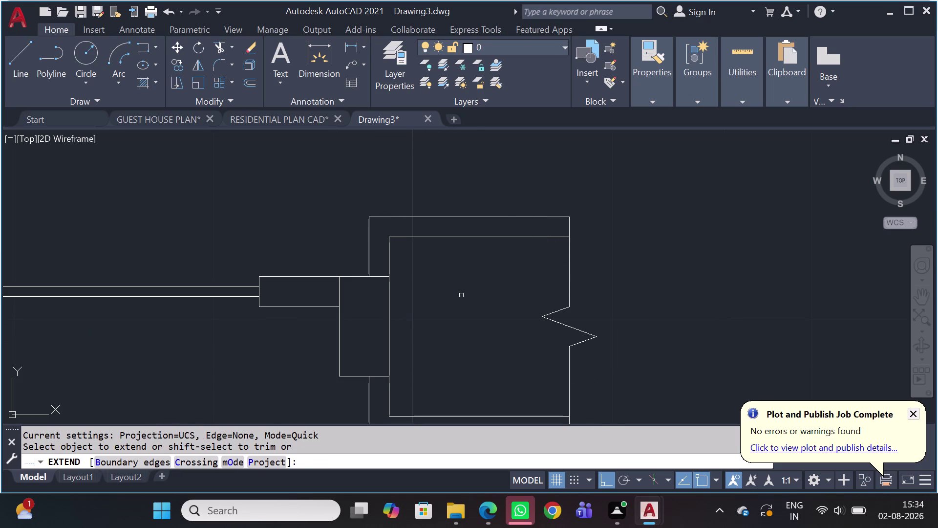
Cancel EXTEND and start a hatch inside the inner wall block beside the notch.
key(Escape)
text(H)
key(space)
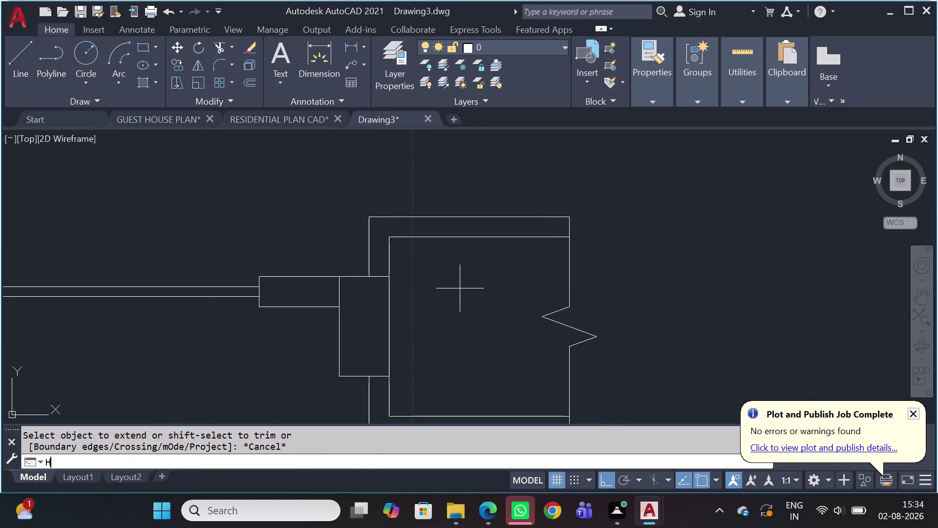
click(460, 288)
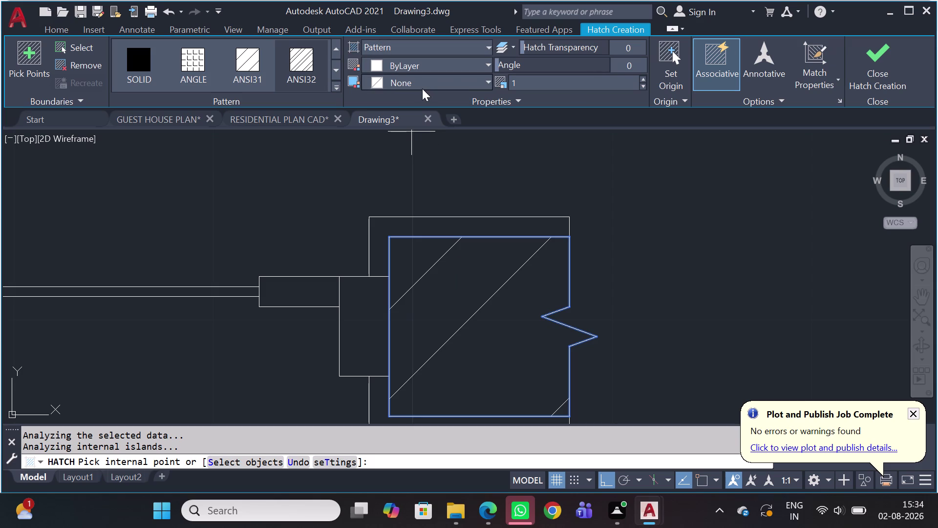
Lower the wall block's diagonal hatch scale from 1 to 0.2 and finish the hatch.
scroll(down, 3)
scroll(down, 3)
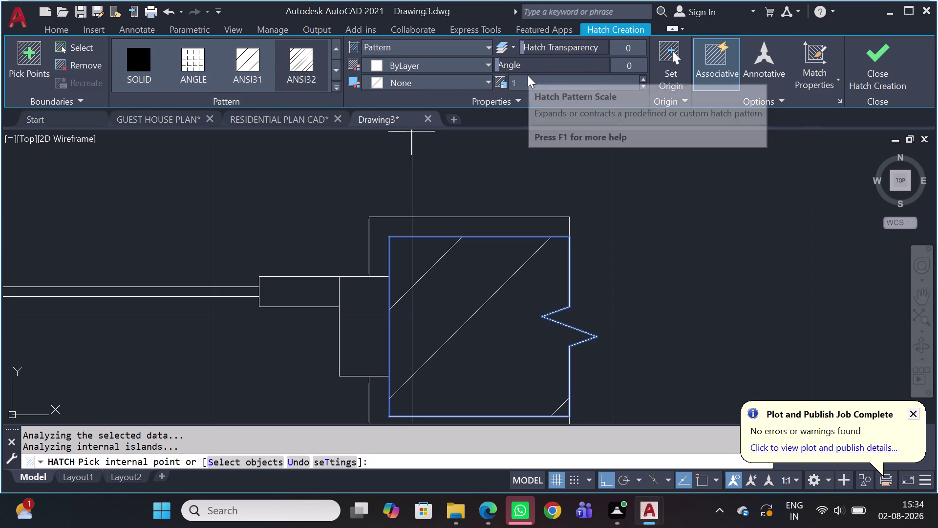
scroll(down, 3)
scroll(down, 3)
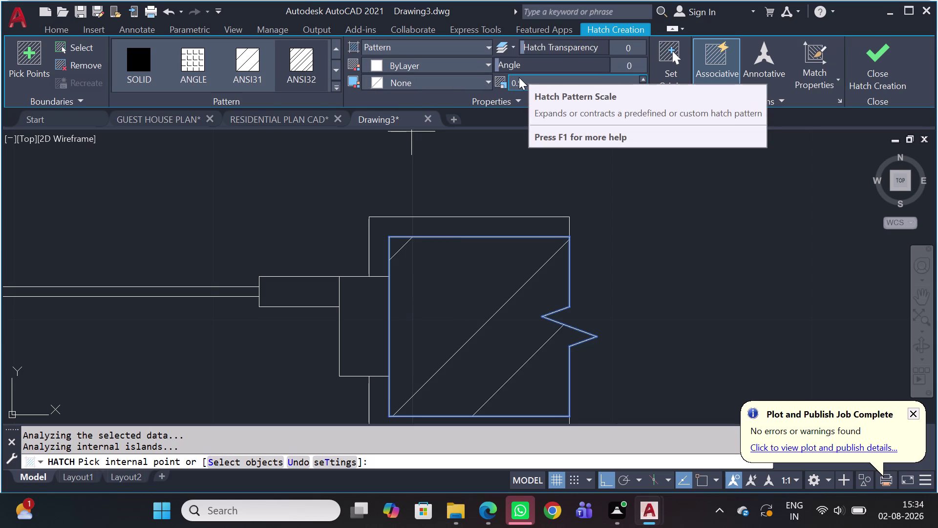
scroll(down, 3)
scroll(down, 3)
scroll(down, 3)
scroll(down, 3)
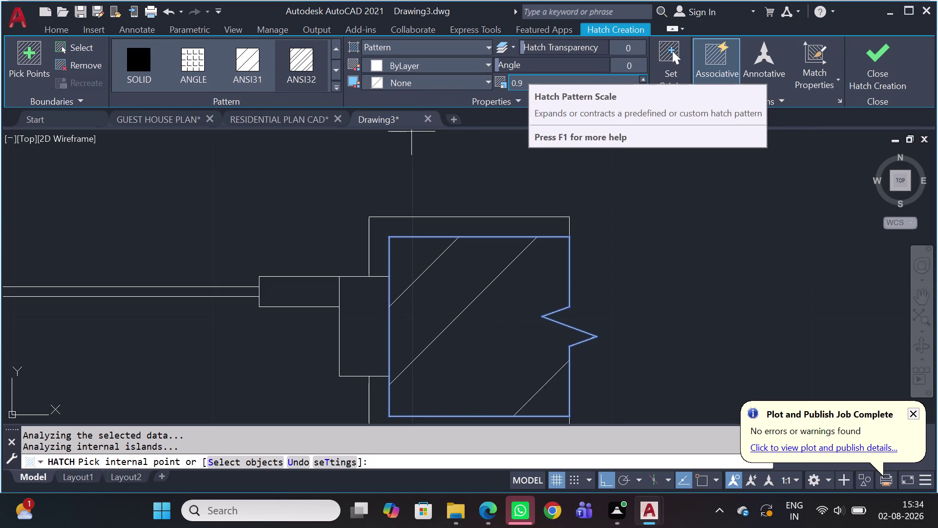
scroll(down, 3)
scroll(down, 3)
scroll(down, 3)
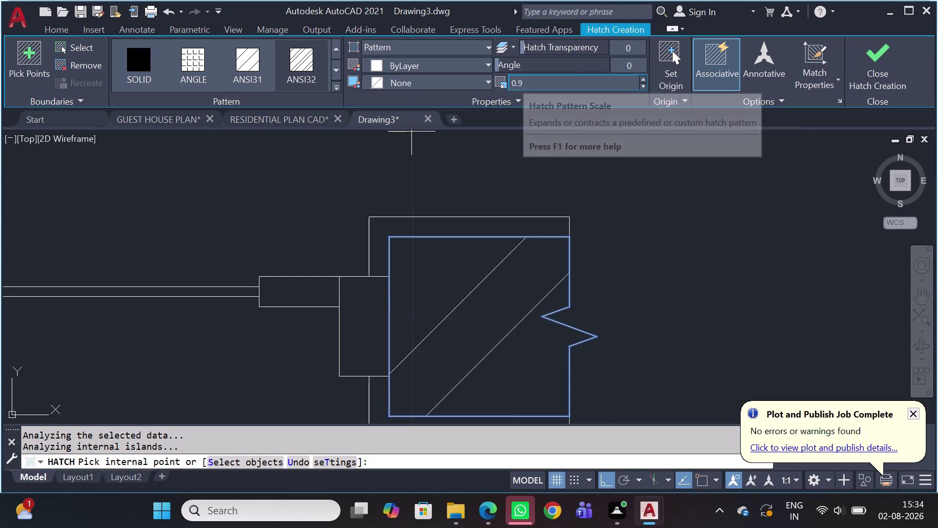
scroll(down, 3)
scroll(down, 3)
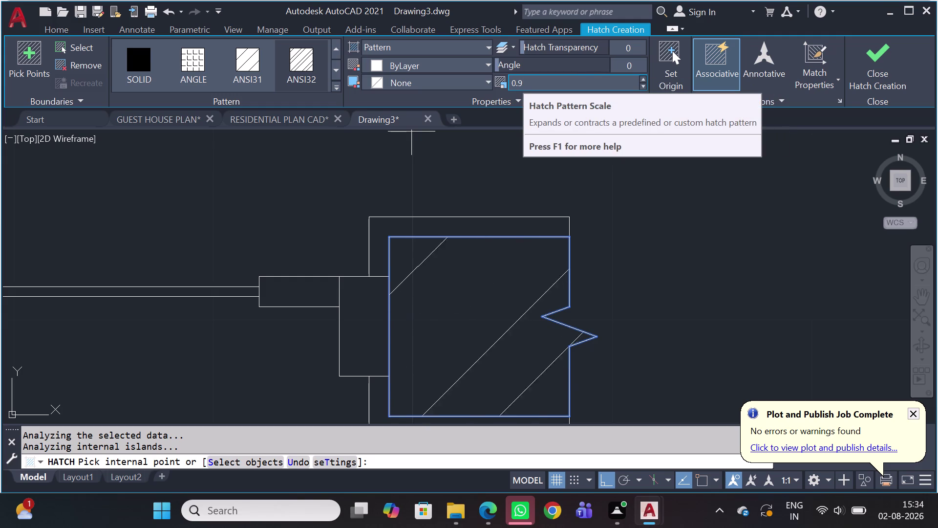
scroll(down, 3)
scroll(down, 3)
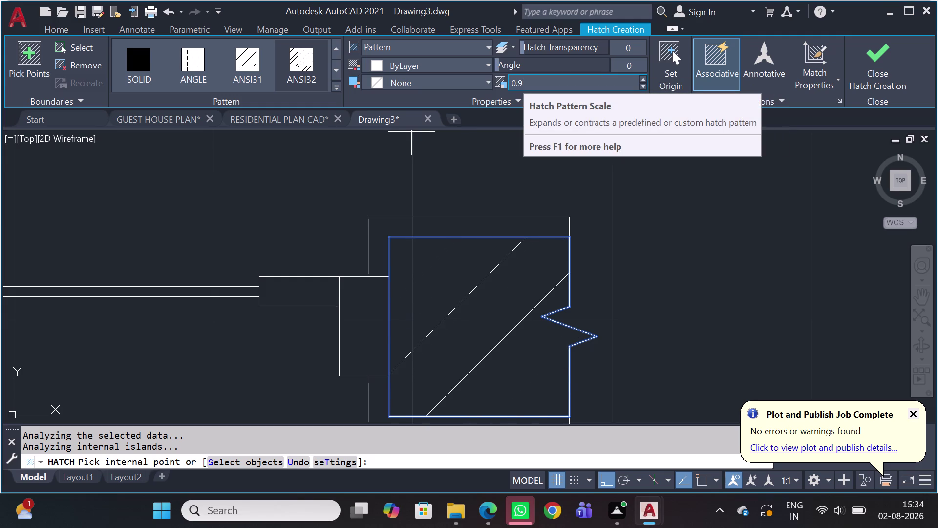
scroll(down, 3)
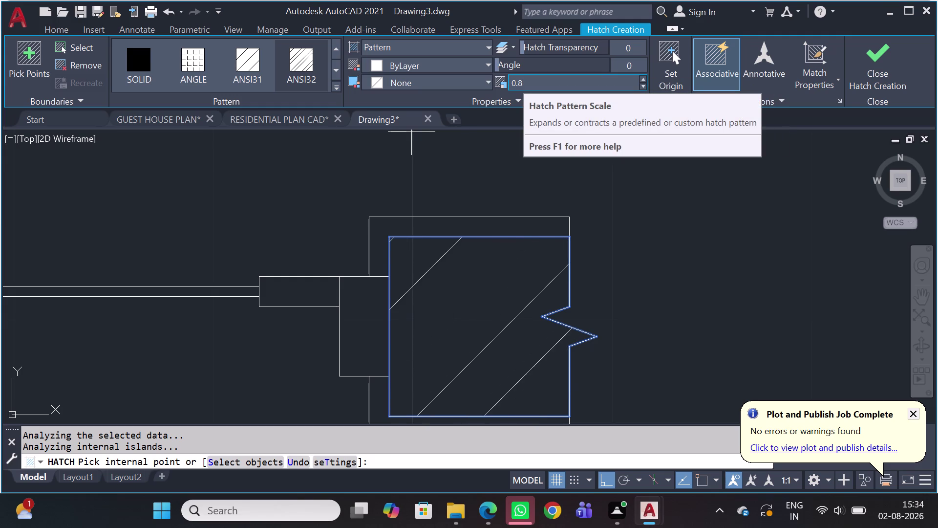
scroll(down, 3)
scroll(down, 3)
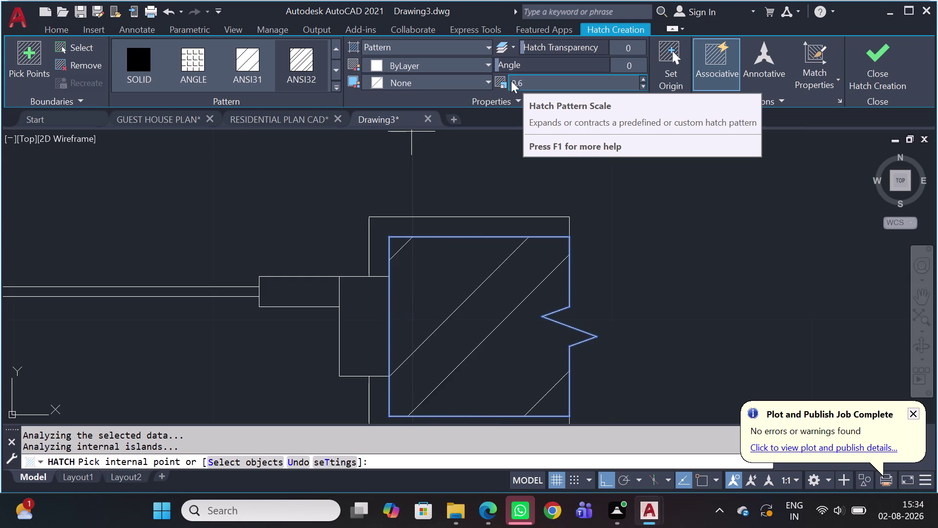
scroll(down, 3)
scroll(down, 3)
scroll(down, 3)
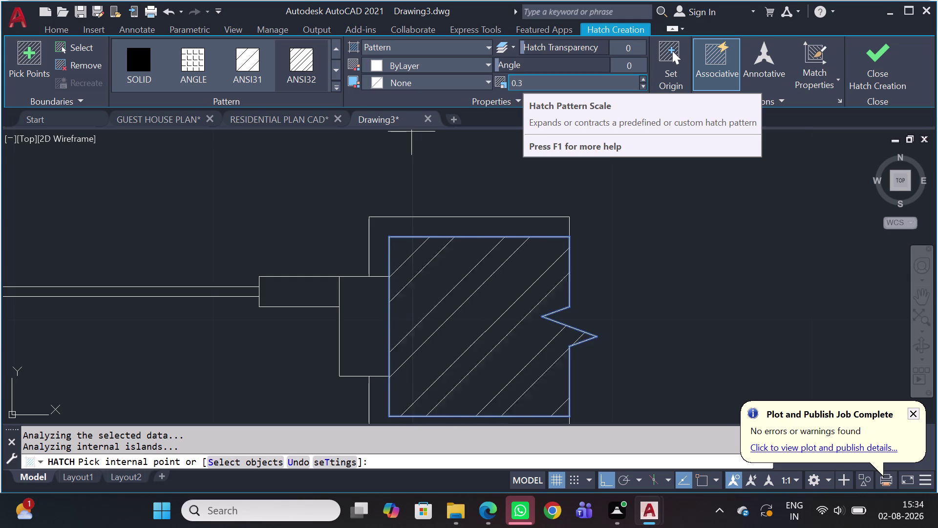
scroll(down, 3)
scroll(down, 3)
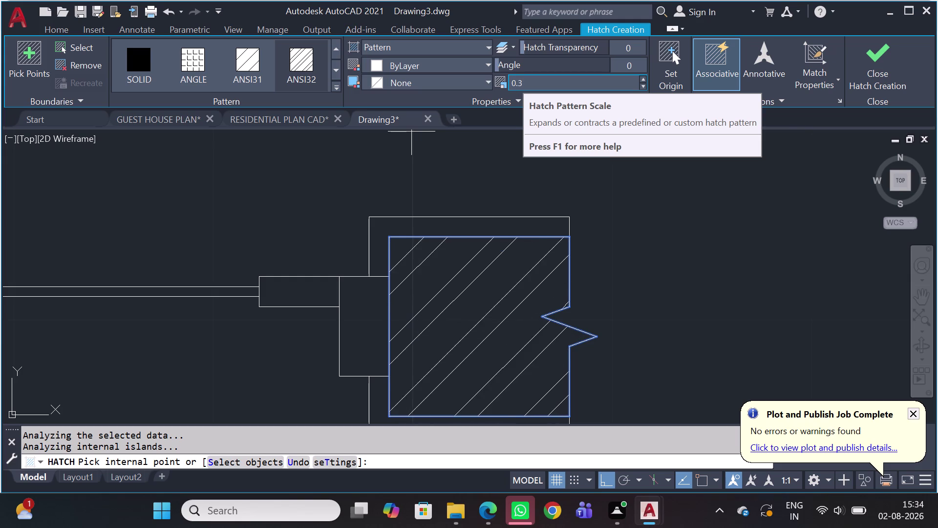
scroll(down, 3)
scroll(down, 3)
scroll(down, 3)
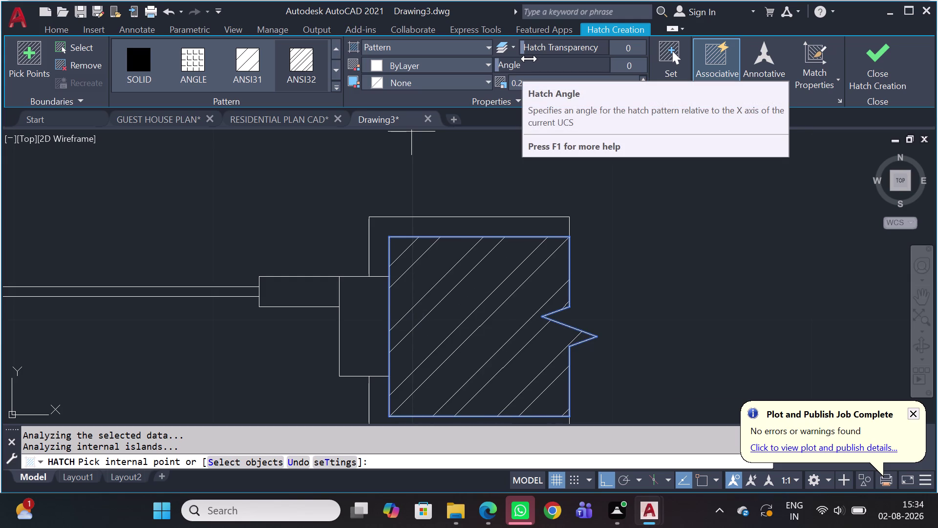
scroll(down, 3)
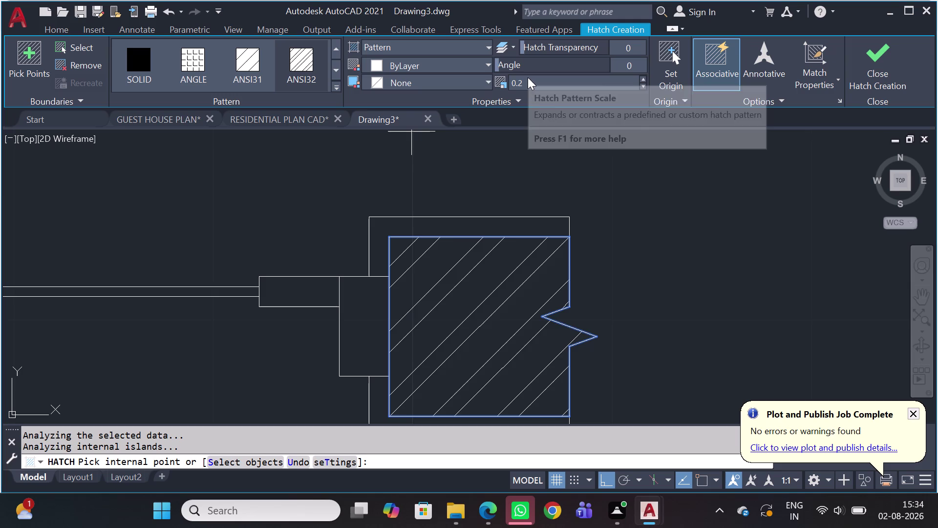
scroll(down, 3)
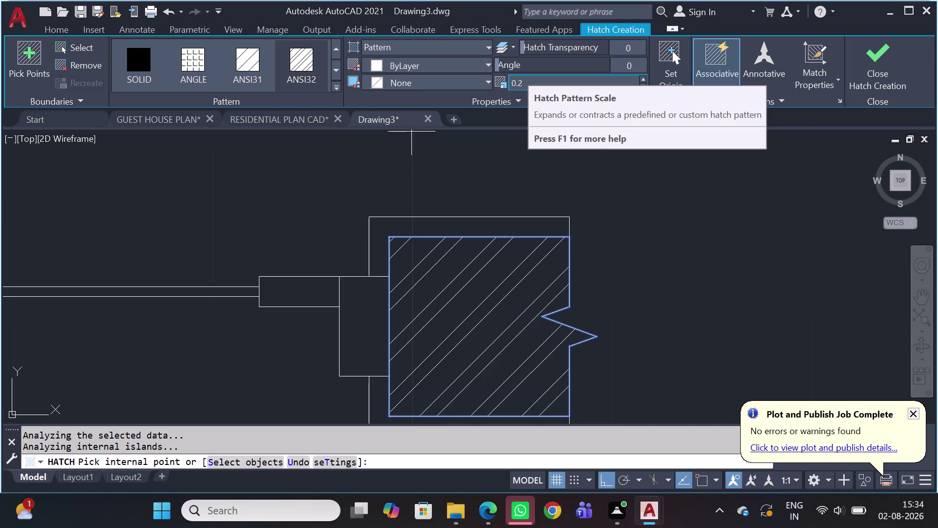
scroll(down, 3)
scroll(down, 3)
scroll(down, 3)
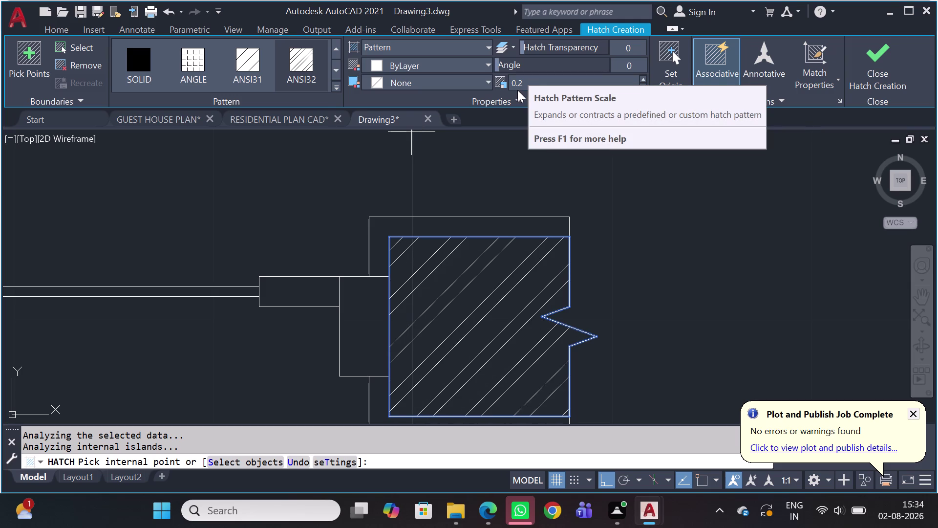
key(Escape)
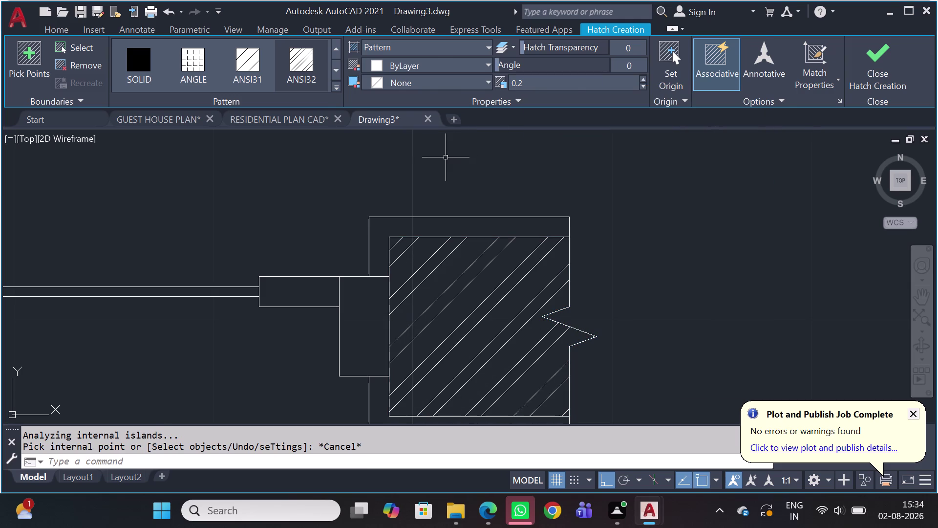
Start a brick-pattern hatch in the L-shaped frame member area.
text(H)
key(space)
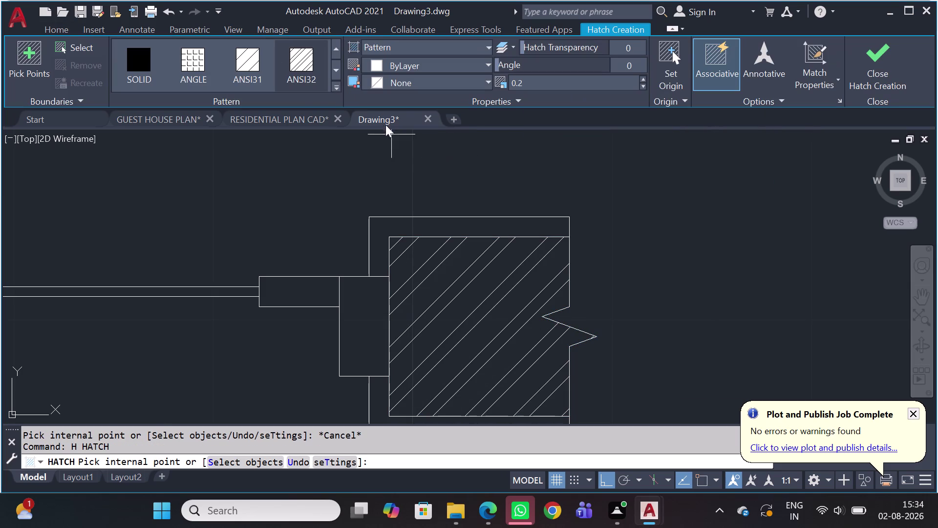
click(336, 90)
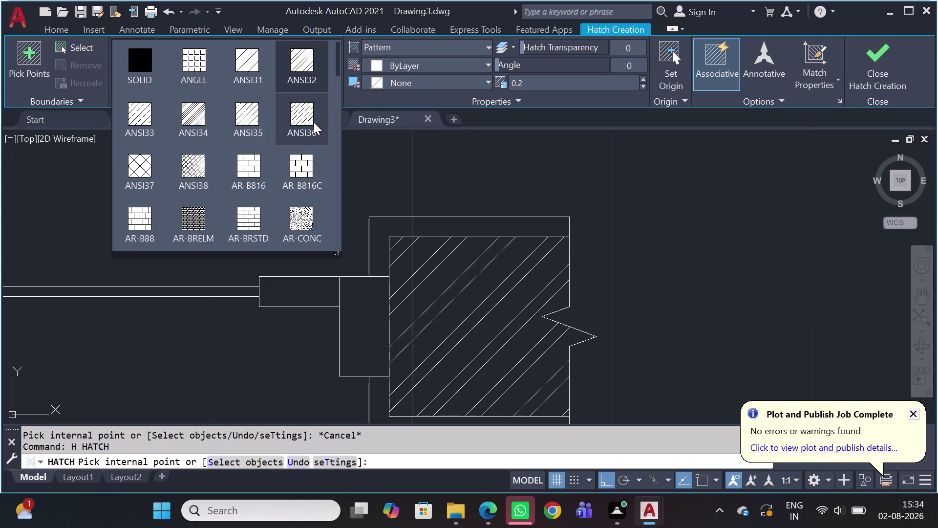
click(307, 219)
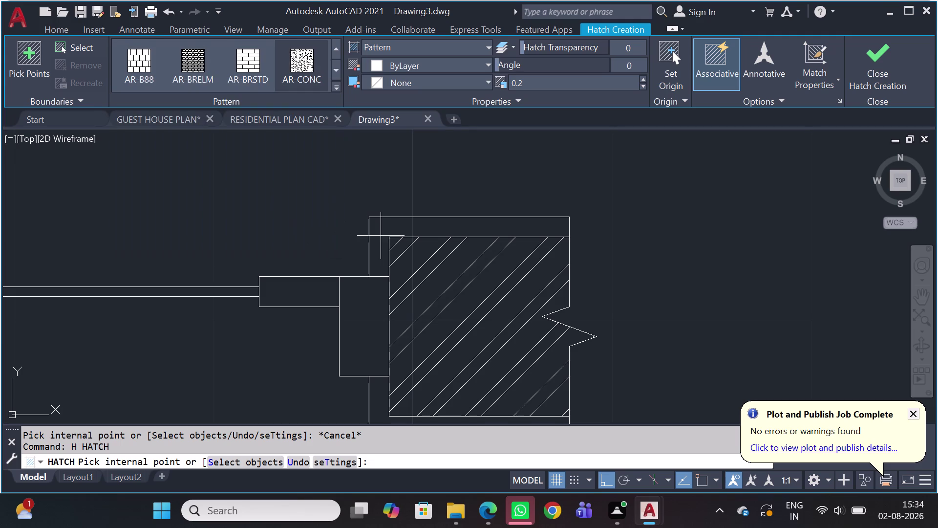
click(391, 224)
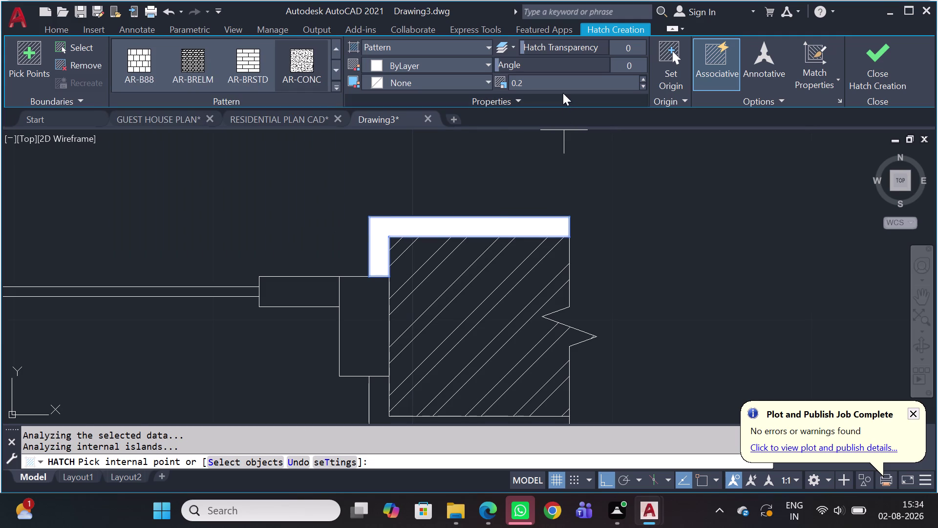
scroll(down, 3)
scroll(down, 3)
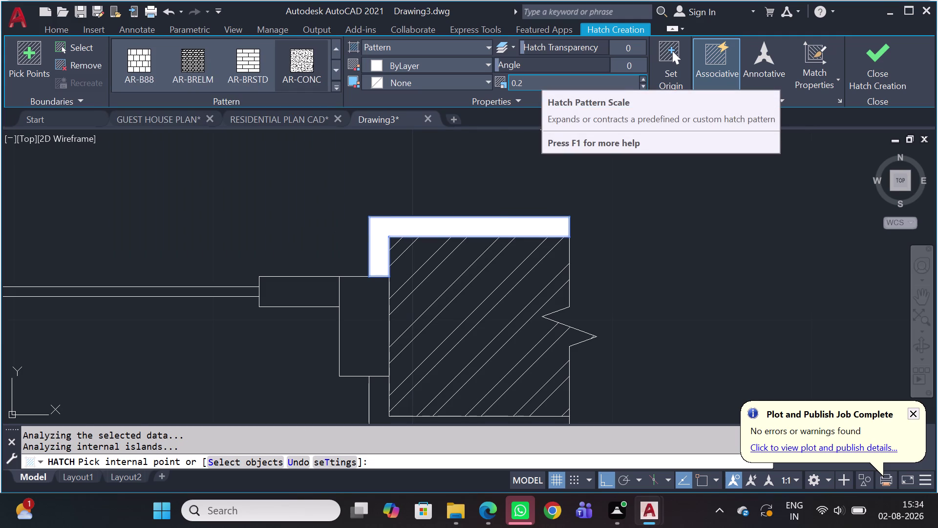
scroll(down, 3)
scroll(up, 3)
scroll(down, 3)
scroll(up, 3)
scroll(up, 3)
scroll(up, 3)
scroll(up, 3)
scroll(up, 3)
scroll(up, 3)
scroll(up, 3)
scroll(up, 3)
scroll(up, 3)
scroll(up, 3)
scroll(up, 3)
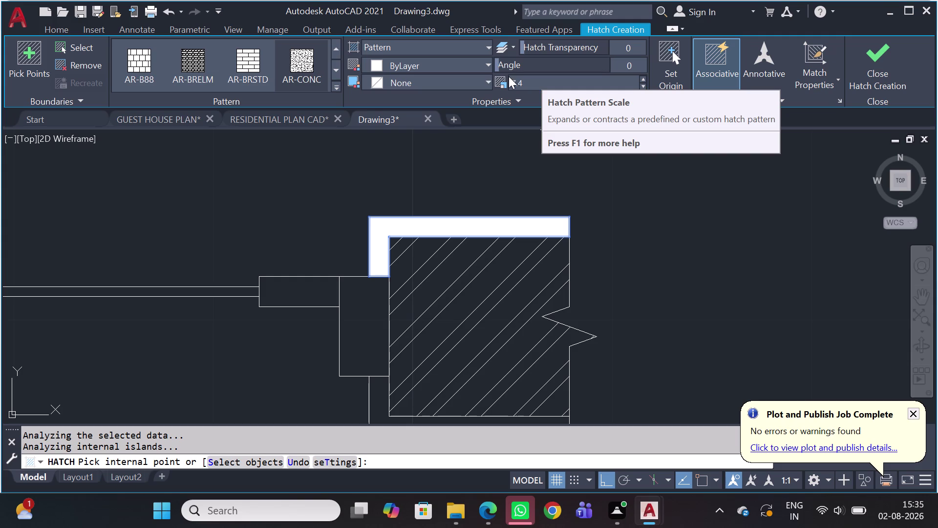
scroll(down, 3)
Try a hatch scale of 20, re-pick the frame area, then set 0.5.
click(524, 76)
click(526, 76)
double_click(525, 84)
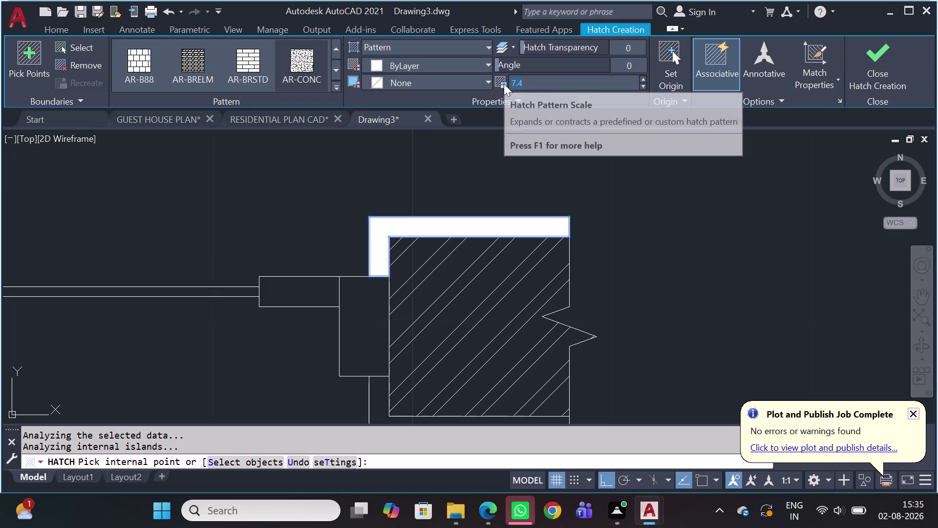
key(2)
text(0)
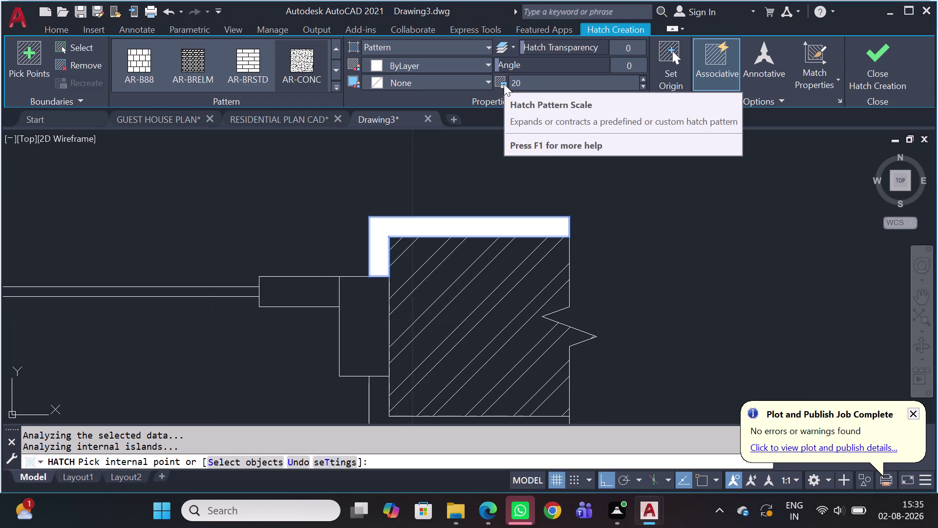
key(space)
click(531, 82)
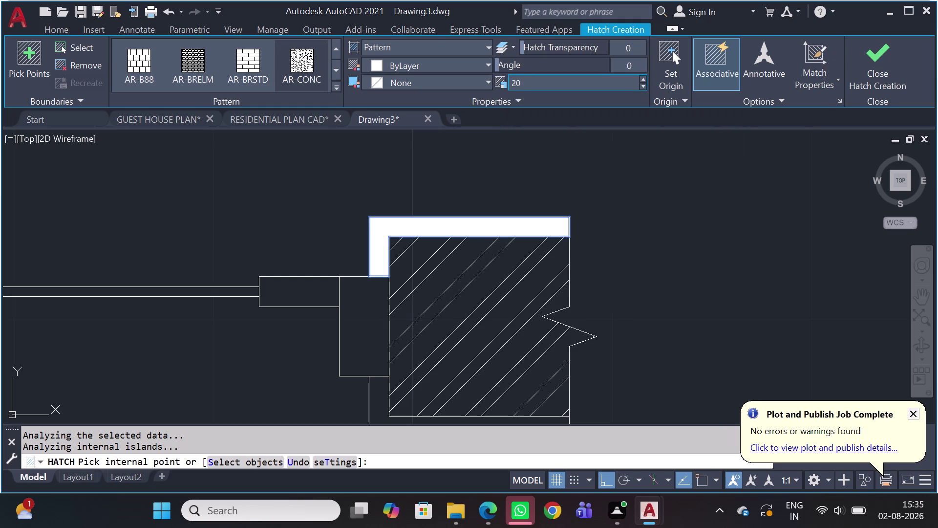
key(Return)
click(395, 226)
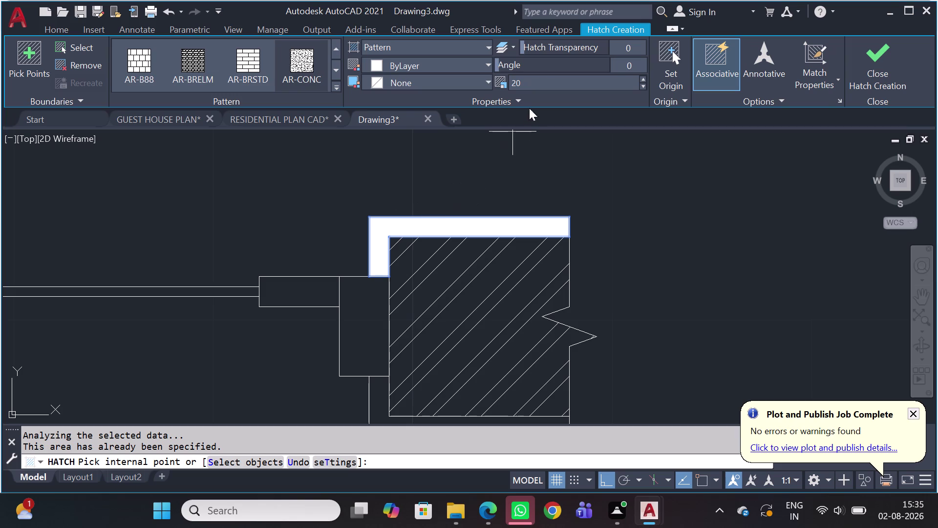
click(533, 76)
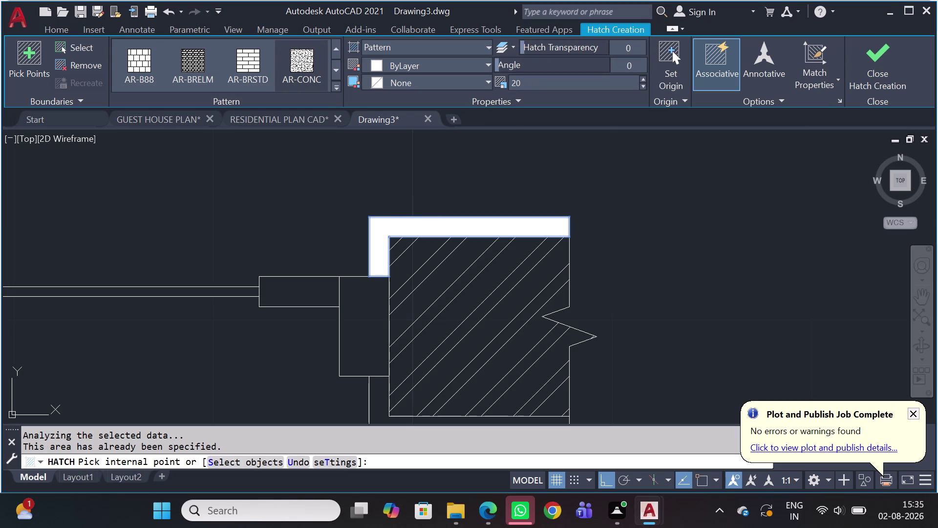
click(521, 83)
text(0)
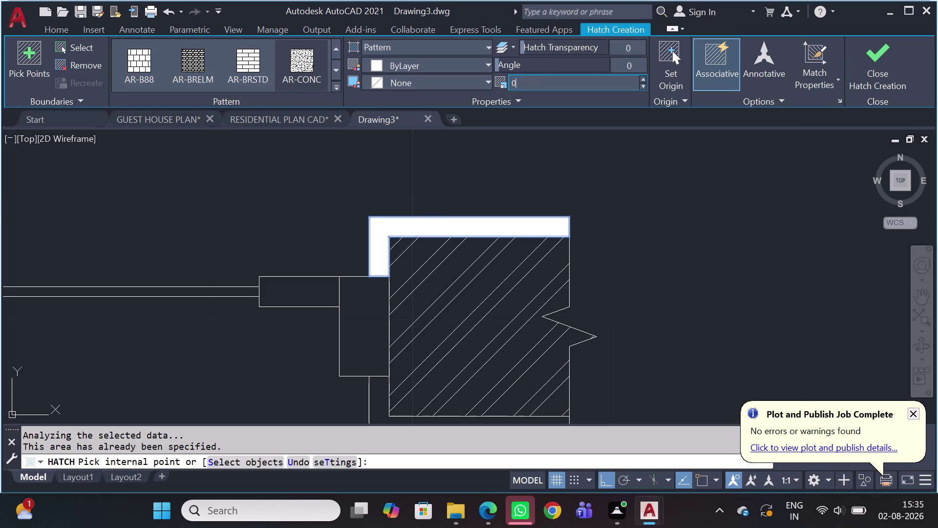
text(.)
text(5)
key(space)
key(space)
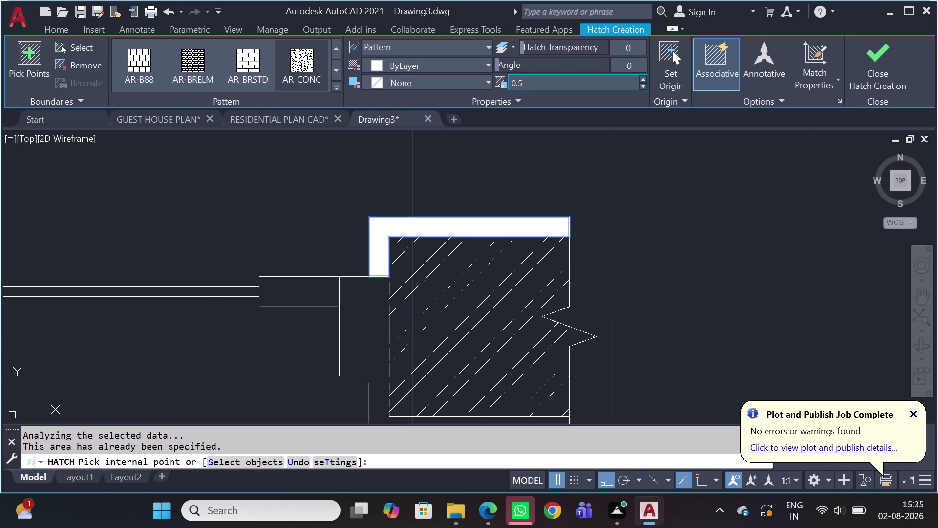
Cancel the hatch, delete the frame member's solid fill, and restart HATCH.
key(Escape)
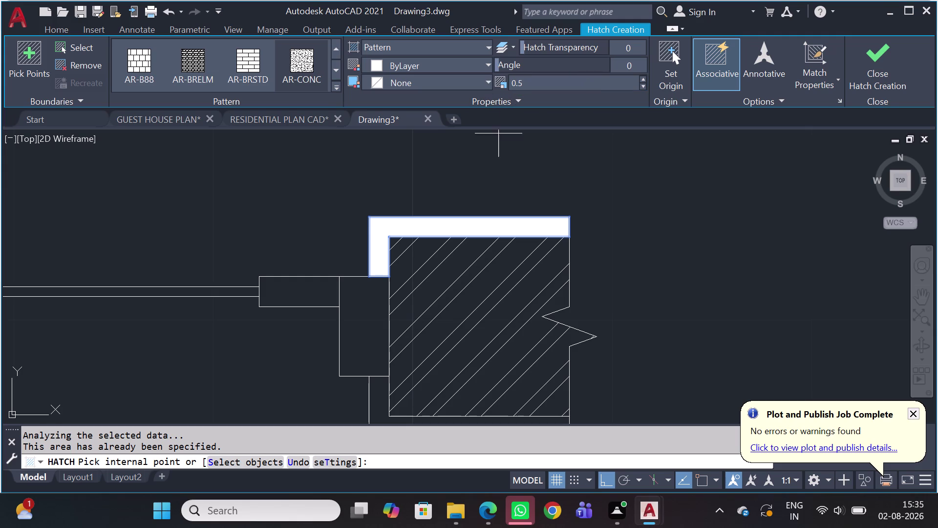
key(Escape)
click(467, 229)
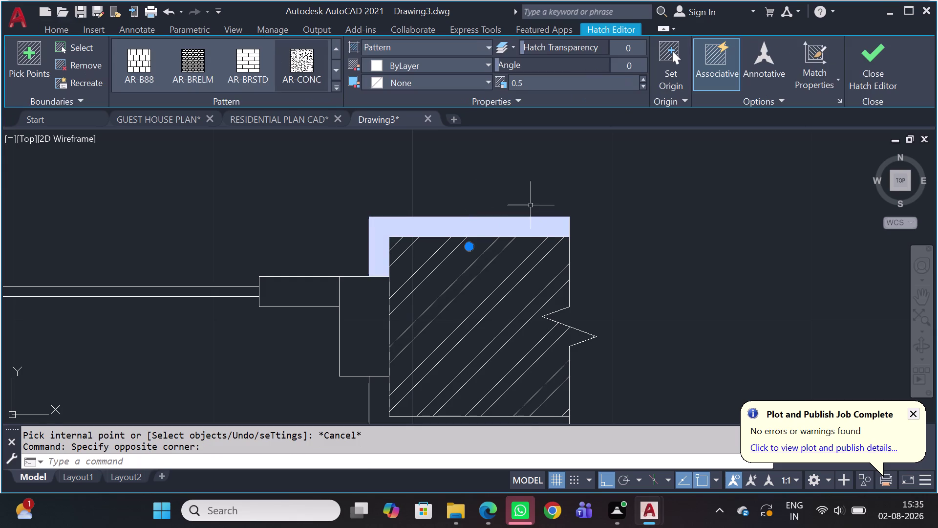
key(Escape)
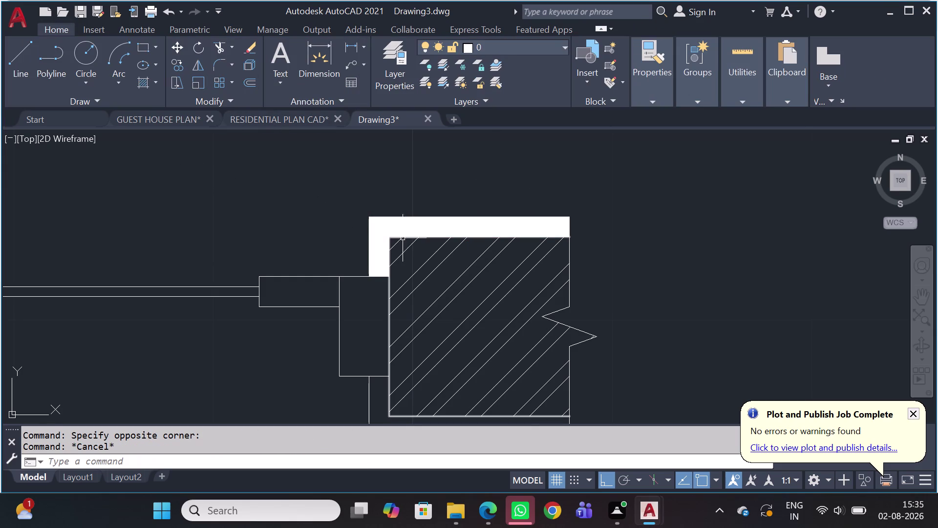
click(417, 230)
key(Delete)
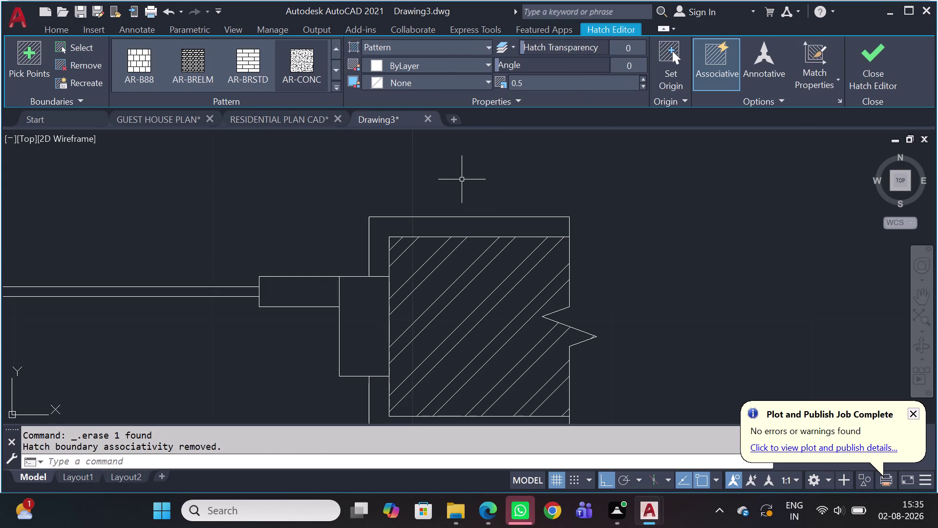
text(H)
key(space)
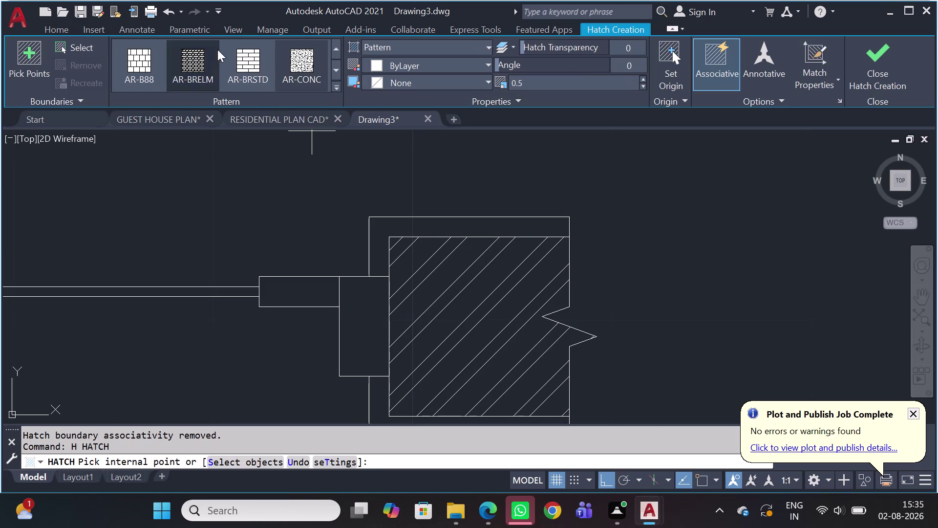
Pick the inside of the L-shaped frame member as the hatch area.
click(293, 61)
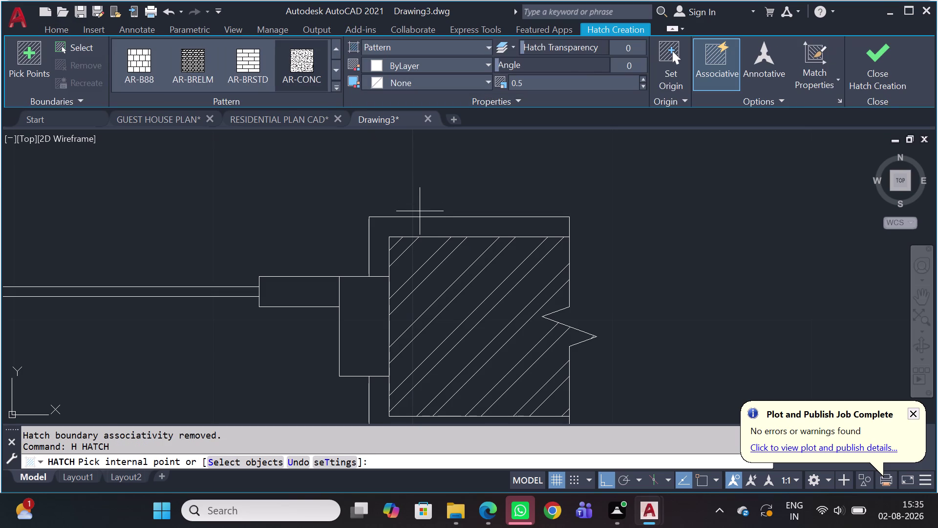
click(421, 225)
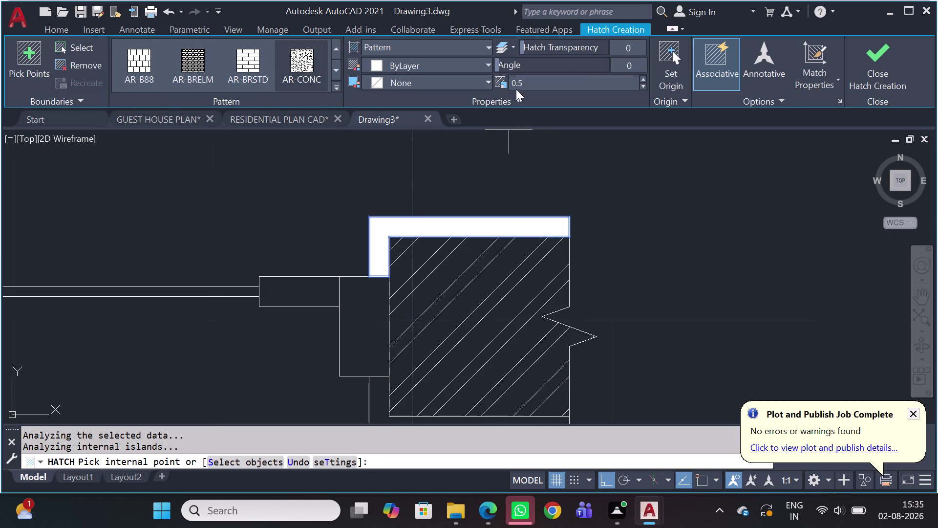
scroll(down, 3)
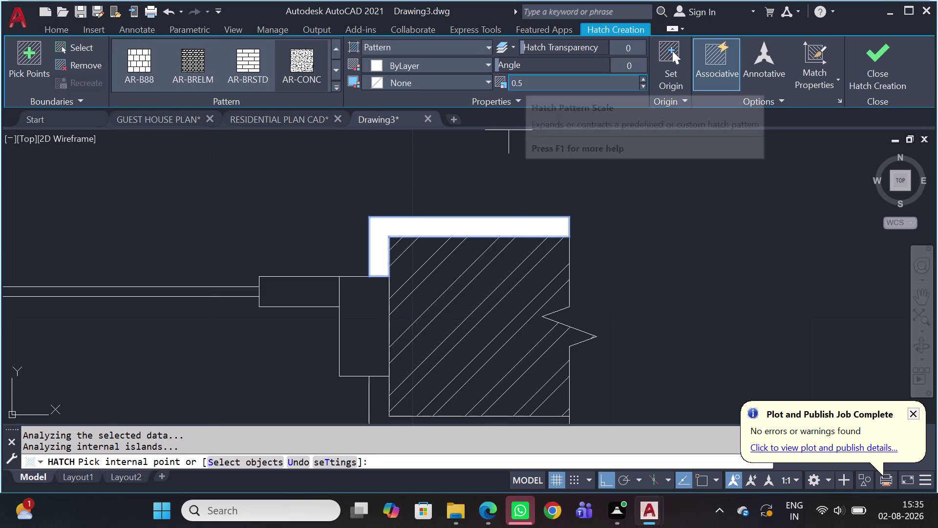
scroll(down, 3)
scroll(down, 3)
scroll(down, 3)
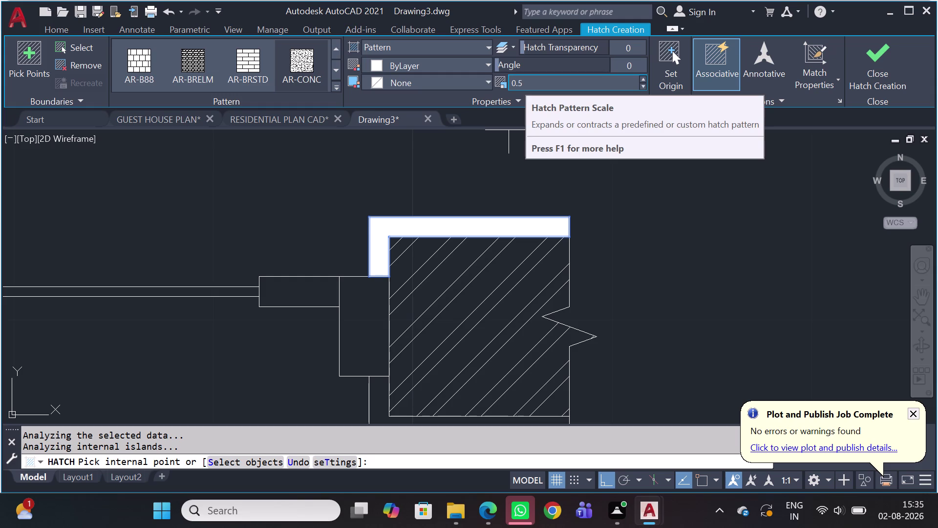
scroll(down, 3)
scroll(up, 3)
scroll(down, 3)
scroll(down, 3)
scroll(down, 3)
scroll(down, 3)
scroll(down, 3)
scroll(down, 3)
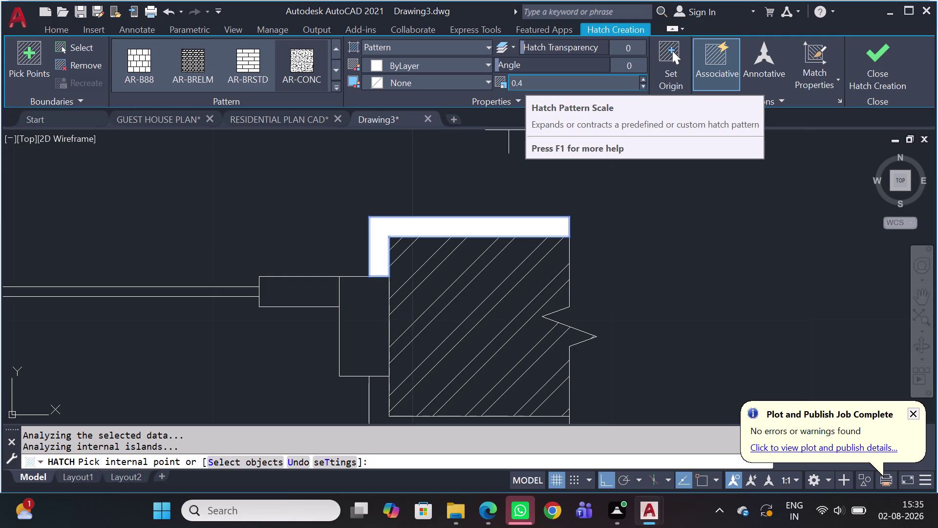
Set the hatch scale to 60, then step it down to 49.
click(534, 85)
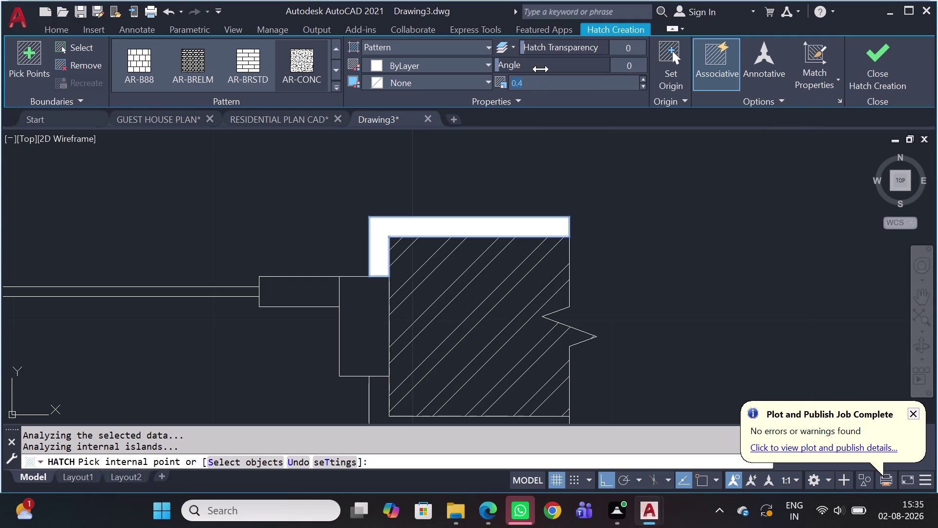
key(6)
text(0)
key(space)
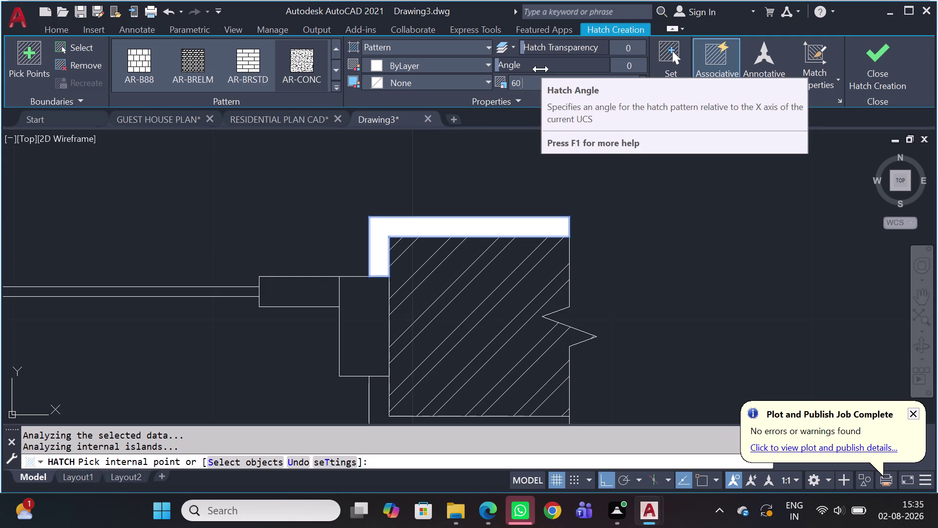
click(617, 80)
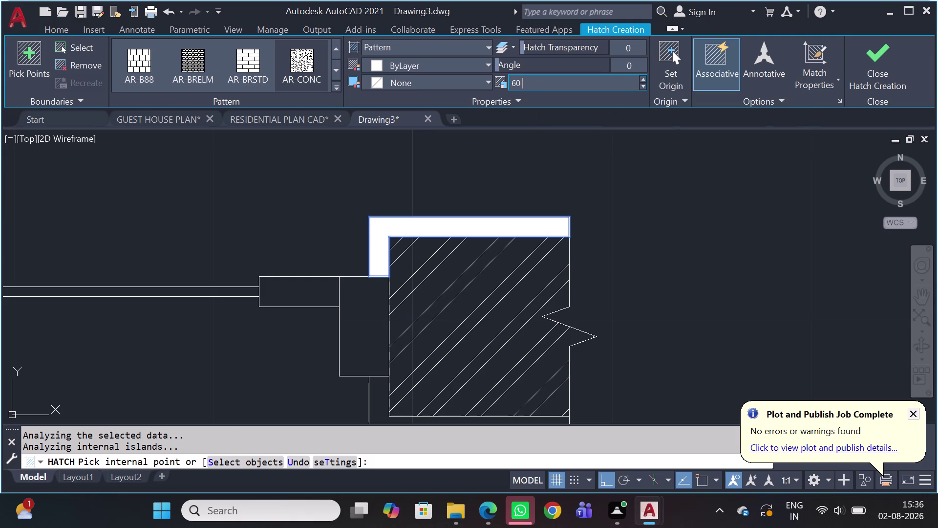
triple_click(641, 85)
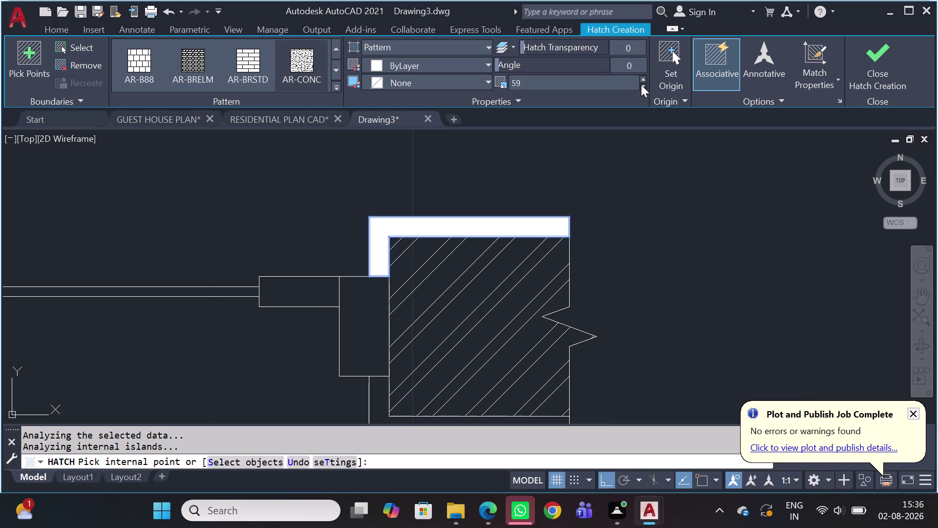
triple_click(641, 85)
triple_click(641, 85)
triple_click(641, 85)
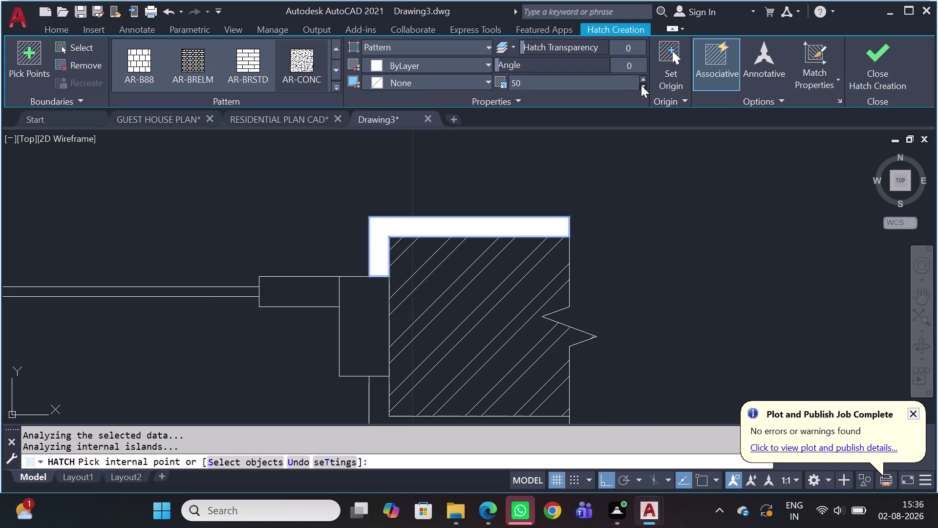
triple_click(641, 85)
double_click(641, 85)
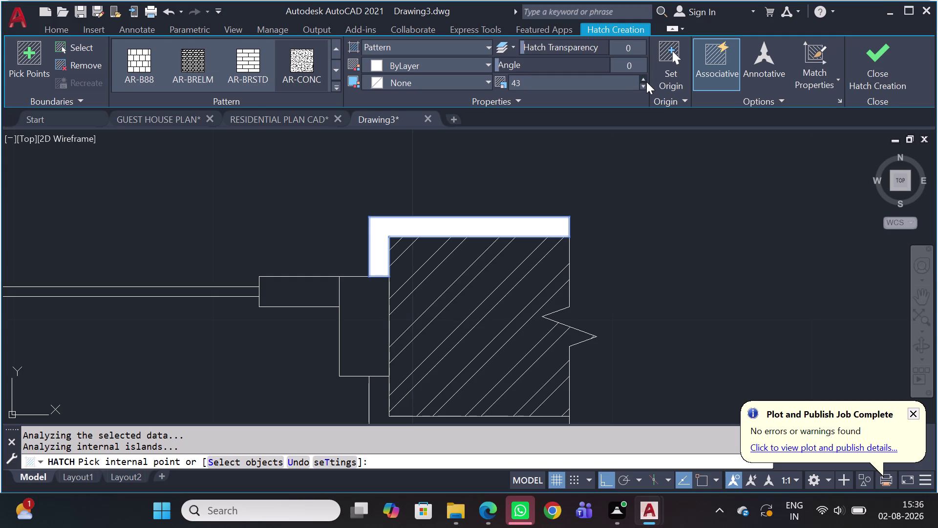
triple_click(646, 79)
triple_click(646, 79)
scroll(up, 3)
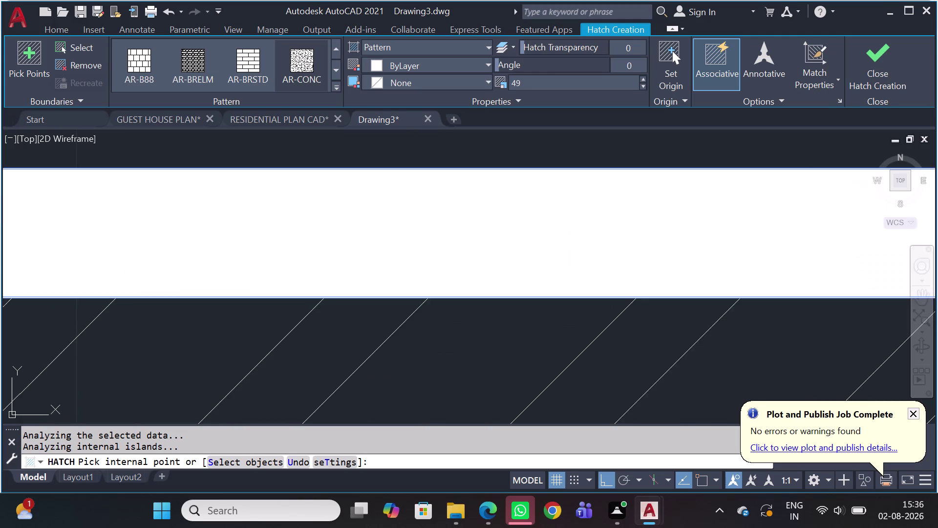
scroll(up, 3)
scroll(up, 3)
scroll(down, 3)
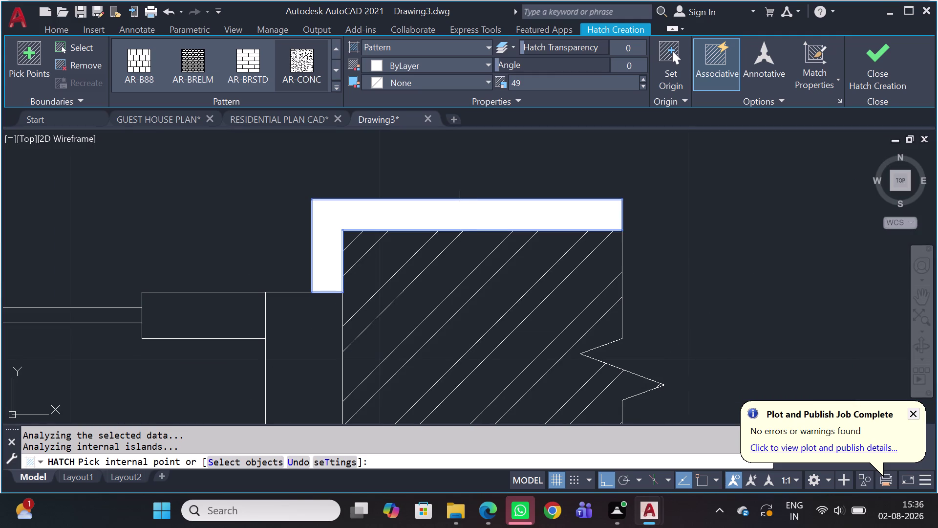
Add the upper and lower frame member areas to the hatch and finish it.
click(459, 214)
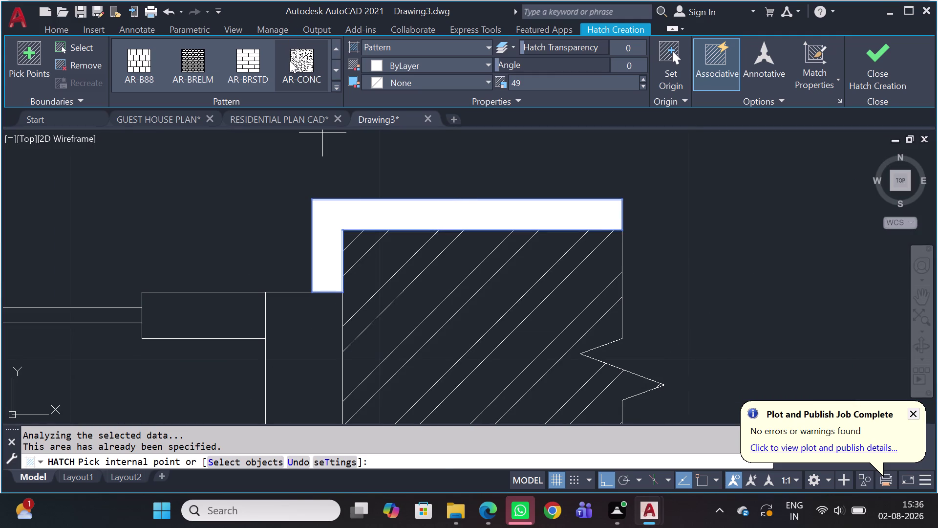
click(290, 65)
scroll(down, 3)
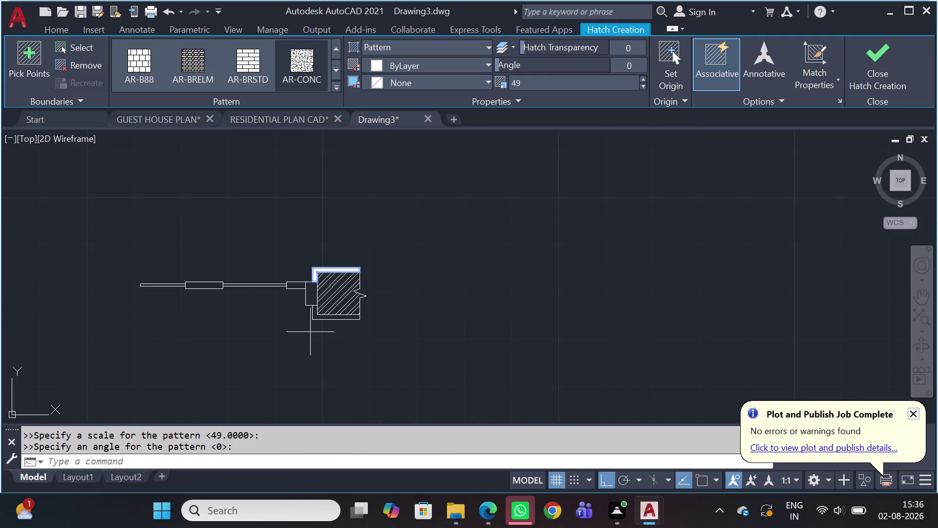
scroll(up, 3)
click(316, 304)
scroll(down, 3)
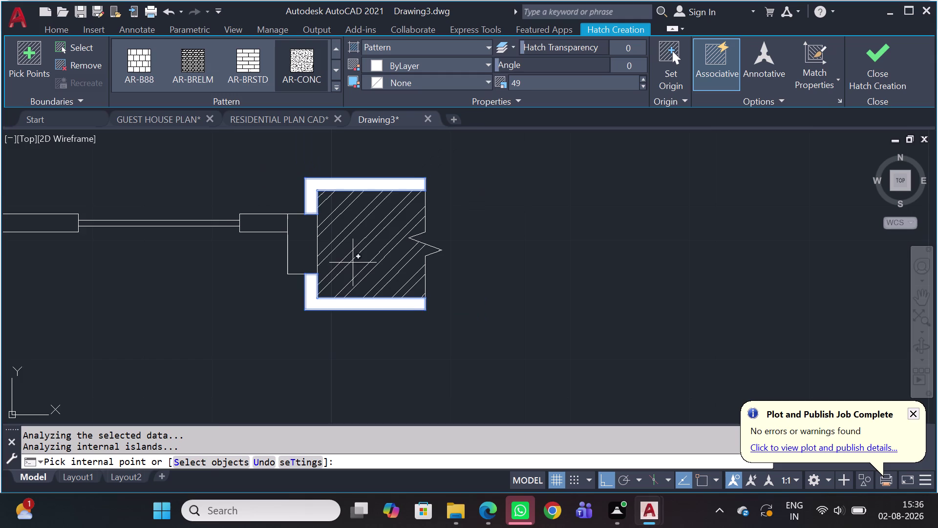
middle_drag(354, 262, 356, 313)
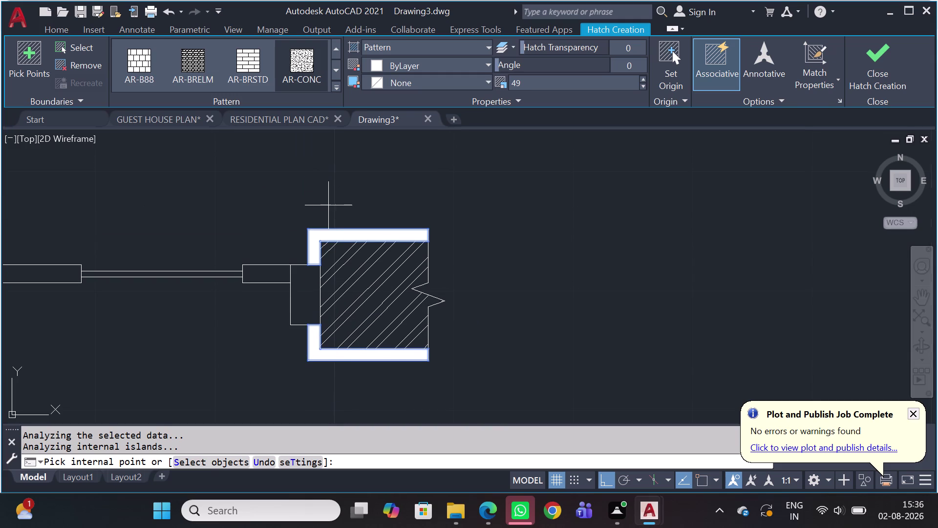
key(Escape)
click(340, 231)
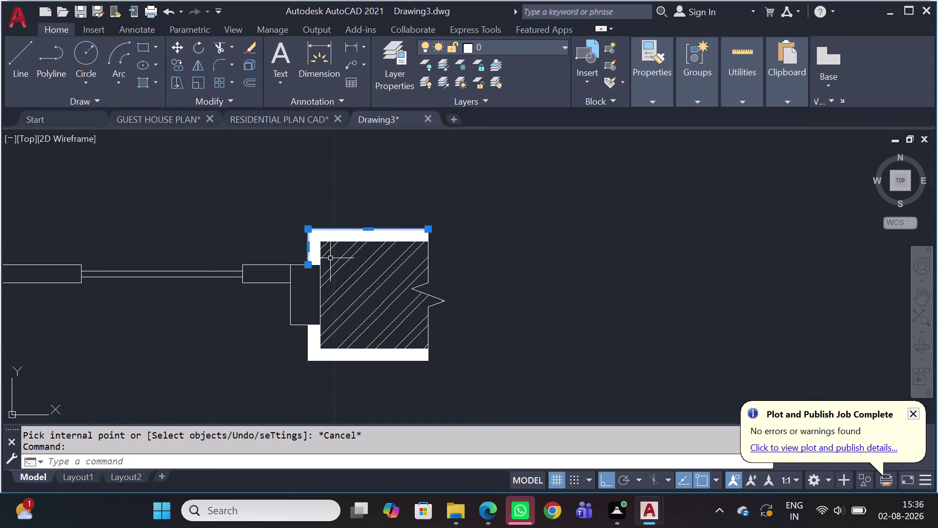
Delete the frame member's fill.
key(Escape)
scroll(up, 3)
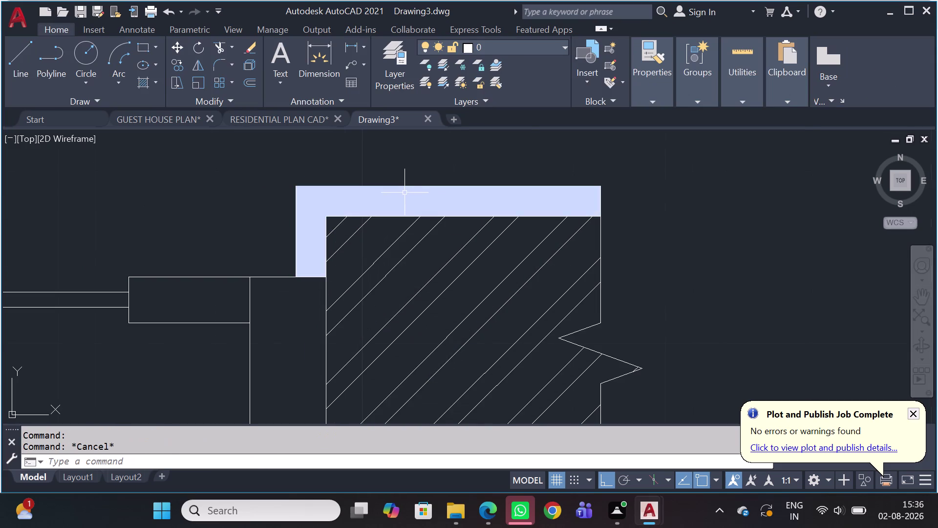
click(402, 198)
key(Delete)
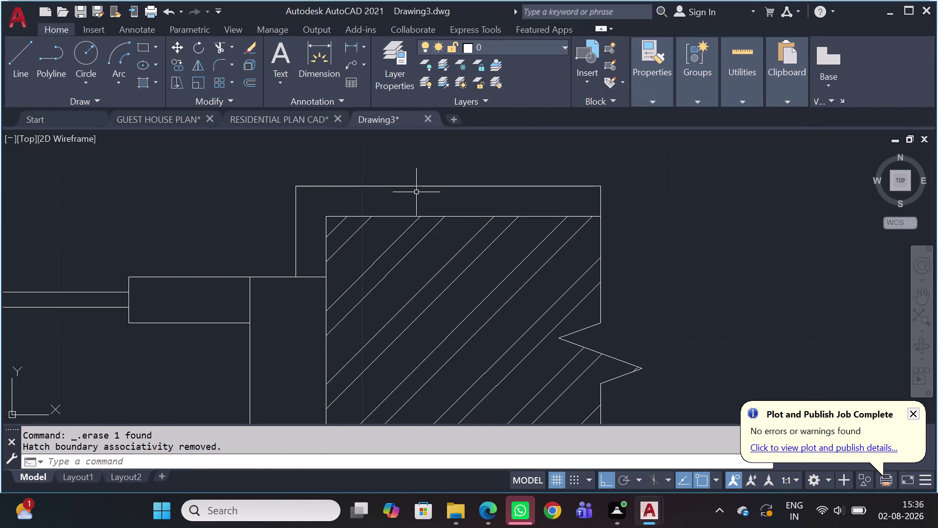
scroll(down, 3)
scroll(up, 3)
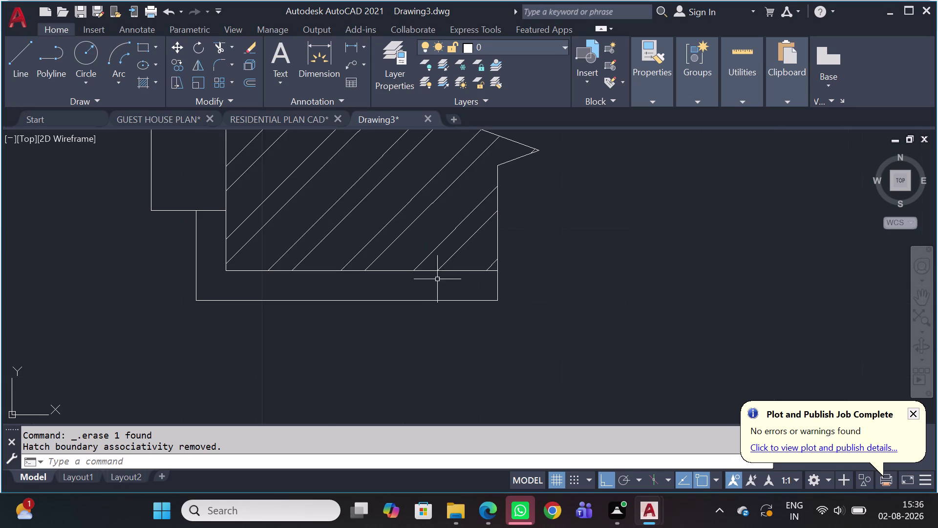
scroll(down, 3)
scroll(down, 3)
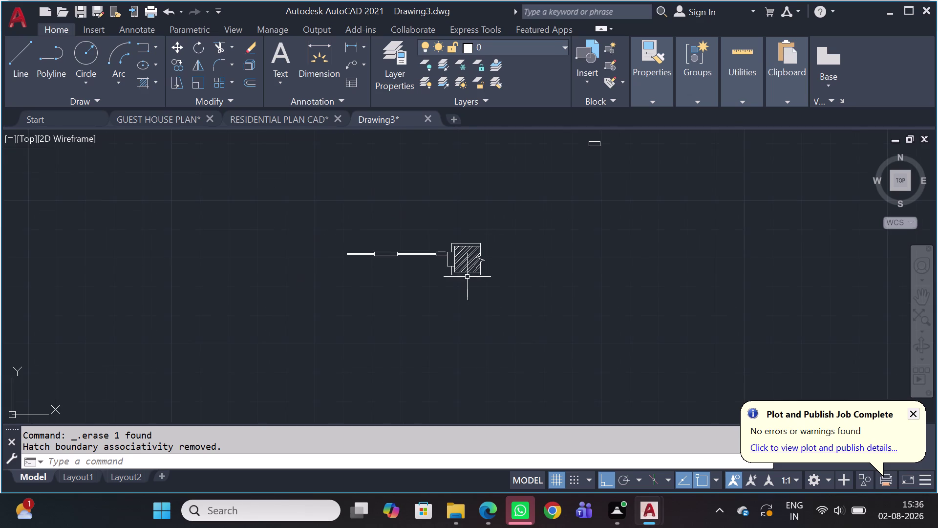
scroll(up, 3)
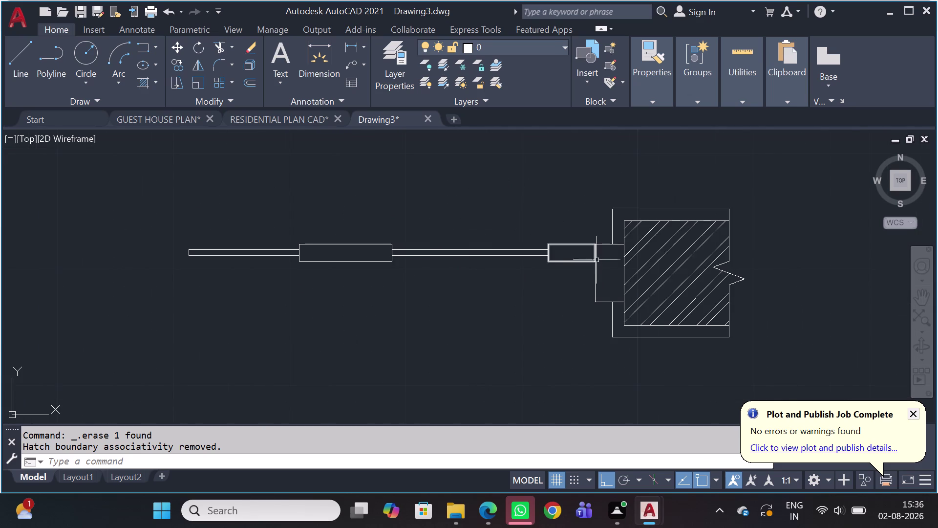
scroll(up, 3)
Try trimming at the small rectangle beside the wall block, then cancel TRIM.
click(590, 248)
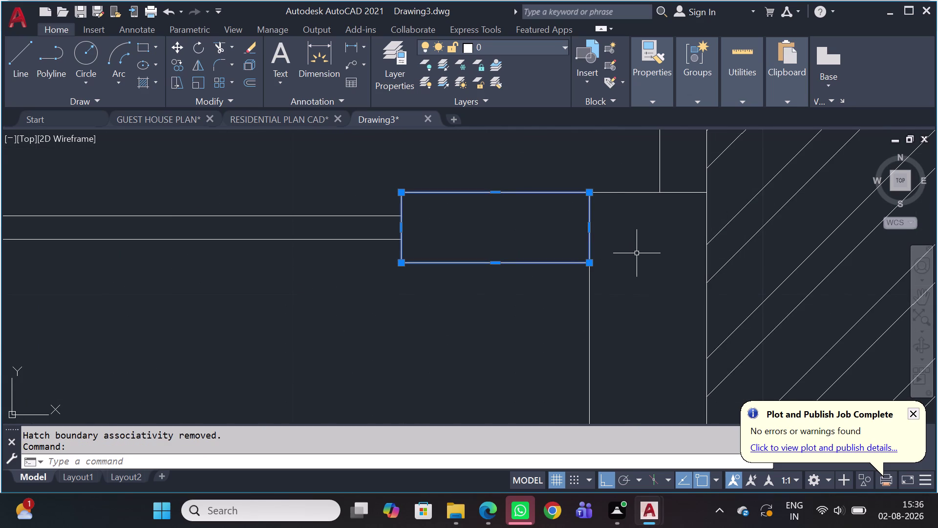
key(Escape)
key(t)
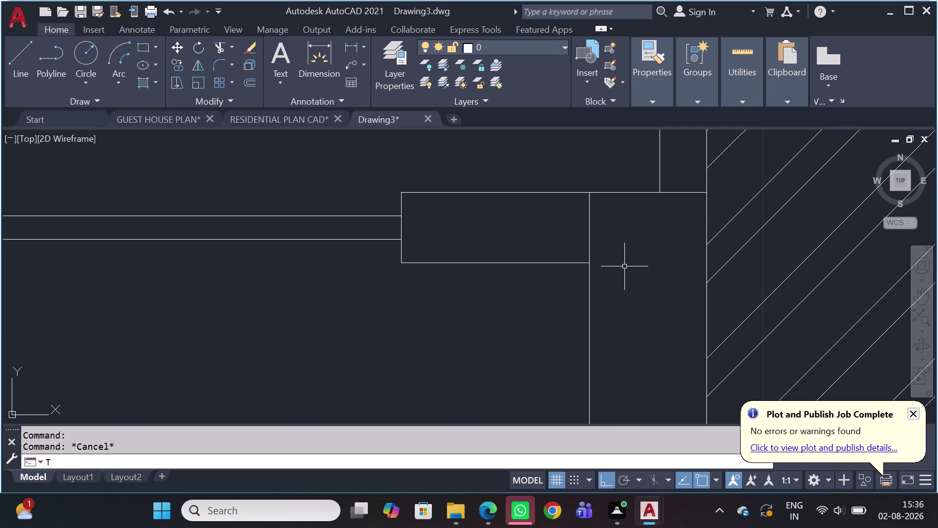
key(r)
key(space)
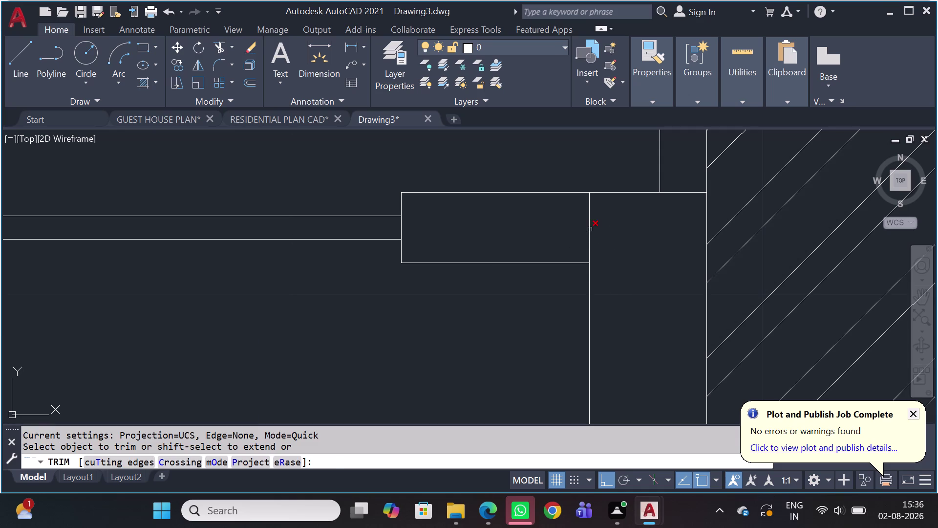
click(590, 229)
scroll(down, 3)
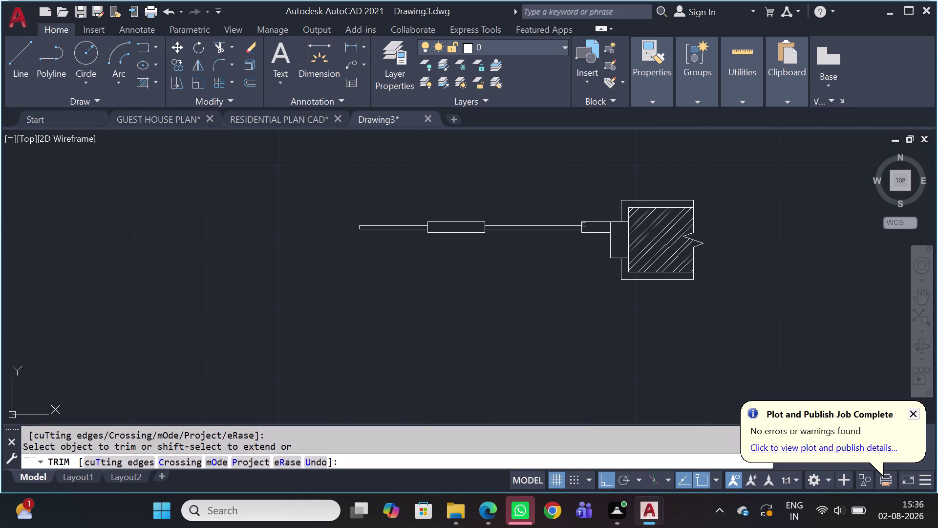
key(Escape)
Erase the short line at the far left, then select the wall block and frame members.
click(568, 178)
click(725, 319)
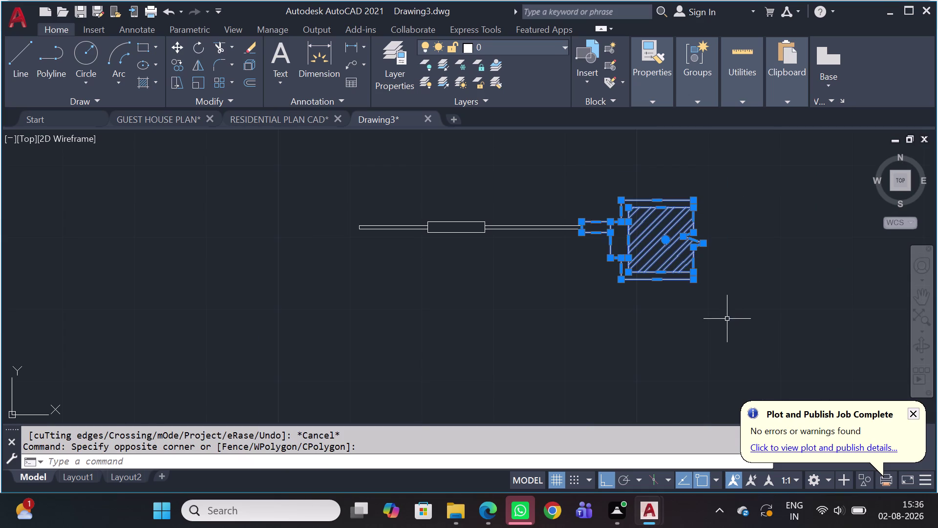
key(Escape)
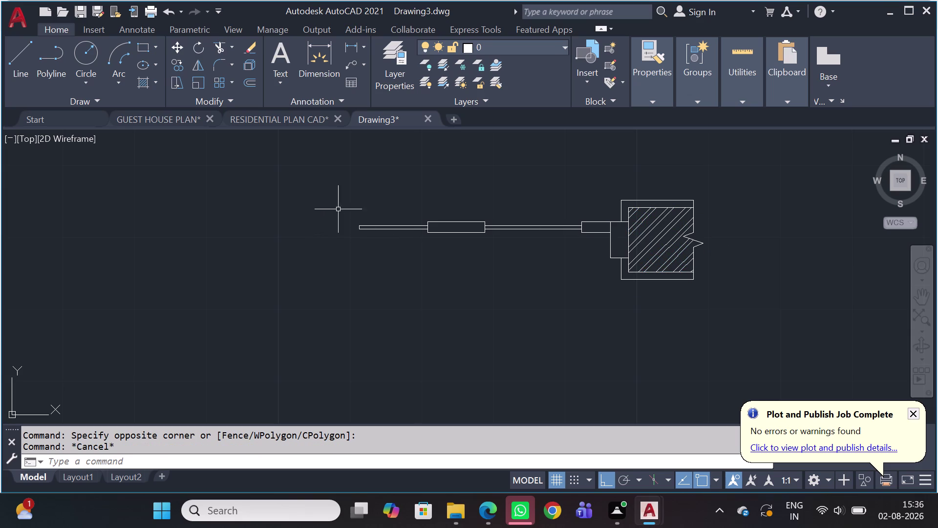
click(394, 194)
drag(346, 261, 342, 269)
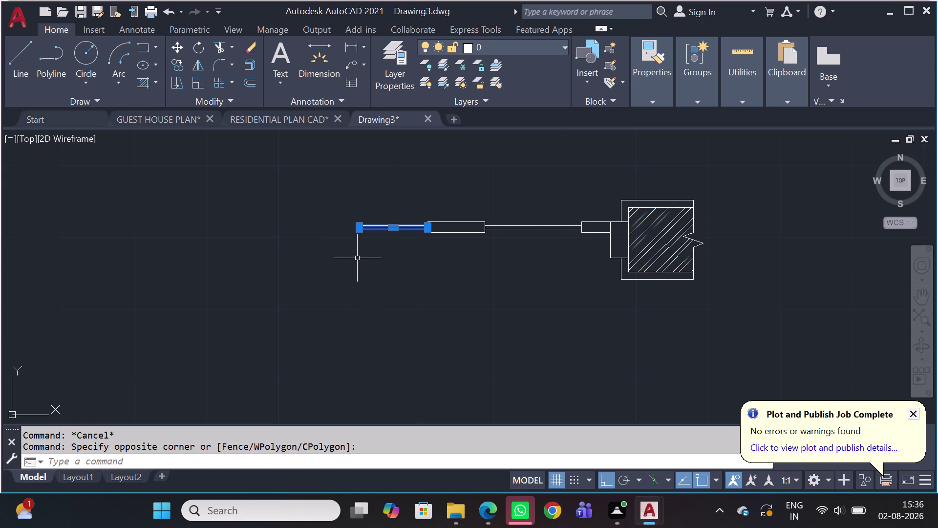
key(Delete)
click(471, 188)
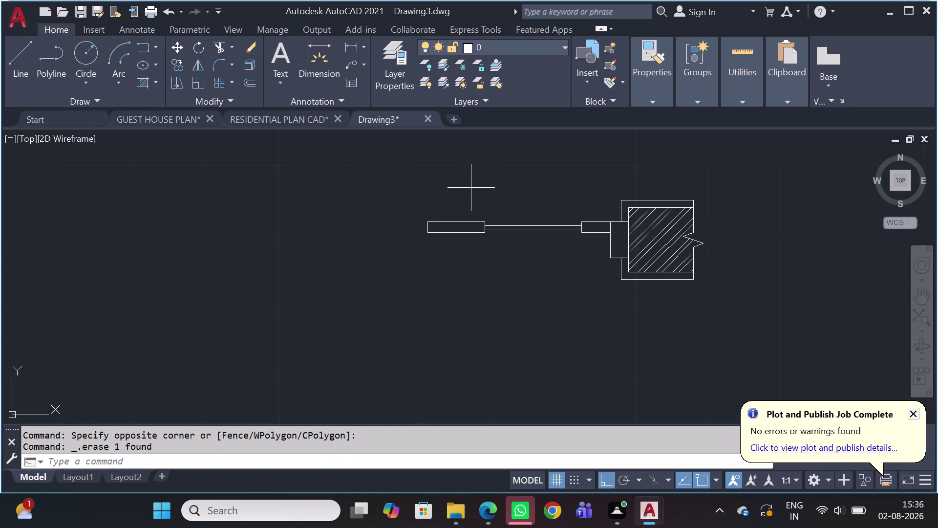
click(727, 317)
Mirror the wall block and frame vertically through the rectangle's midpoint, keeping originals.
key(m)
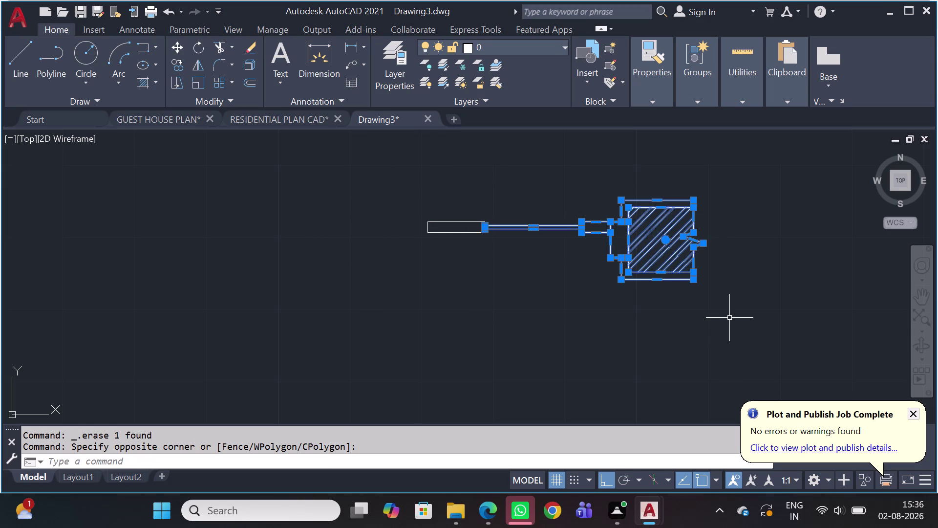
text(I)
key(space)
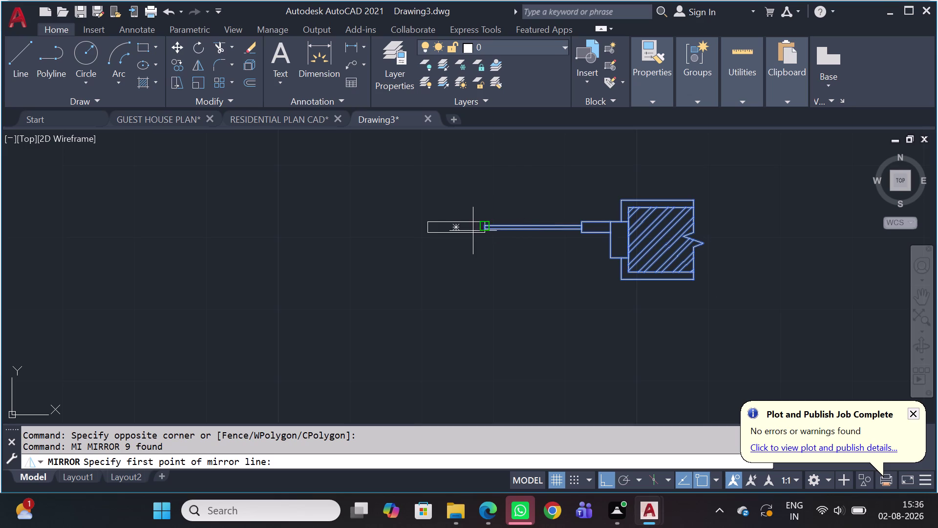
scroll(up, 3)
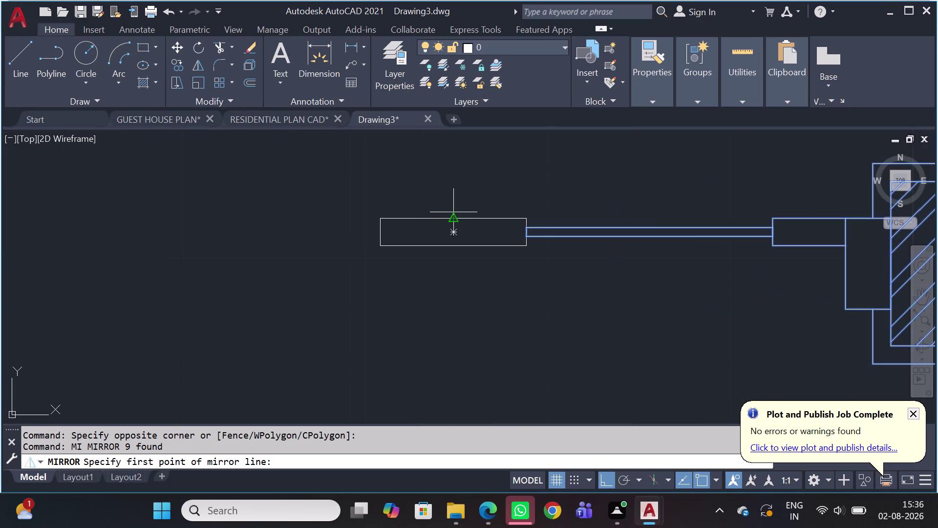
drag(457, 221, 461, 213)
scroll(down, 3)
middle_drag(500, 136, 498, 224)
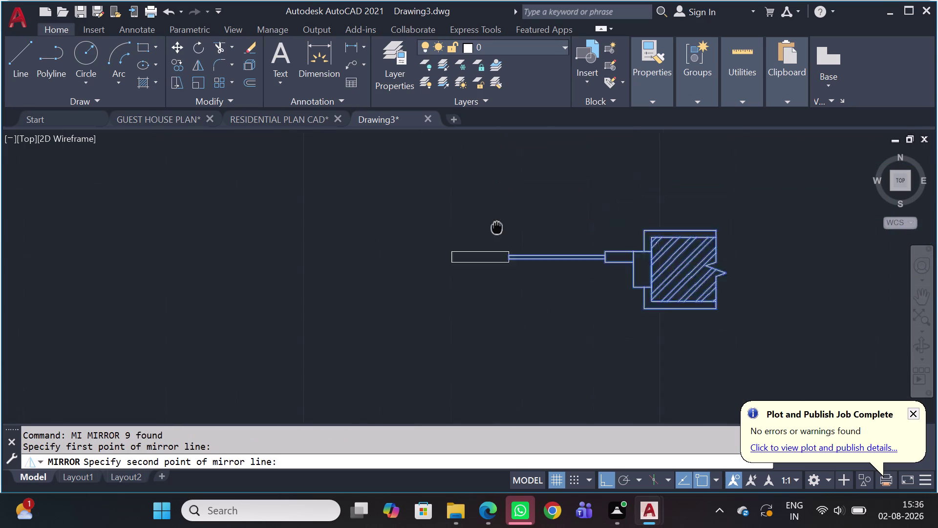
middle_drag(497, 224, 484, 296)
click(467, 191)
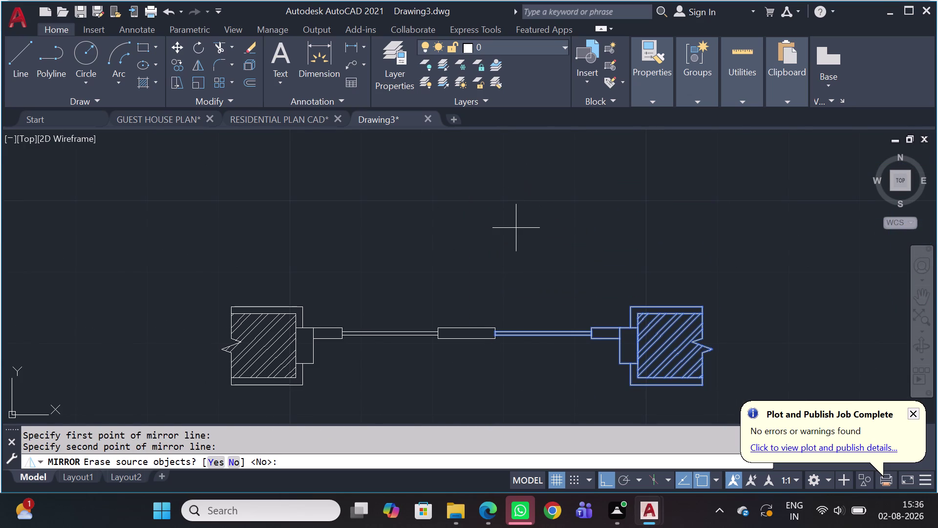
key(Return)
Pan across the symmetrical window section and begin the fillet command.
scroll(down, 3)
scroll(up, 3)
middle_drag(466, 329, 405, 299)
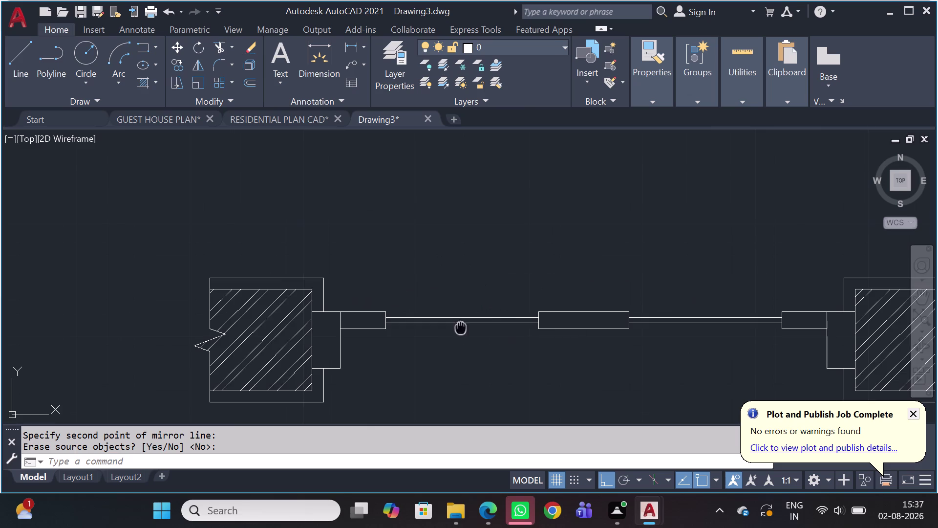
middle_drag(405, 299, 380, 308)
key(f)
key(space)
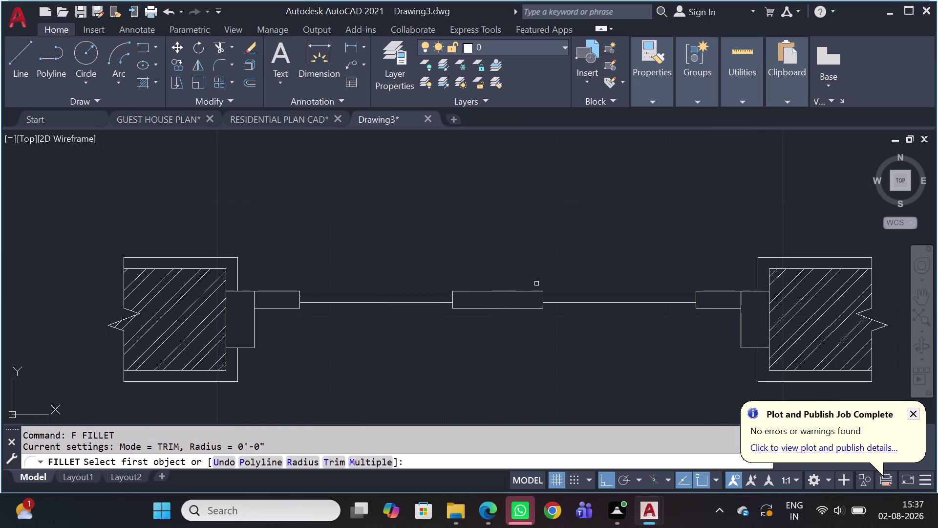
scroll(up, 3)
click(527, 304)
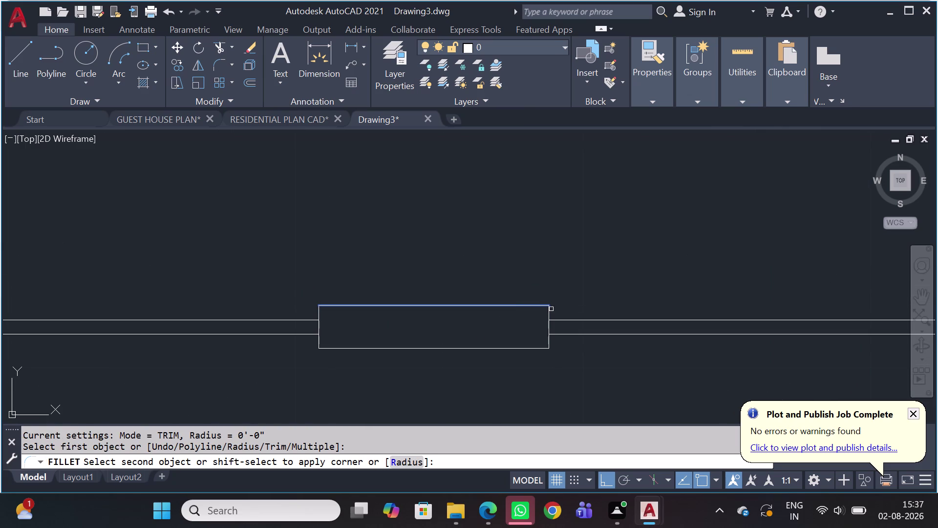
click(551, 308)
click(549, 311)
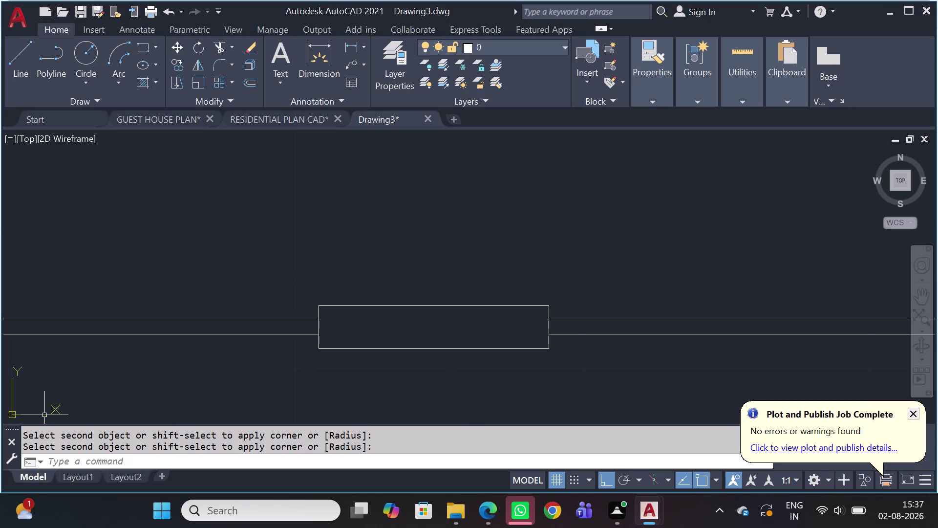
key(f)
key(space)
key(2)
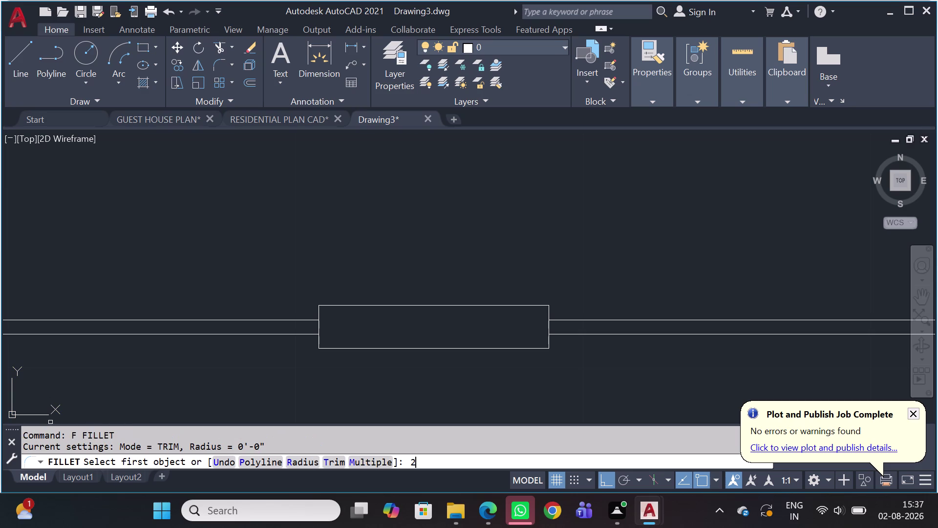
key(space)
scroll(up, 3)
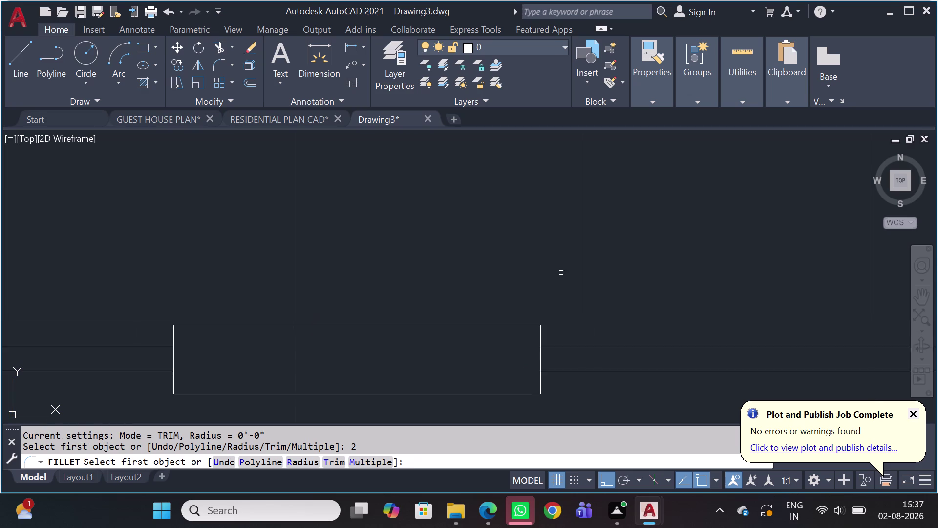
scroll(up, 3)
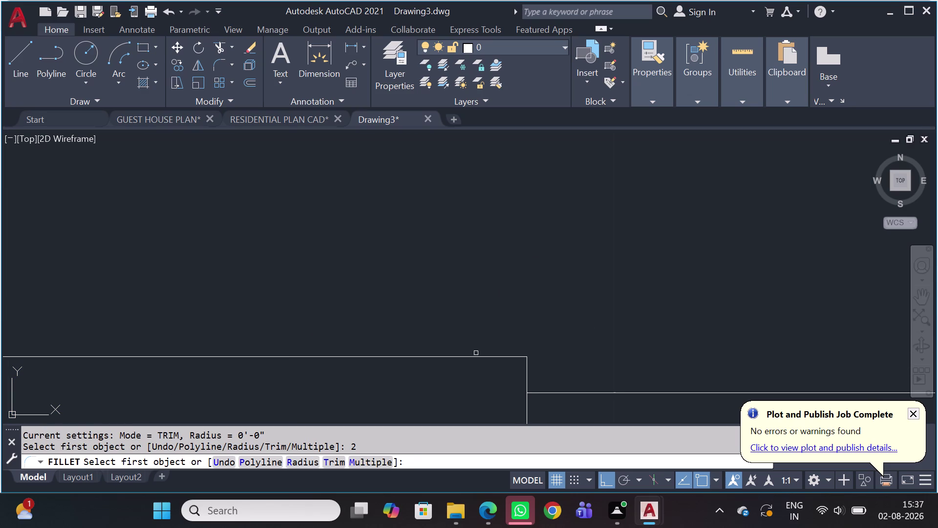
click(483, 355)
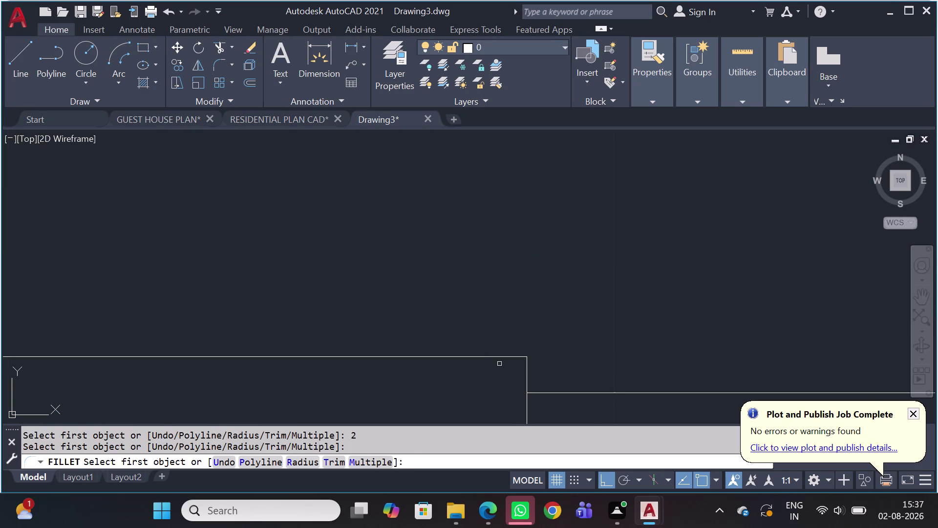
click(505, 357)
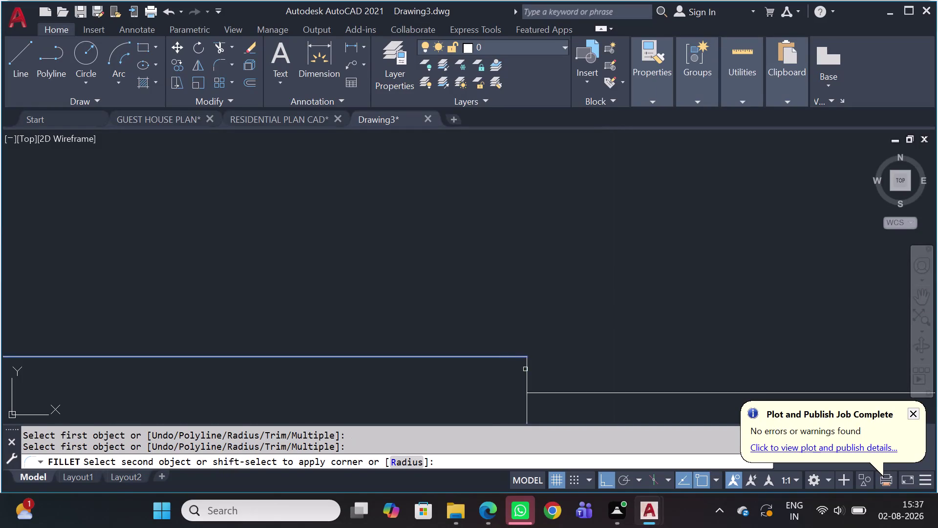
click(530, 374)
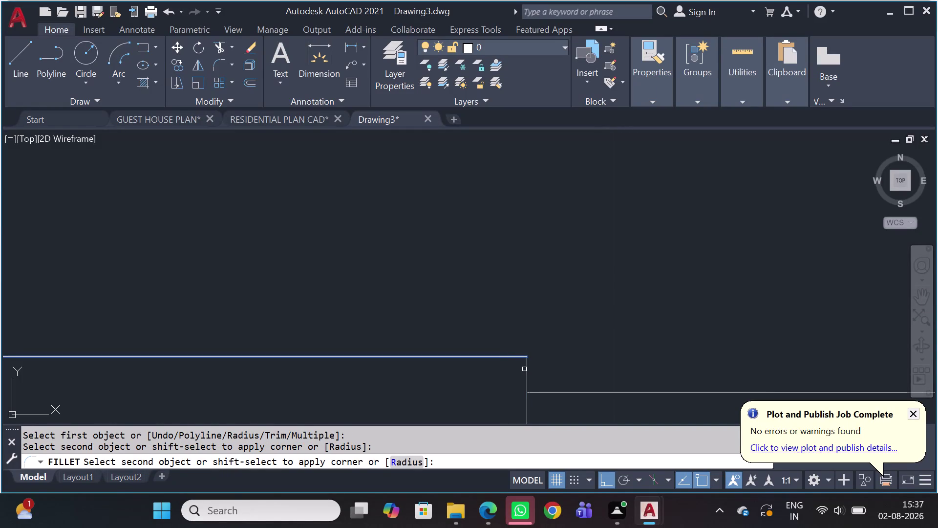
click(524, 369)
click(525, 380)
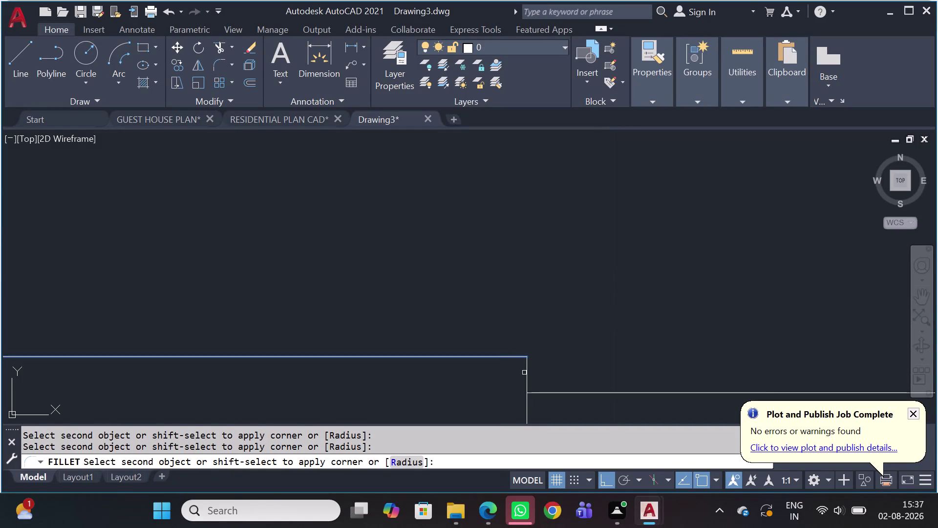
click(528, 373)
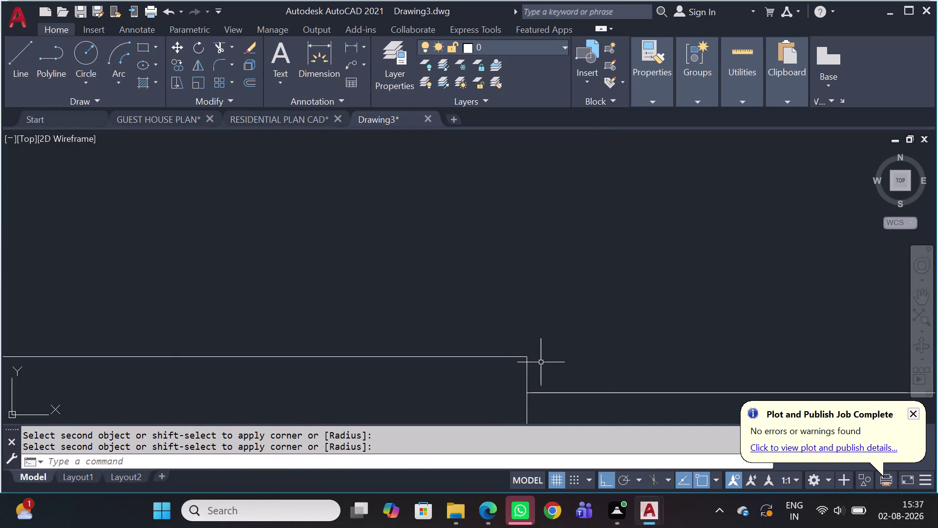
key(Escape)
scroll(down, 3)
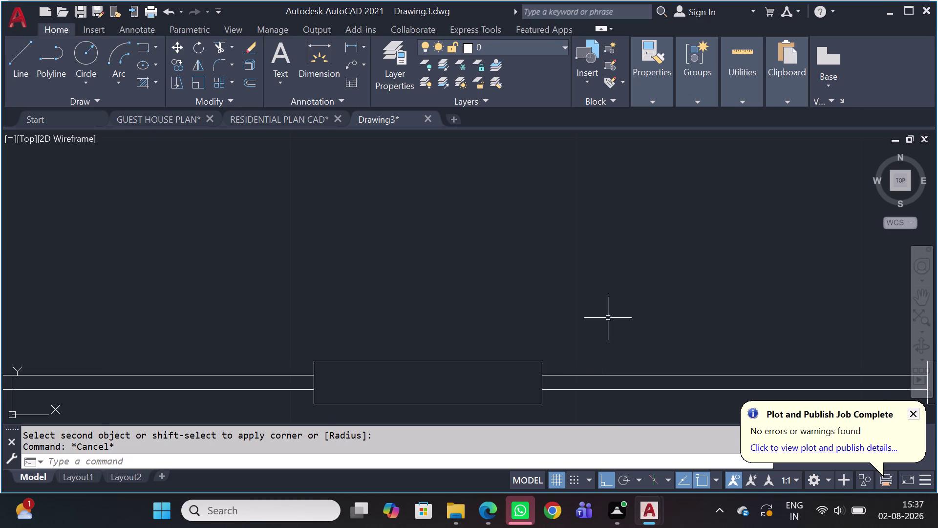
scroll(down, 3)
scroll(up, 3)
key(f)
key(space)
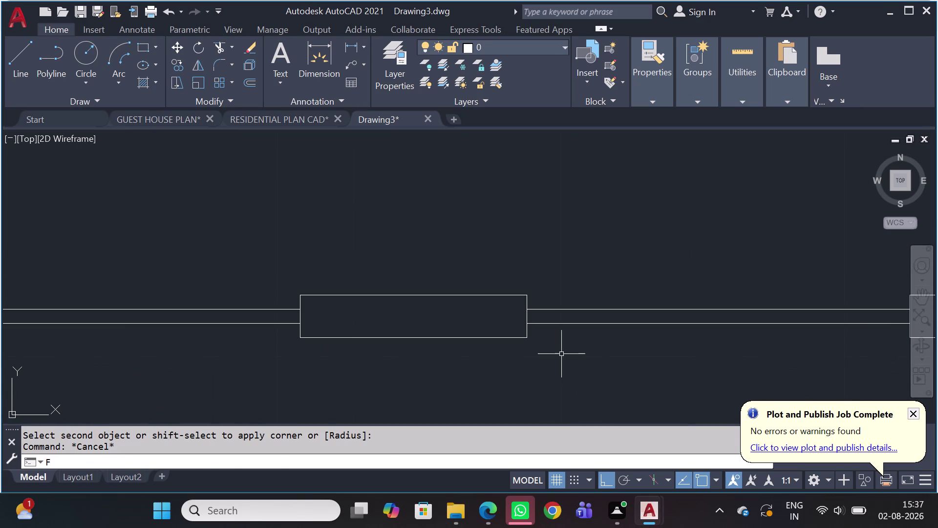
scroll(up, 3)
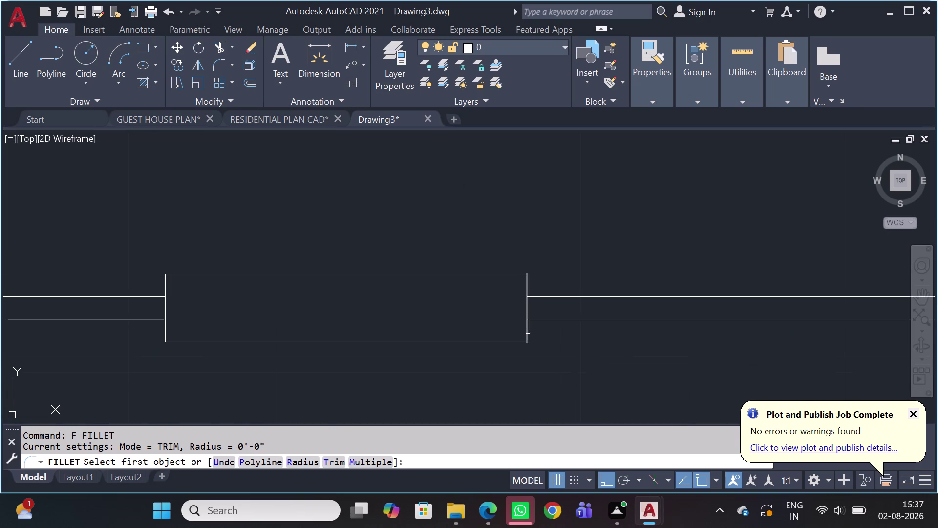
text(3)
key(space)
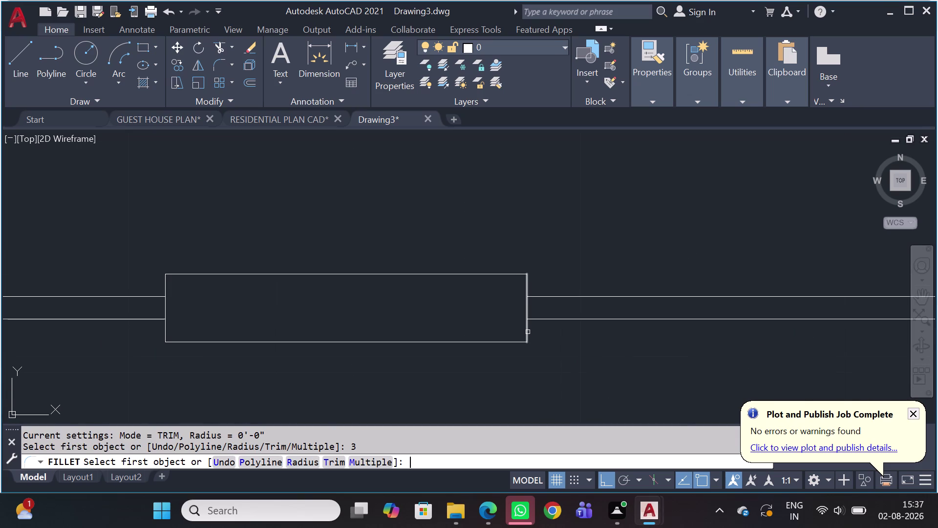
click(528, 331)
click(506, 342)
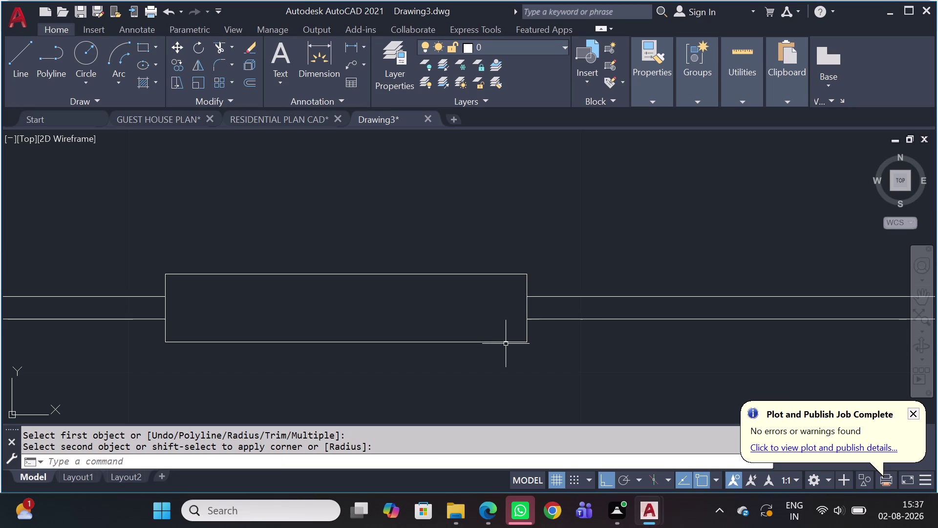
key(Escape)
scroll(down, 3)
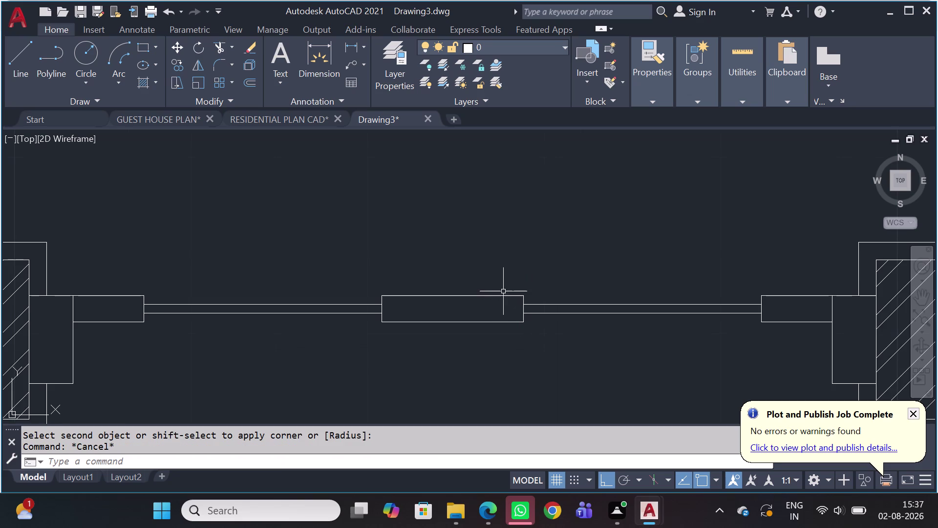
scroll(up, 3)
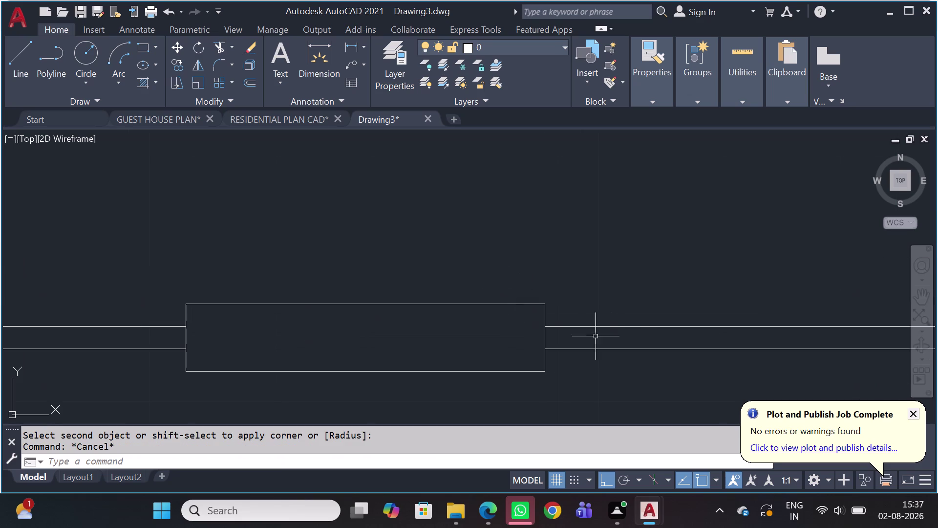
text(TR)
key(Escape)
key(Escape)
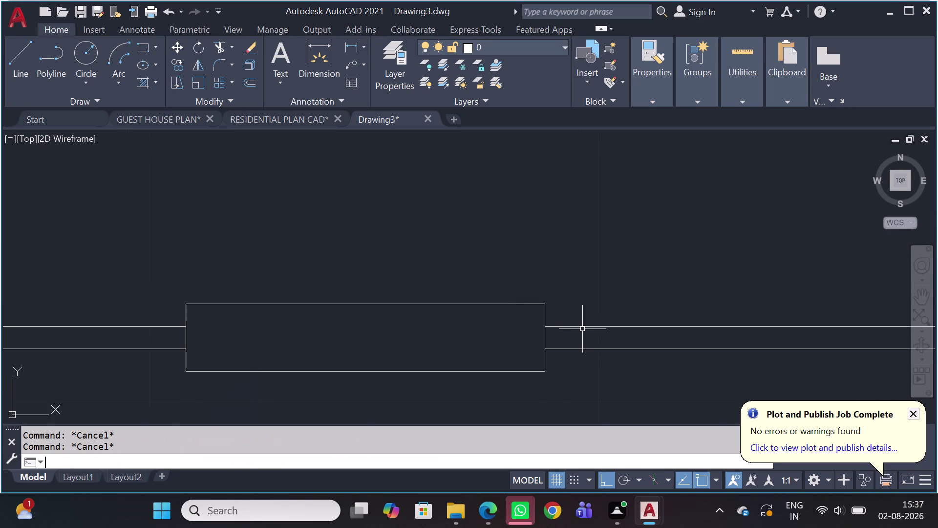
text(F)
key(space)
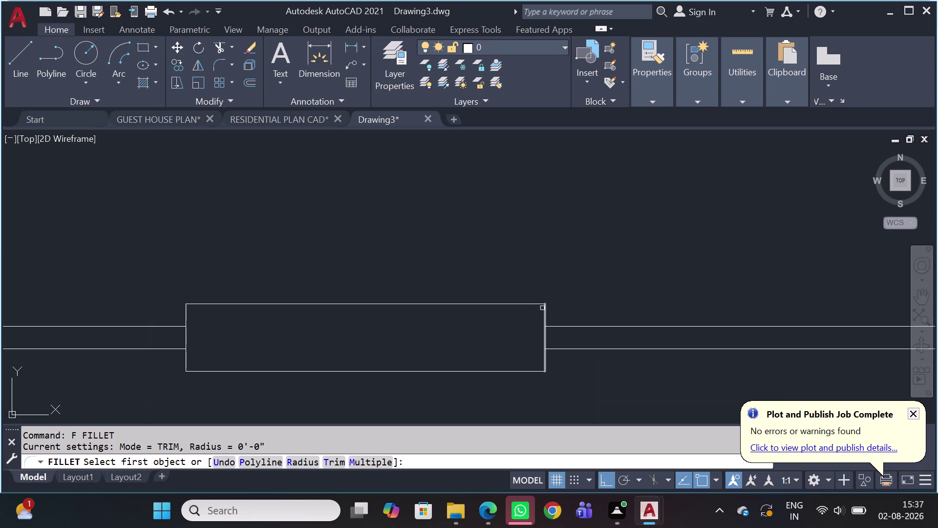
key(r)
key(space)
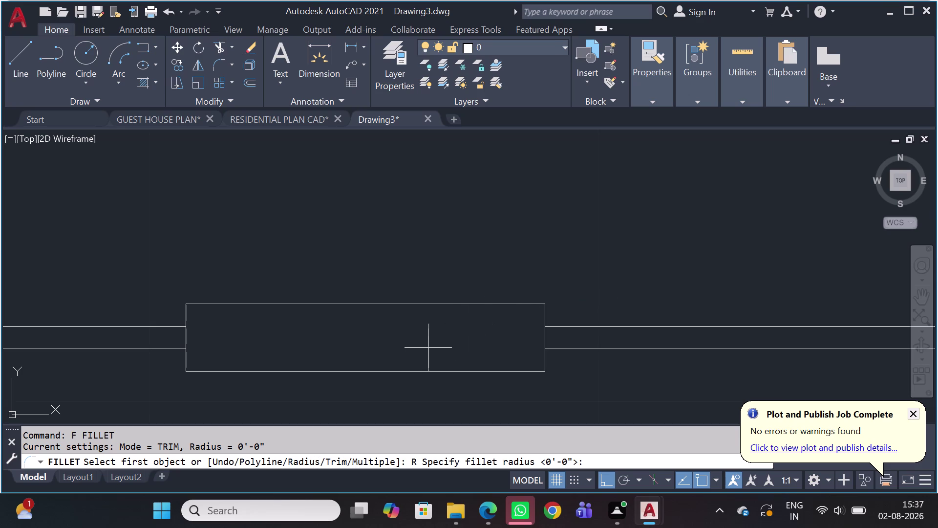
key(2)
key(space)
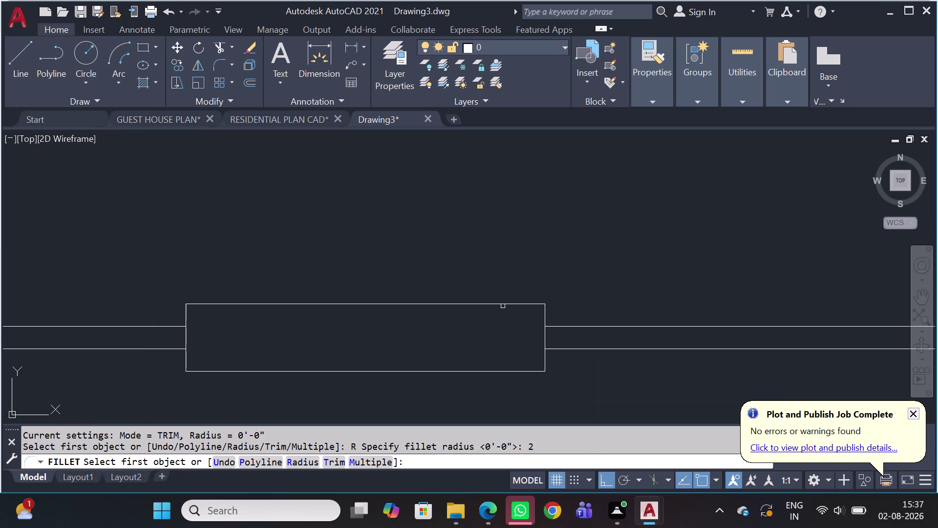
click(504, 305)
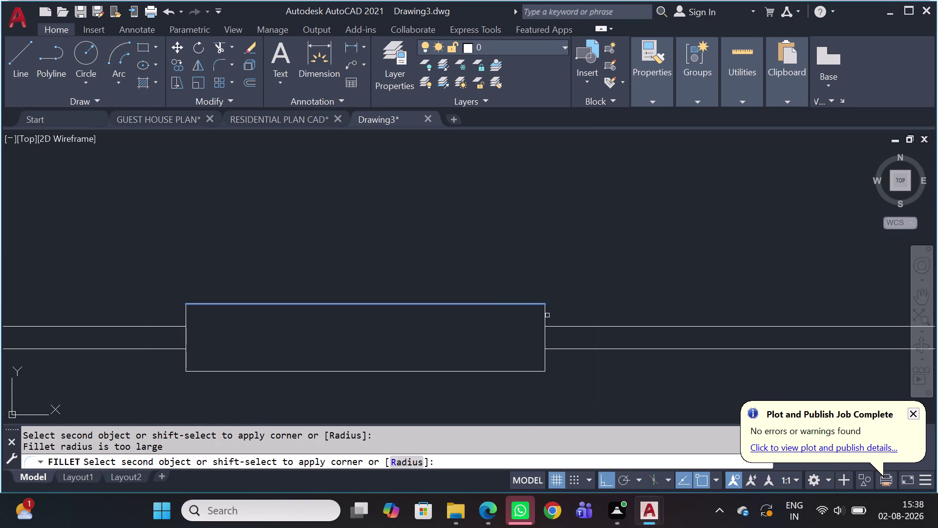
click(547, 315)
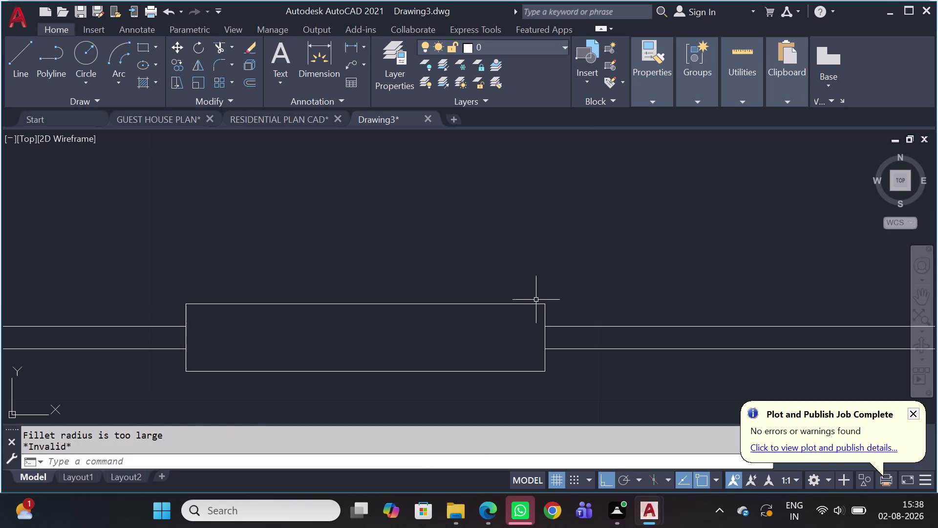
key(Escape)
scroll(up, 3)
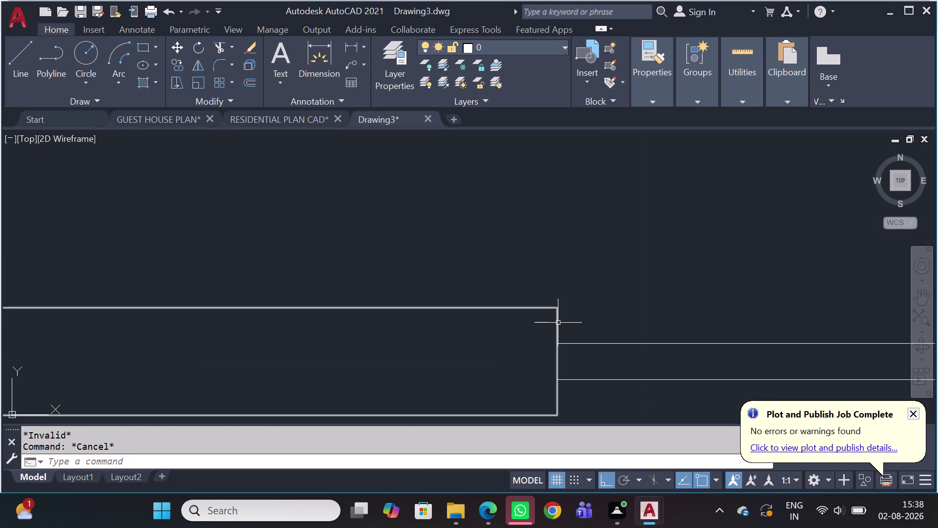
key(r)
key(Escape)
key(e)
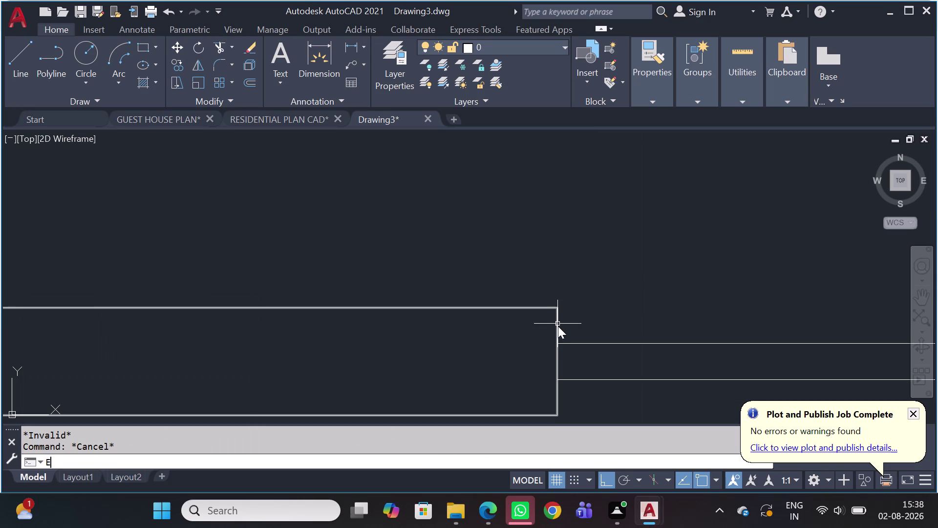
key(Escape)
text(F)
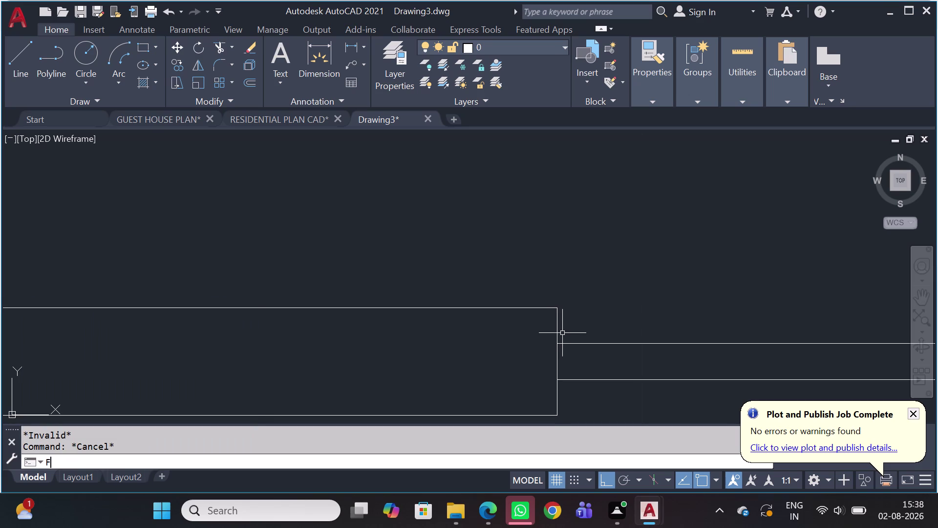
key(space)
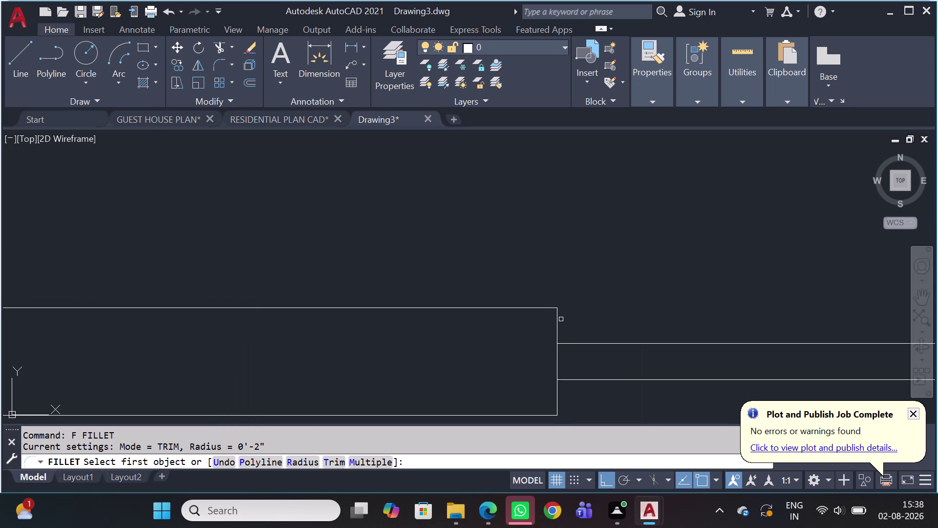
key(r)
key(space)
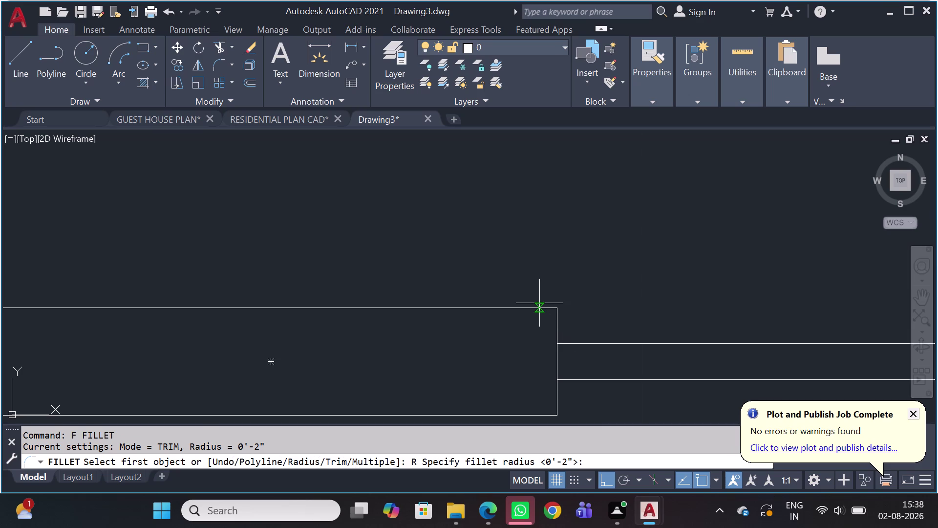
key(space)
click(535, 307)
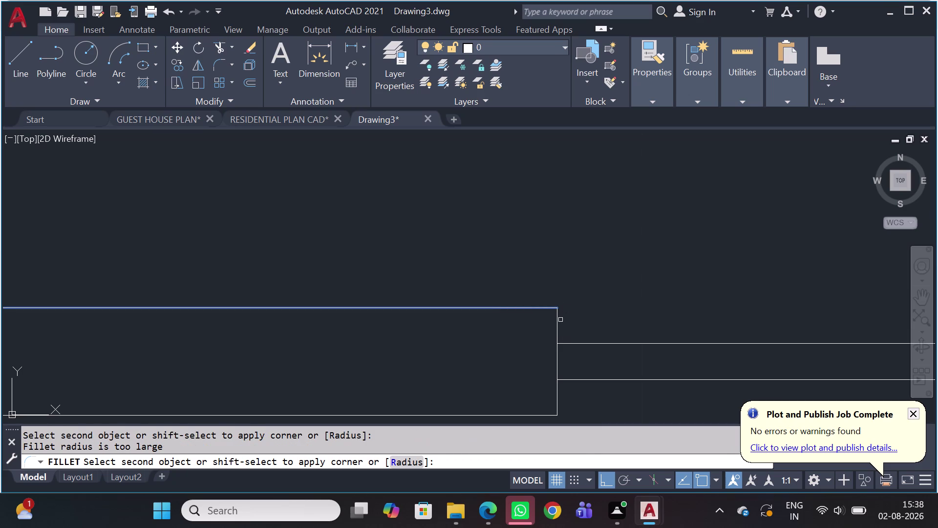
click(557, 326)
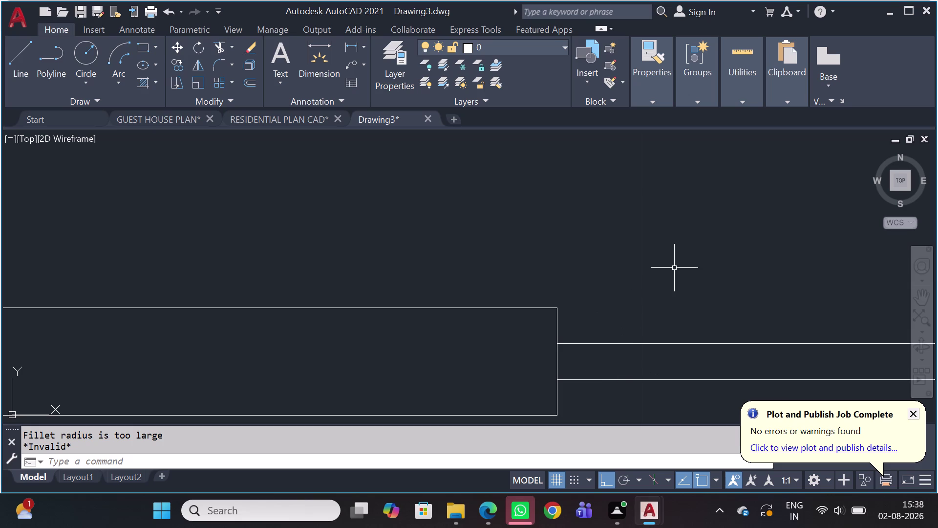
key(Escape)
scroll(down, 3)
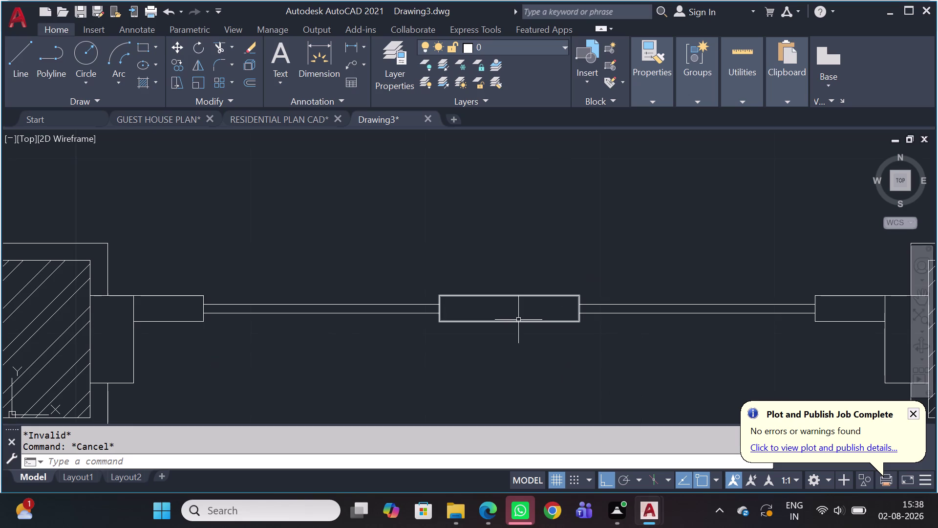
scroll(up, 3)
scroll(up, 3)
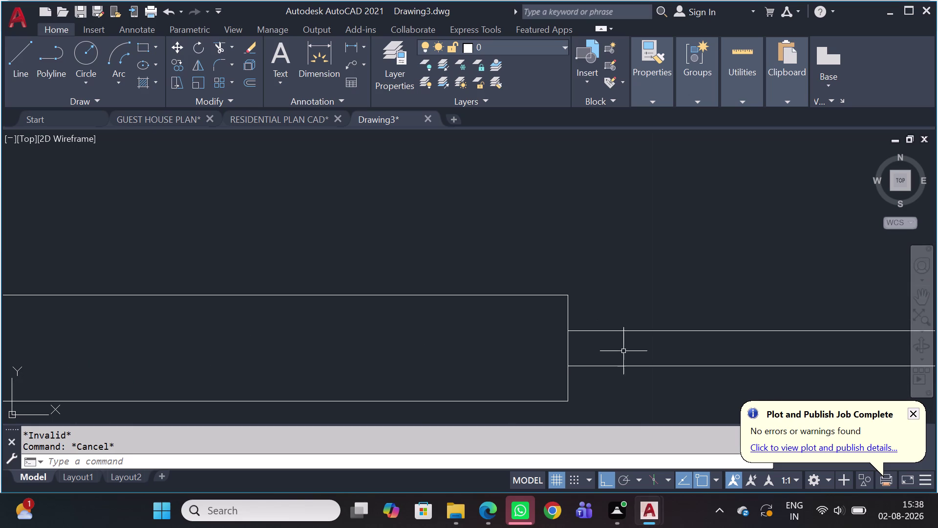
key(f)
key(space)
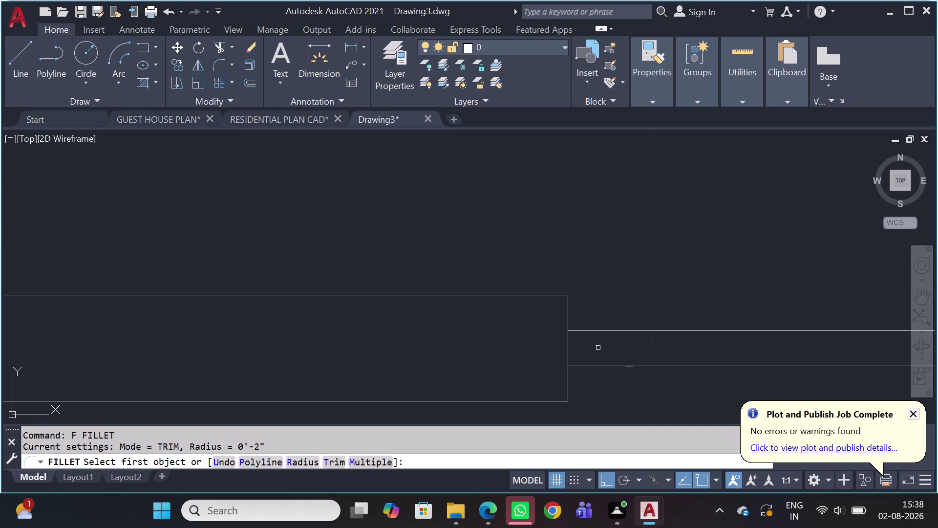
click(311, 467)
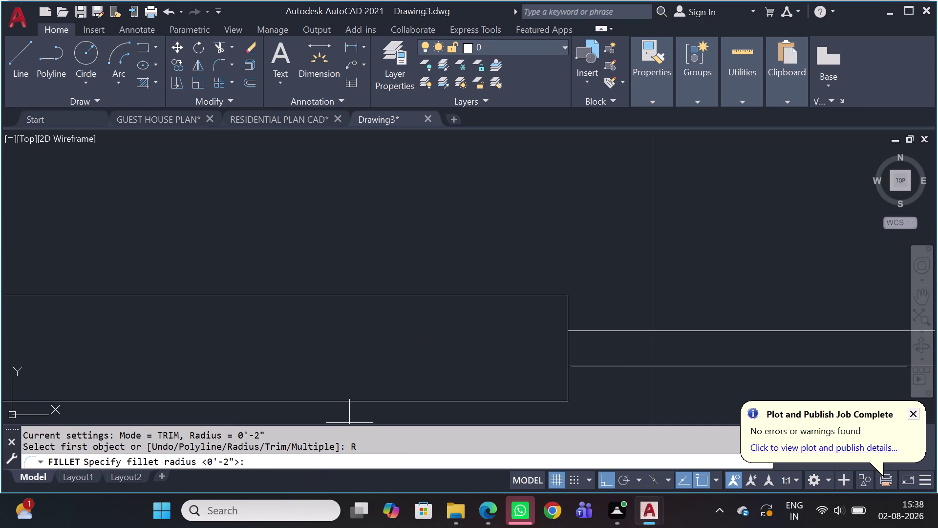
key(4)
key(space)
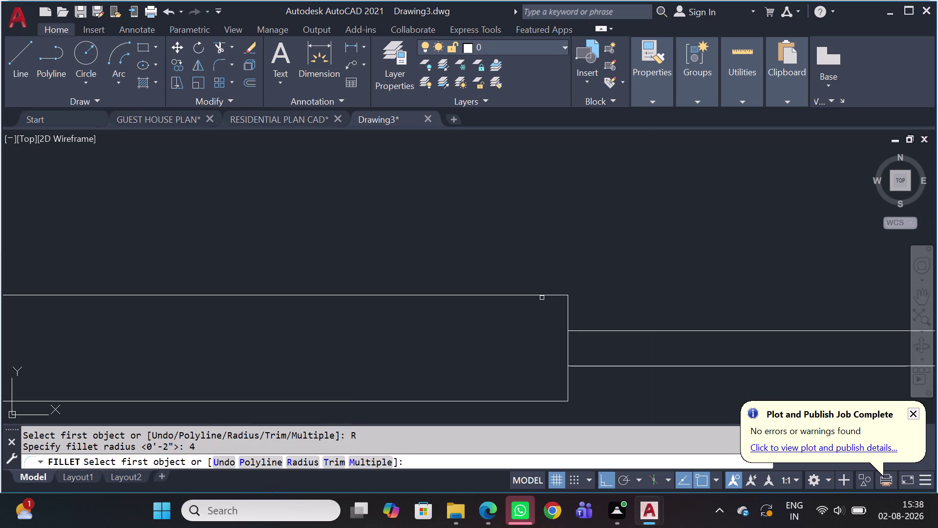
click(548, 296)
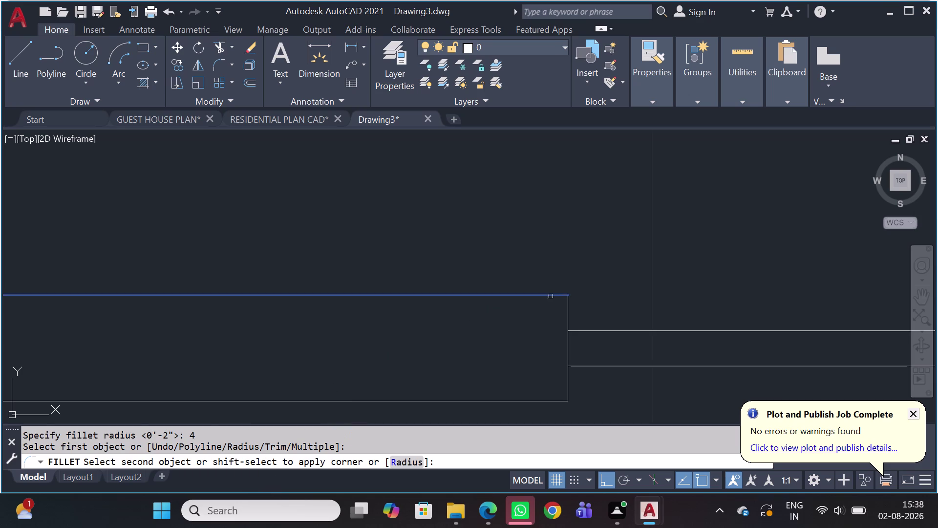
click(568, 309)
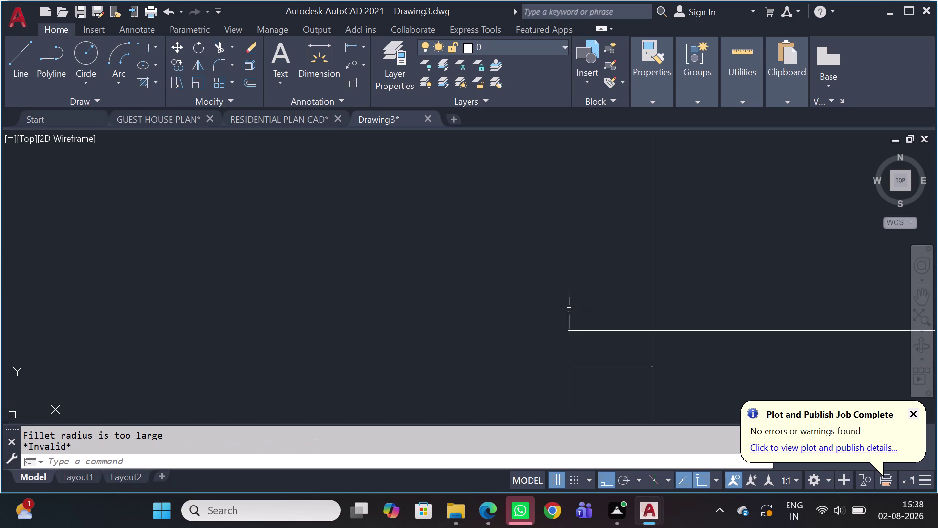
key(Escape)
key(Escape)
key(Escape)
key(Escape)
text(F)
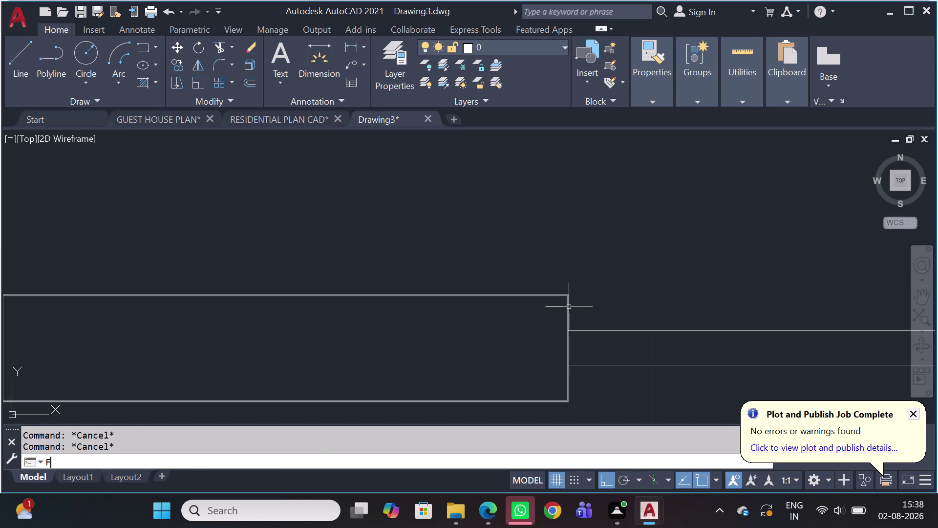
key(space)
text(R)
key(space)
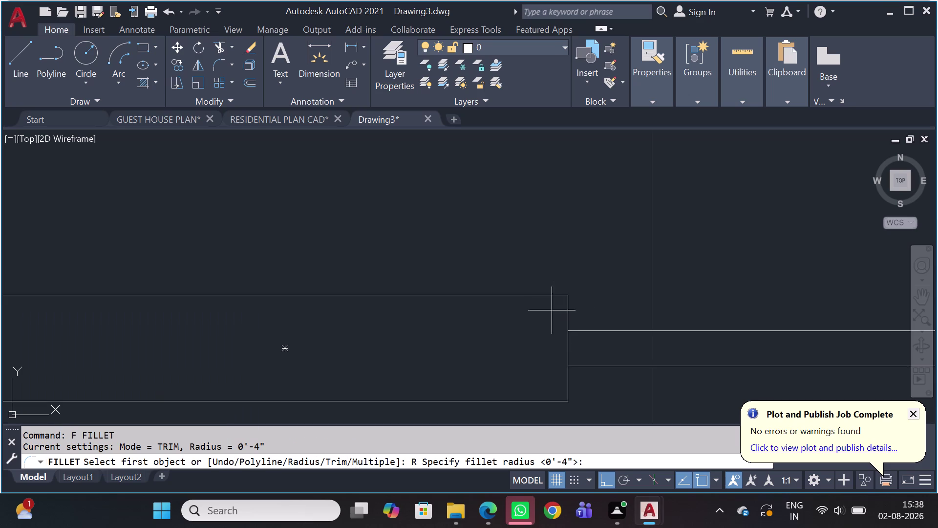
key(4)
scroll(down, 3)
key(Escape)
key(Escape)
key(Escape)
scroll(down, 3)
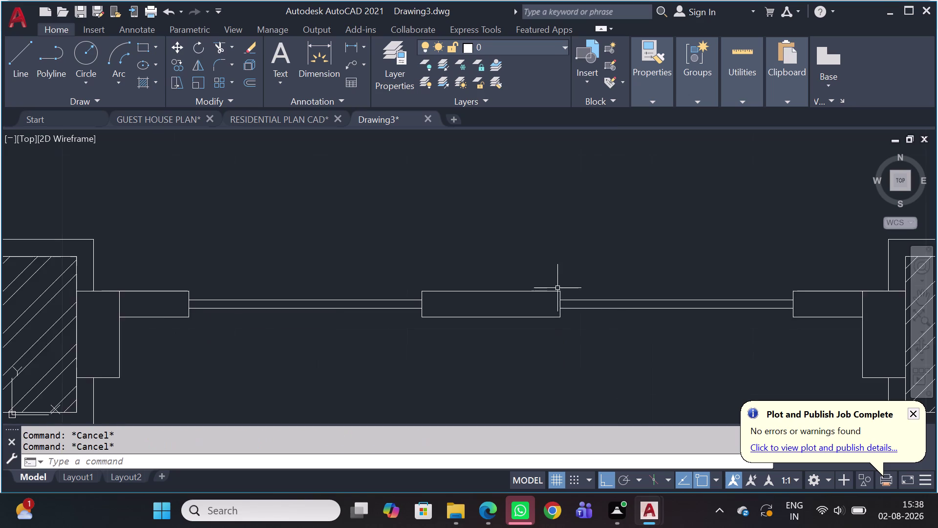
Zoom around the section, start HATCH with H, then cancel it.
scroll(down, 3)
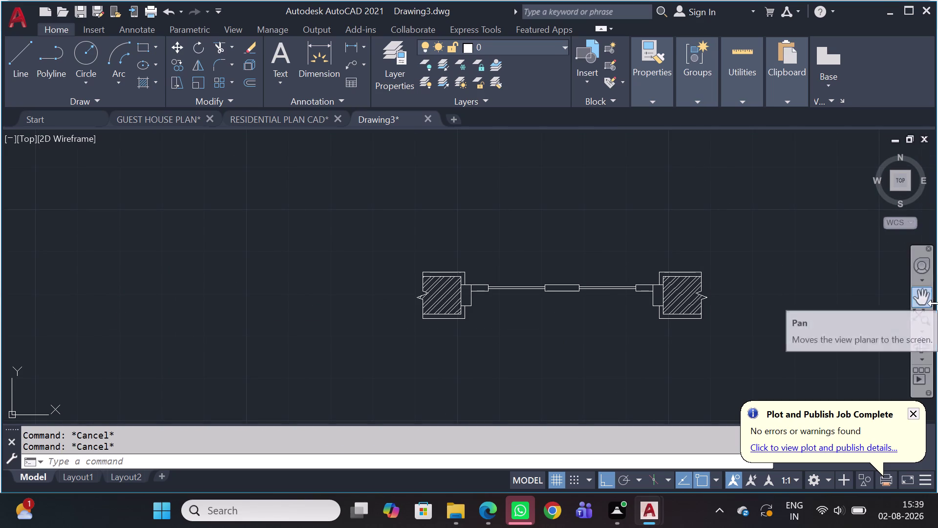
scroll(up, 3)
scroll(up, 3)
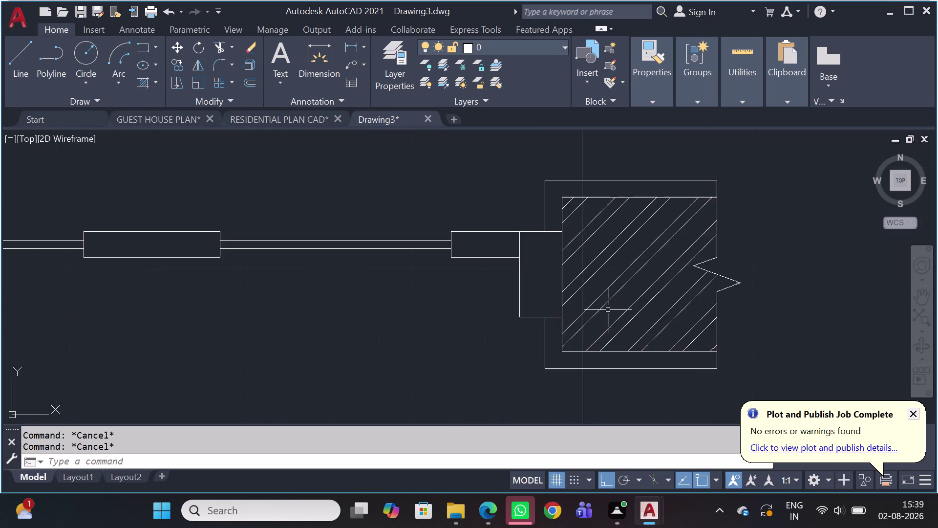
scroll(down, 3)
scroll(up, 3)
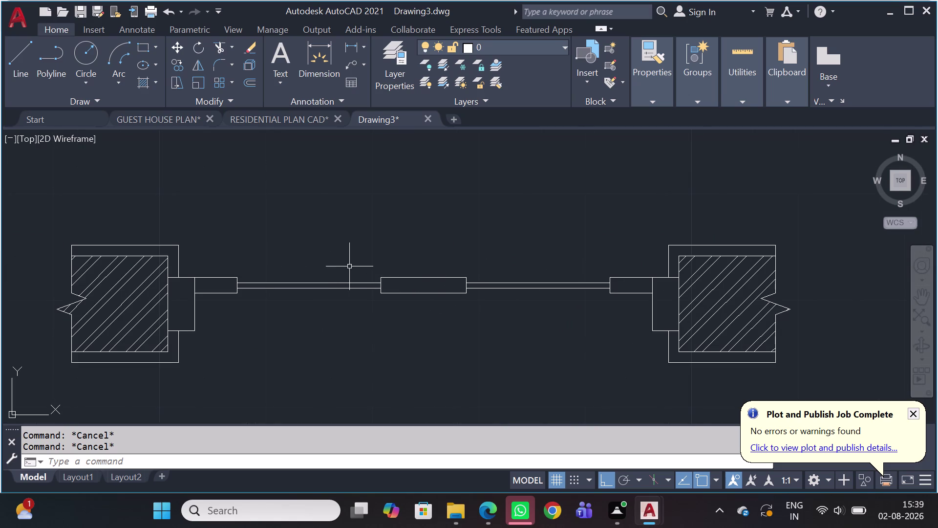
scroll(up, 3)
key(h)
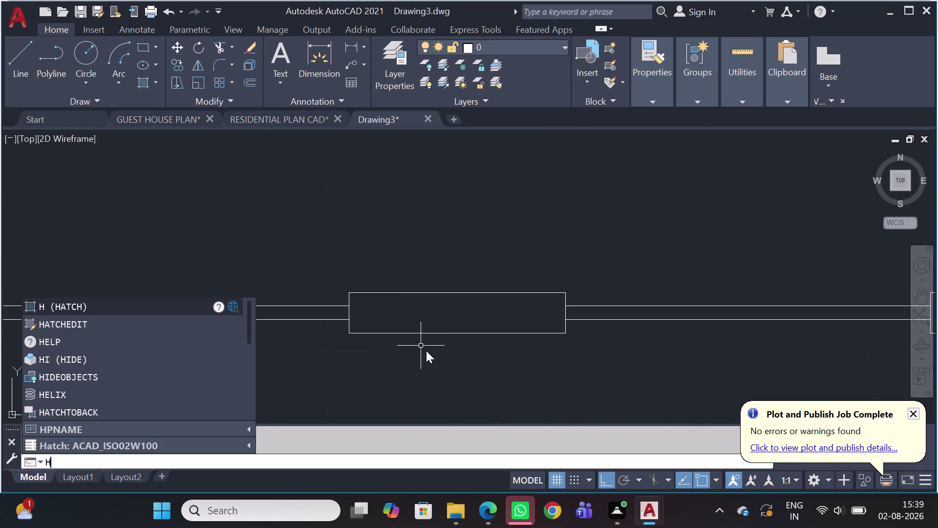
key(Escape)
scroll(down, 3)
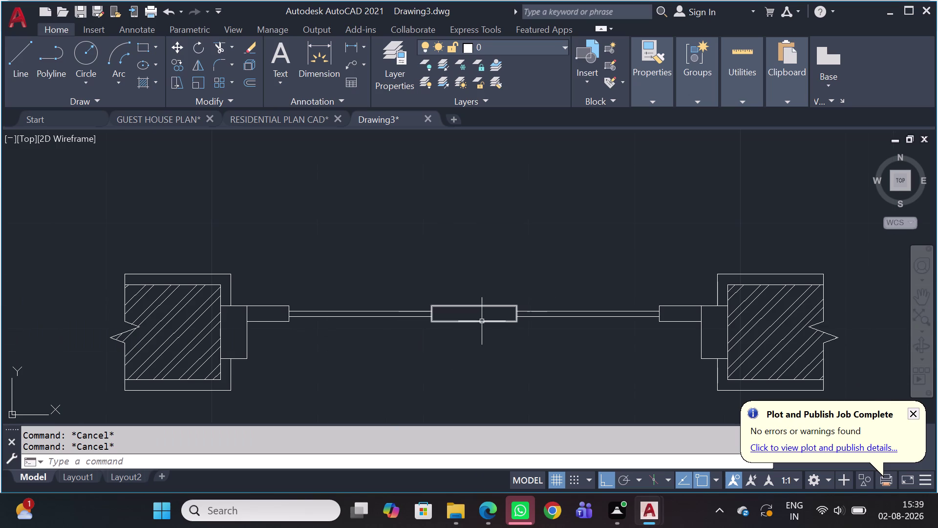
key(Escape)
key(Escape)
key(Escape)
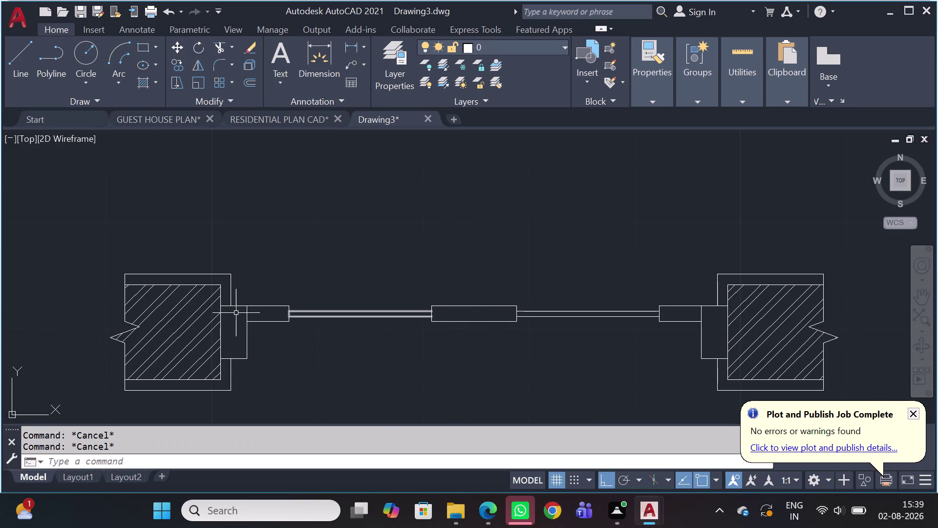
scroll(up, 3)
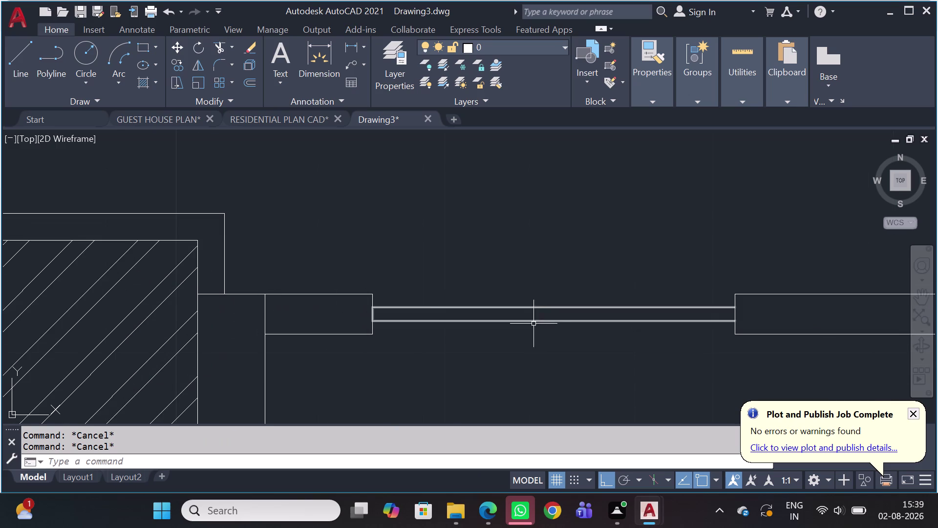
scroll(down, 3)
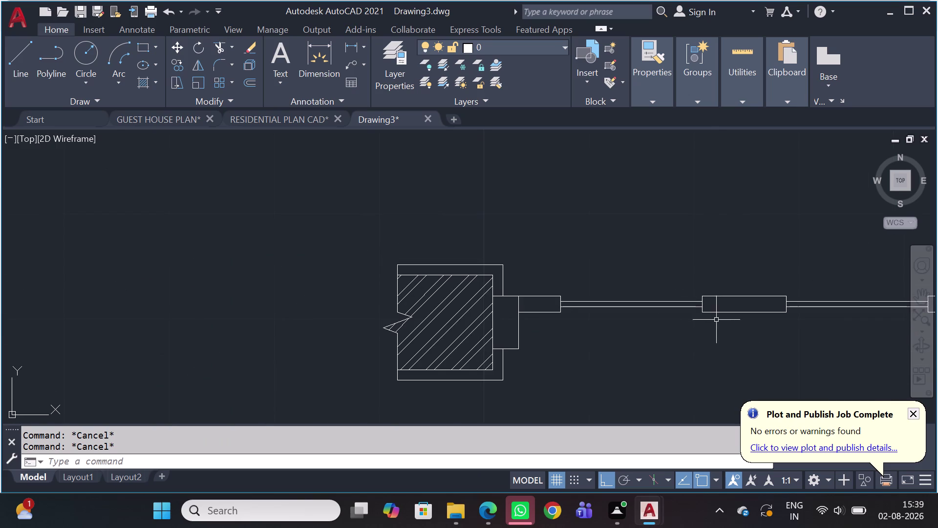
Pan and zoom along the mirrored window section.
middle_drag(711, 327, 409, 293)
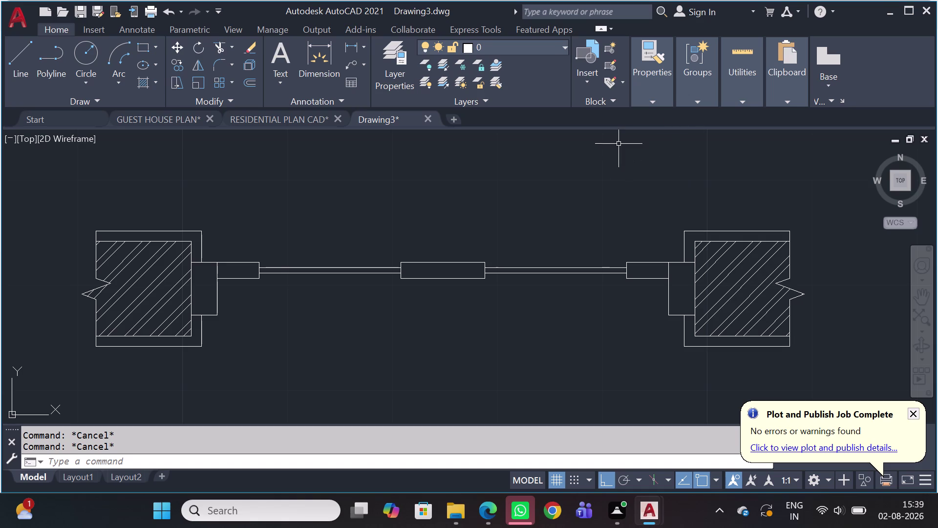
scroll(down, 3)
scroll(up, 3)
scroll(up, 3)
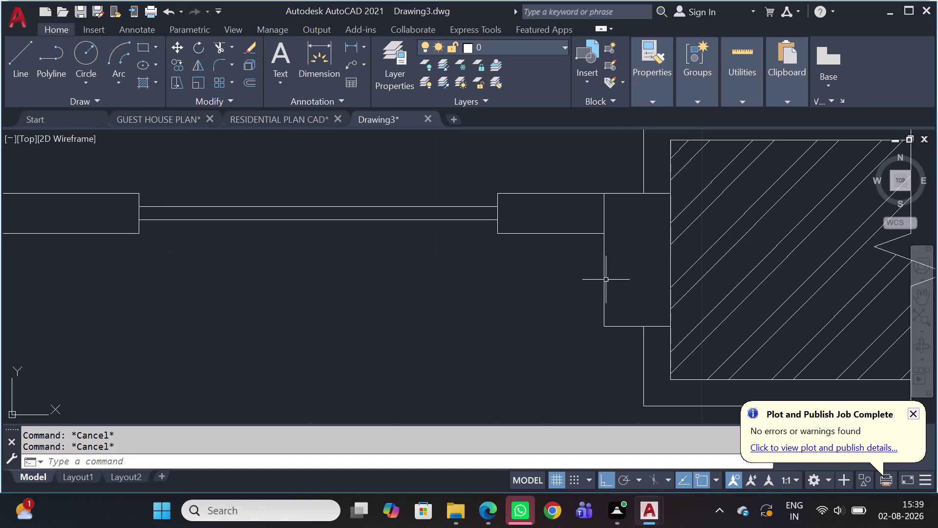
scroll(up, 3)
scroll(down, 3)
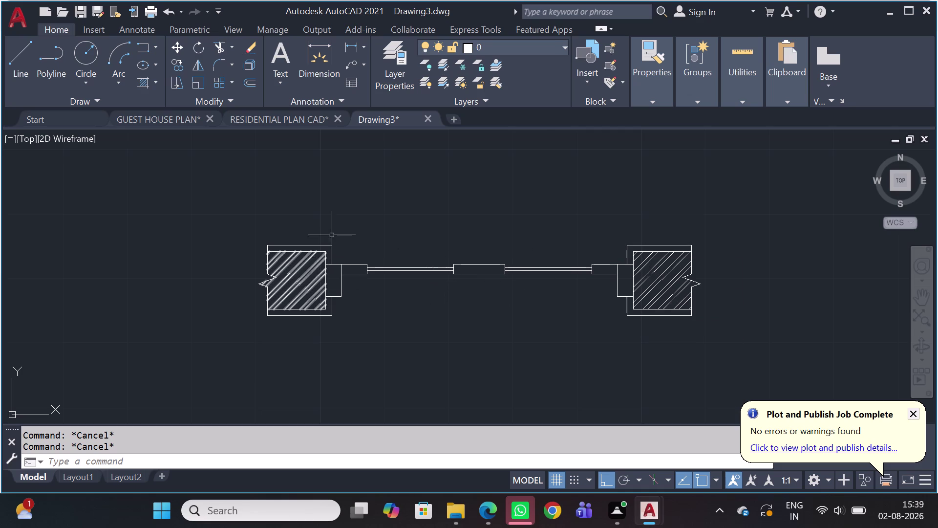
Start a hatch with the AR-SAND pattern inside the band around the left wall.
key(h)
key(space)
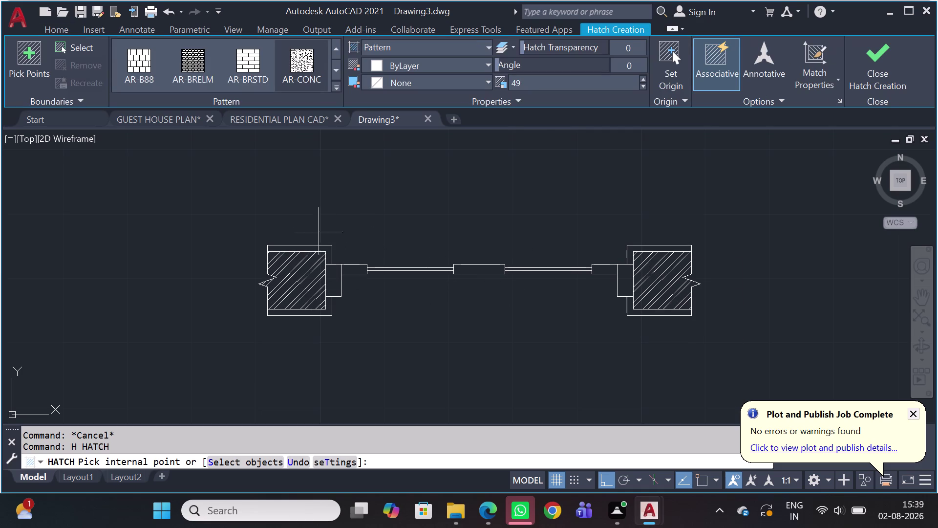
scroll(up, 3)
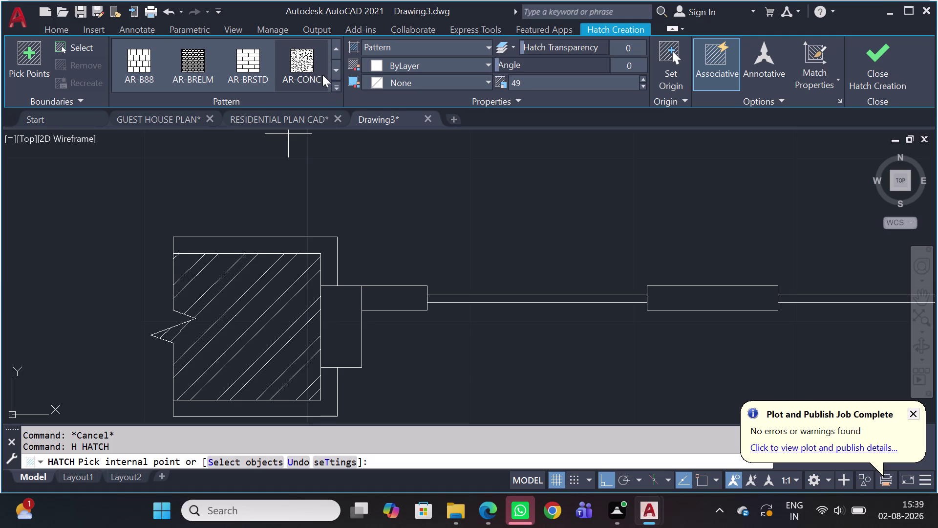
click(339, 88)
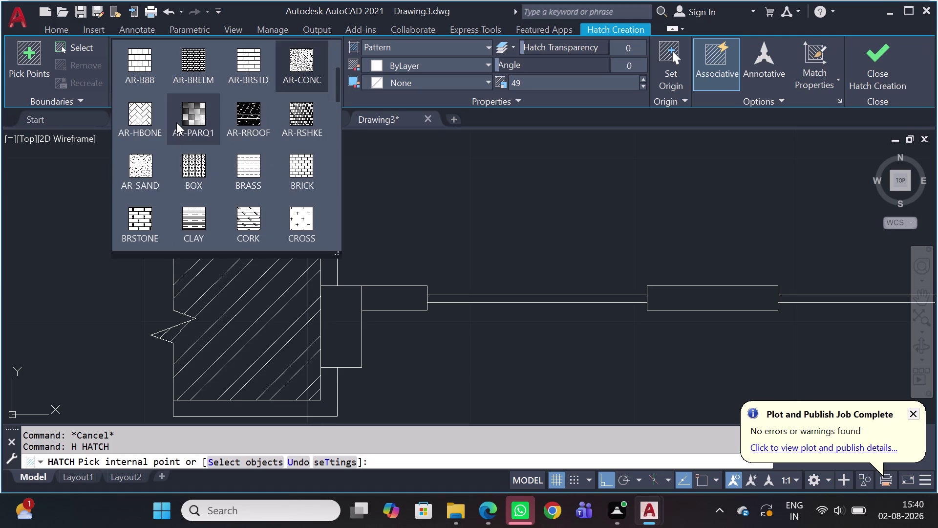
click(144, 164)
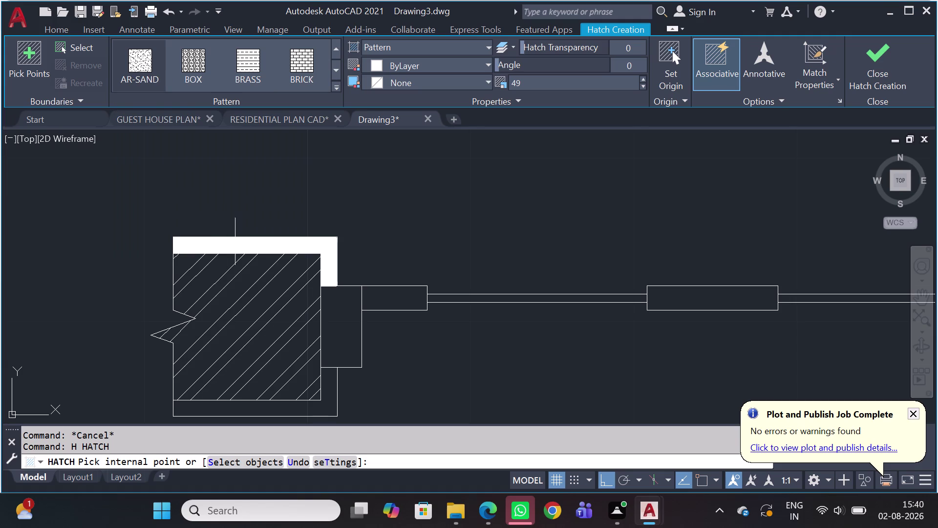
scroll(down, 3)
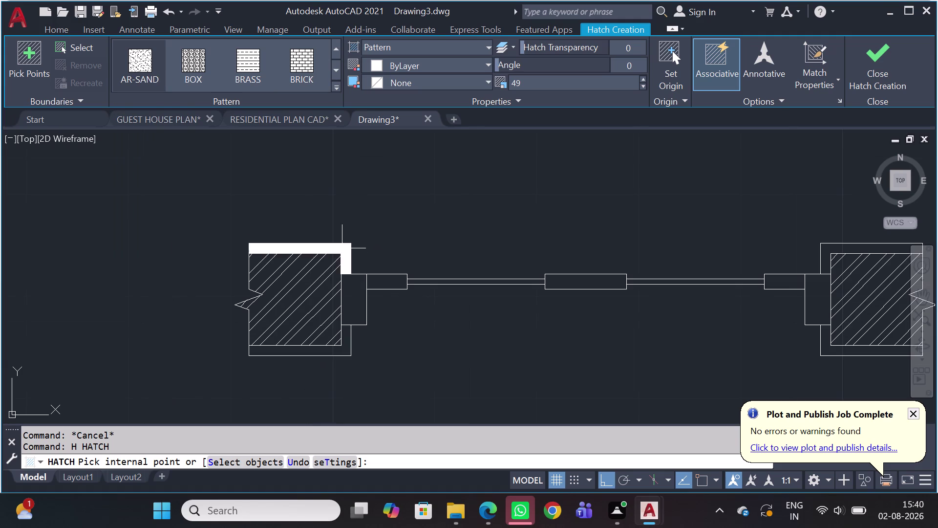
click(343, 249)
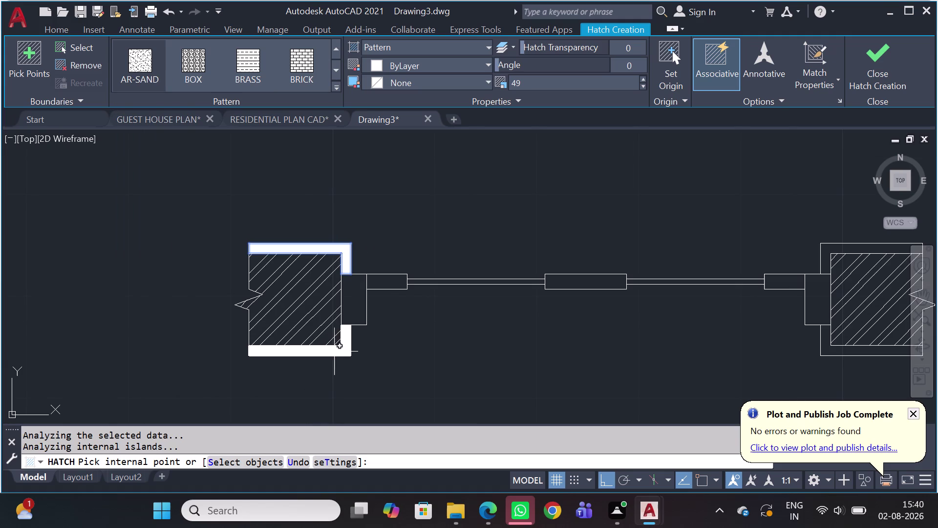
click(337, 351)
Lower the hatch pattern scale to 0.7.
scroll(down, 3)
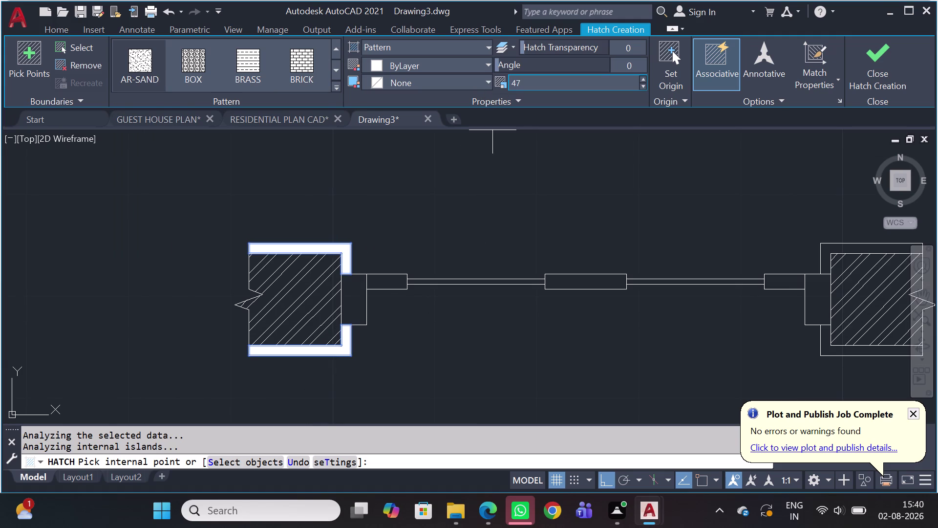
scroll(down, 3)
scroll(down, 3)
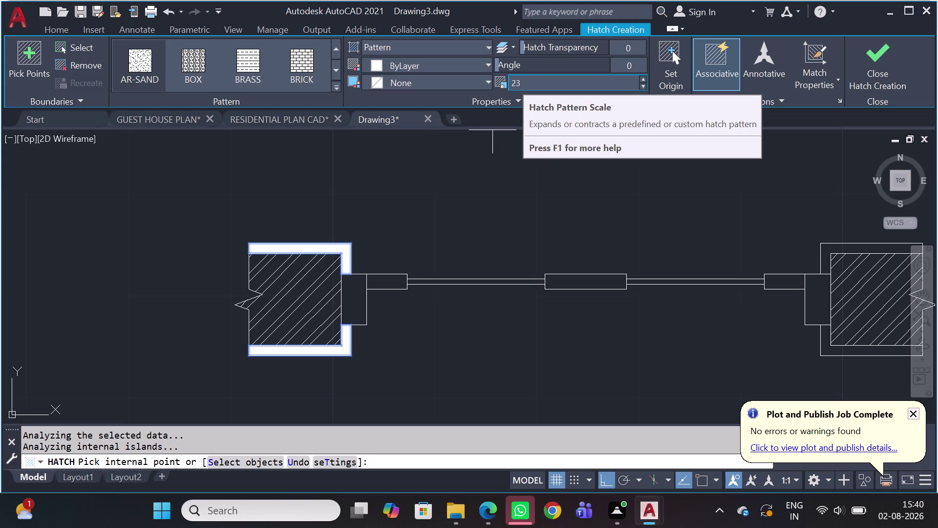
scroll(down, 3)
scroll(down, 3)
scroll(down, 3)
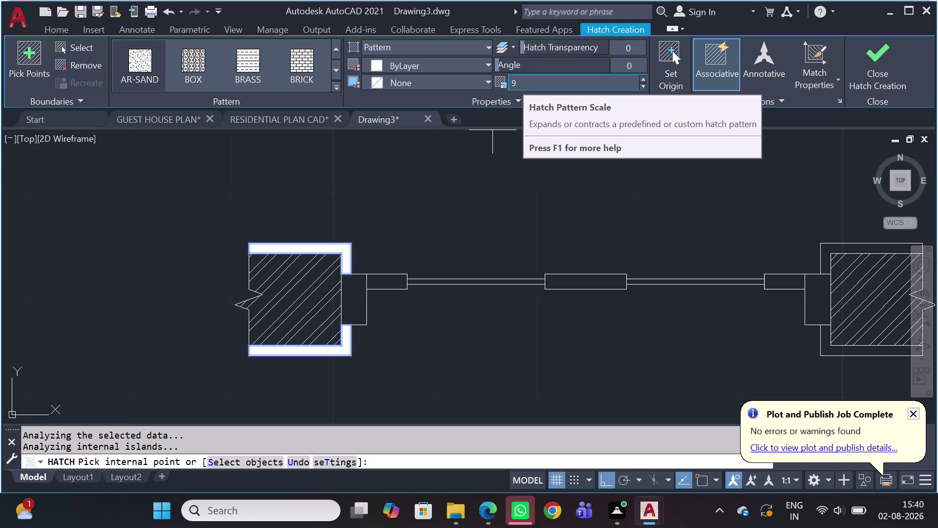
scroll(down, 3)
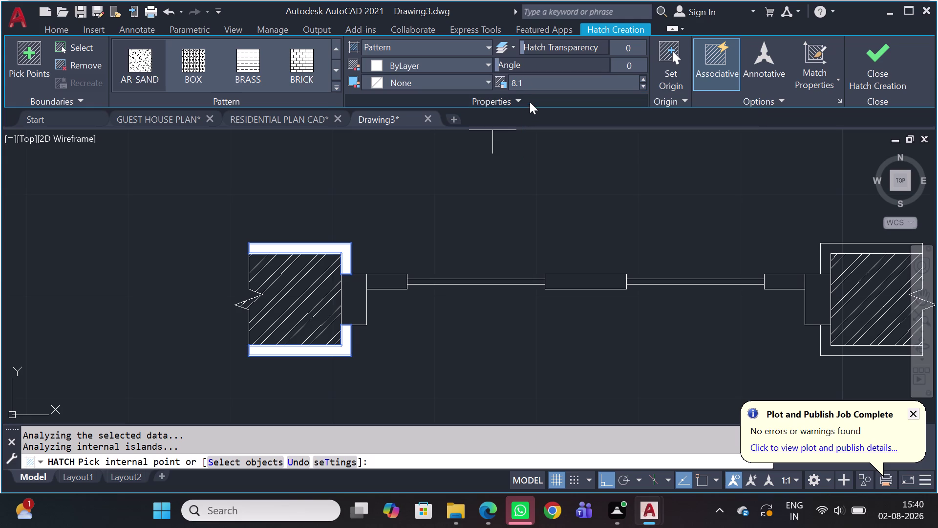
scroll(down, 3)
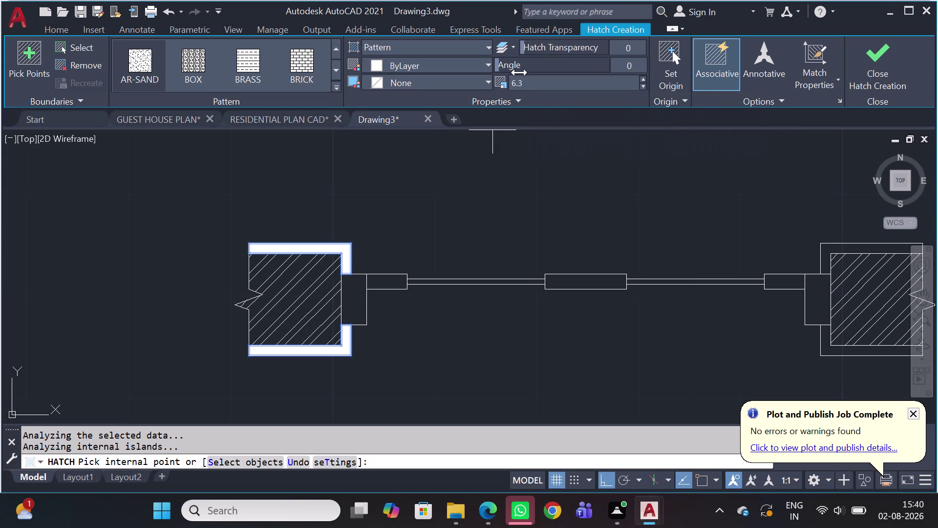
scroll(down, 3)
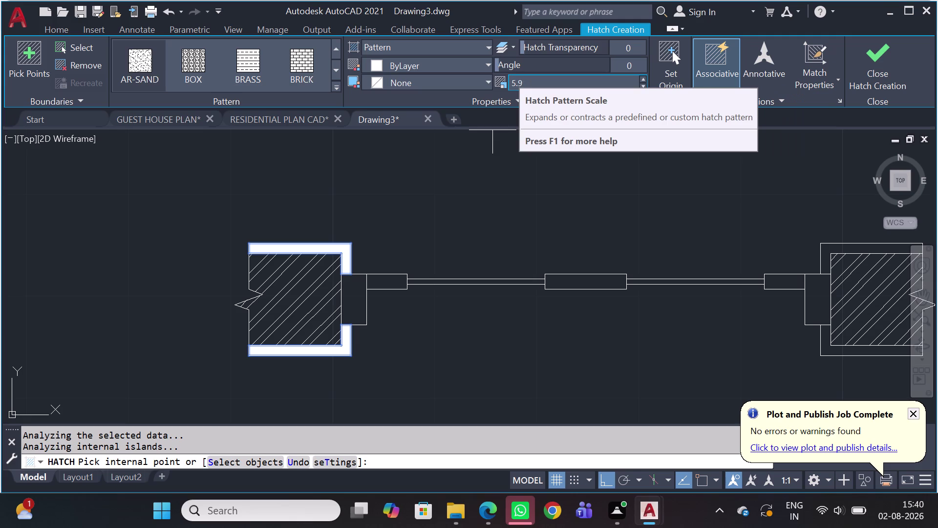
scroll(down, 3)
scroll(down, 3)
scroll(down, 3)
scroll(down, 3)
scroll(down, 3)
scroll(down, 3)
scroll(down, 3)
scroll(down, 3)
scroll(down, 3)
scroll(down, 3)
scroll(down, 3)
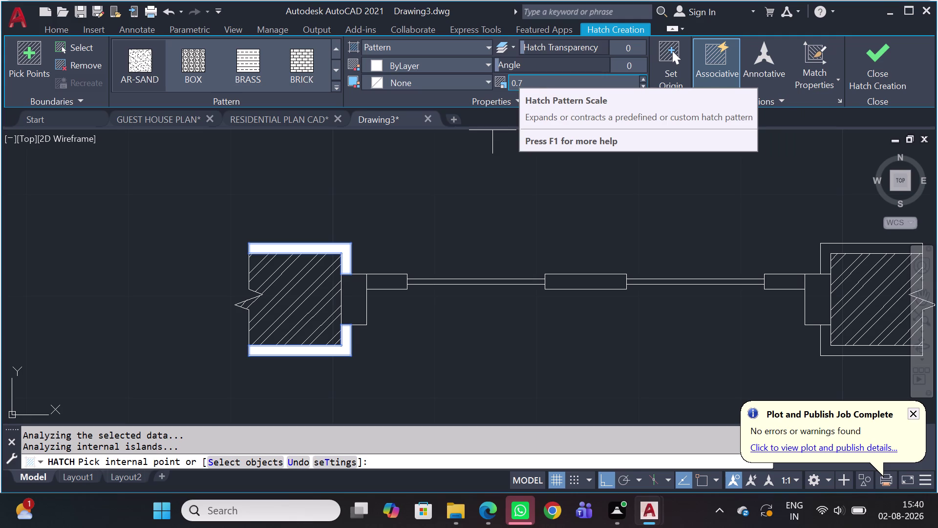
scroll(down, 3)
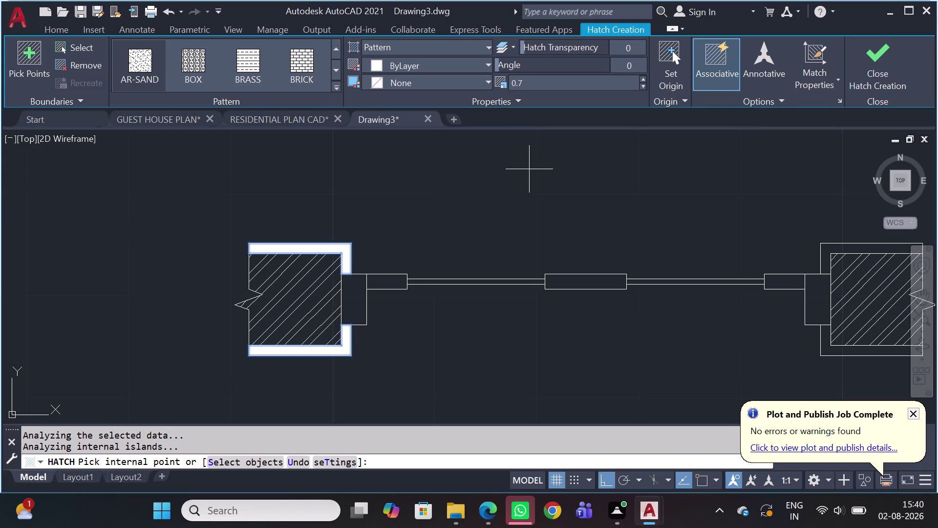
Finish the AR-SAND hatch and select it.
key(Escape)
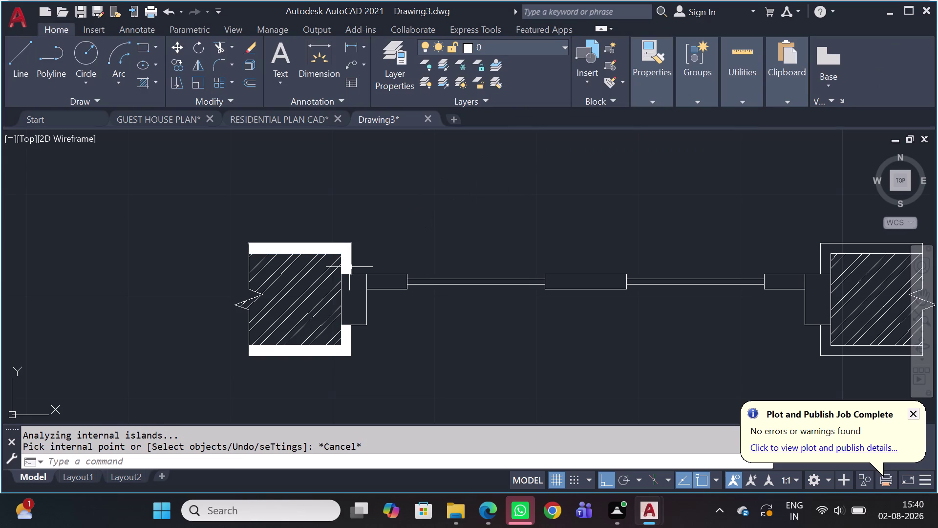
scroll(up, 3)
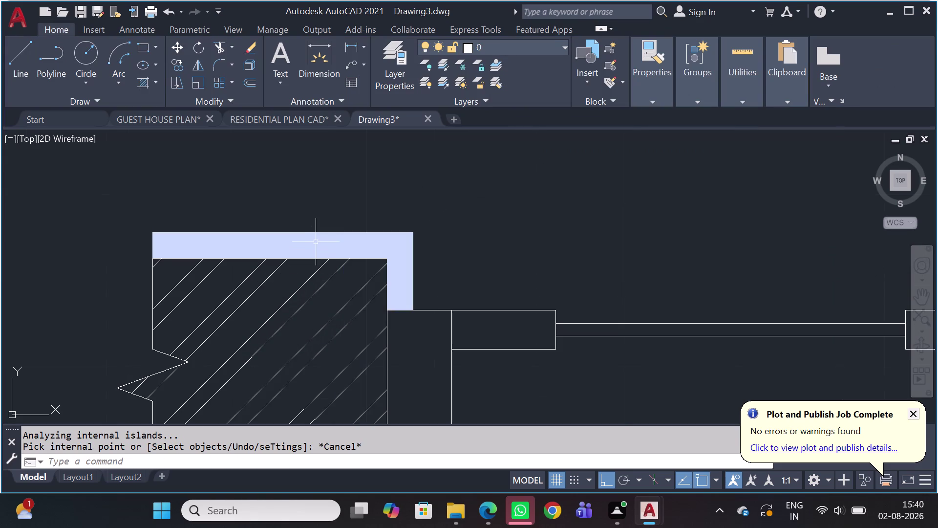
click(318, 238)
scroll(down, 3)
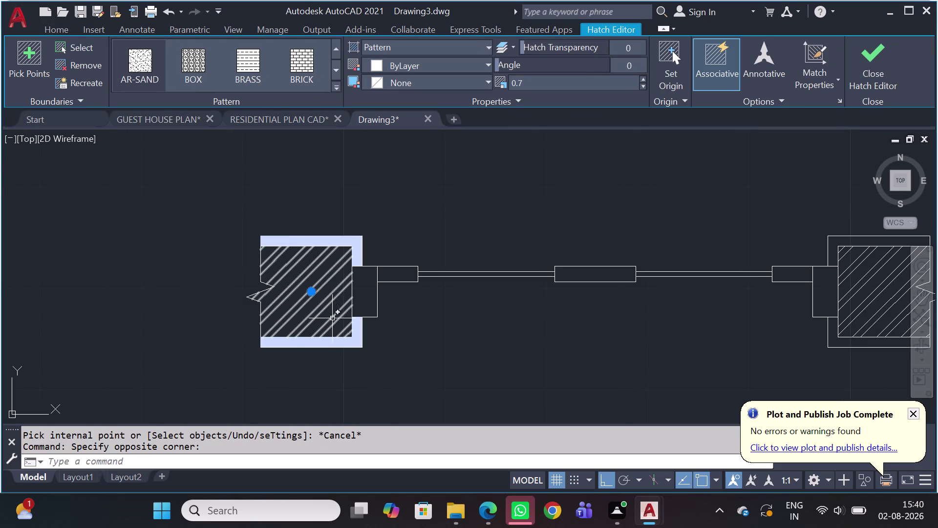
Erase the AR-SAND hatch from the left wall band and zoom to inspect the drawing.
key(Delete)
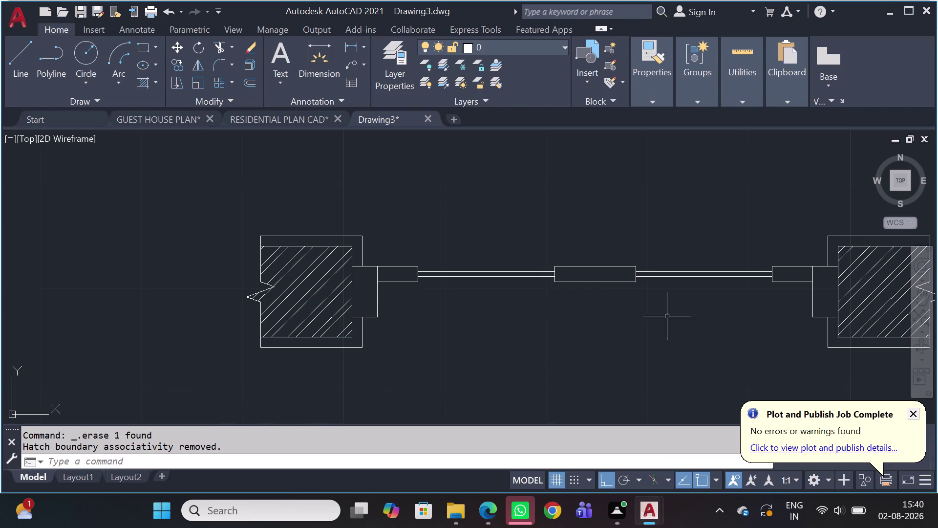
scroll(down, 3)
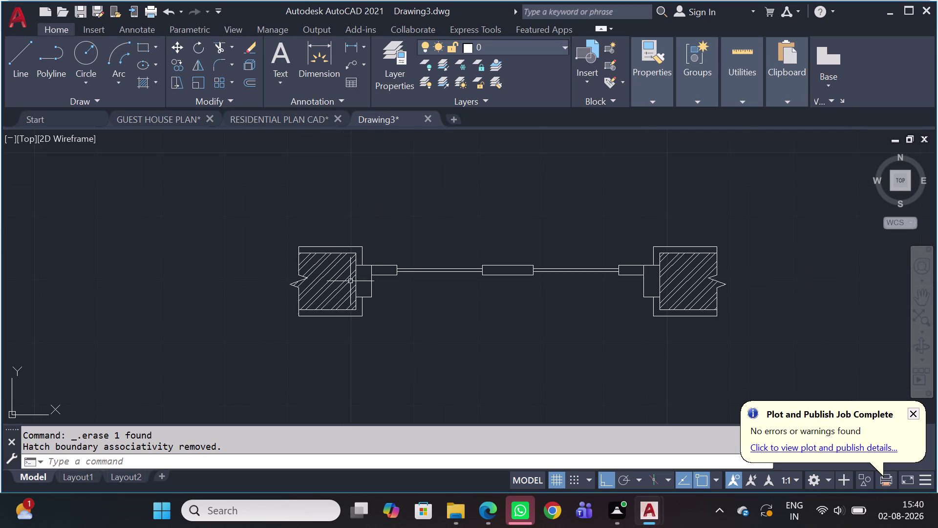
scroll(up, 3)
scroll(up, 3)
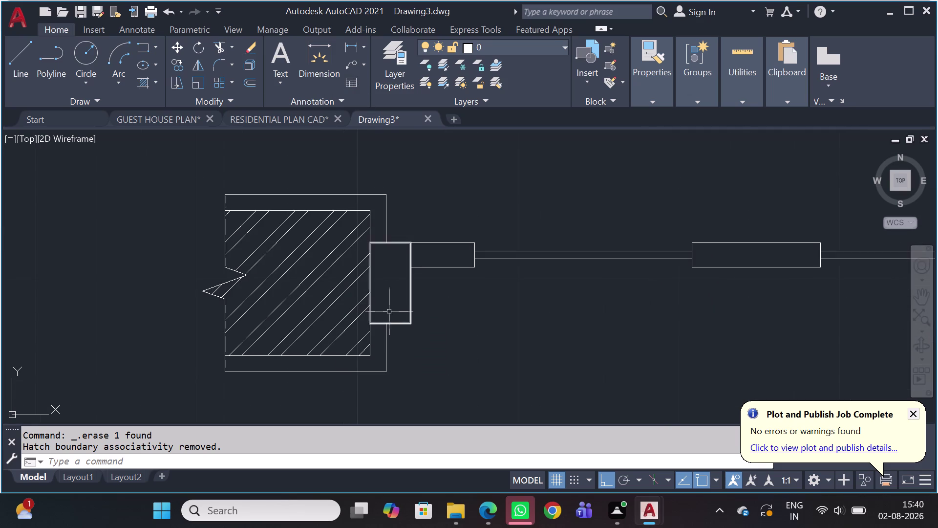
scroll(down, 3)
scroll(down, 3)
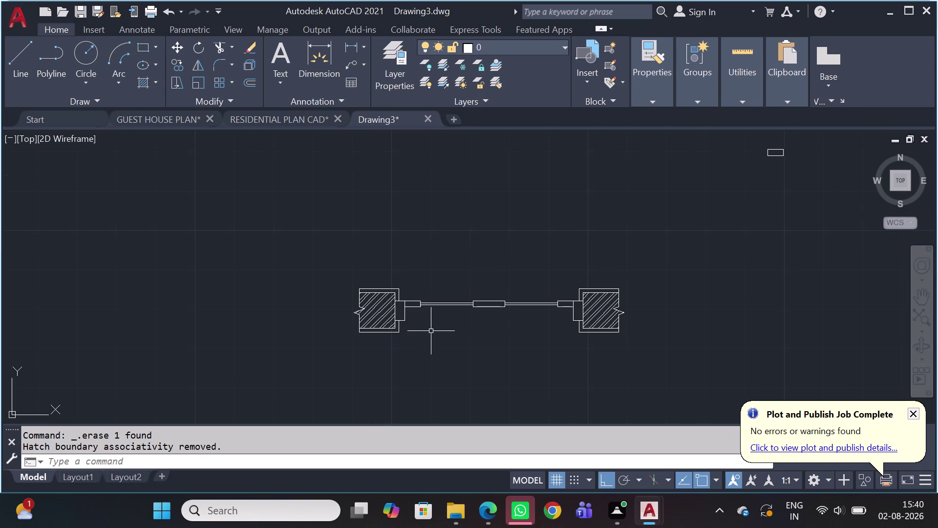
scroll(up, 3)
scroll(up, 3)
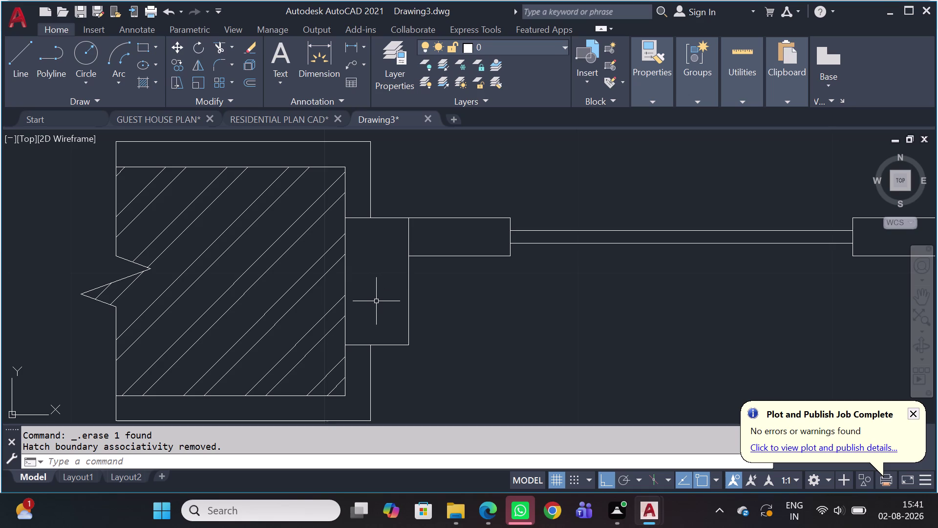
scroll(down, 3)
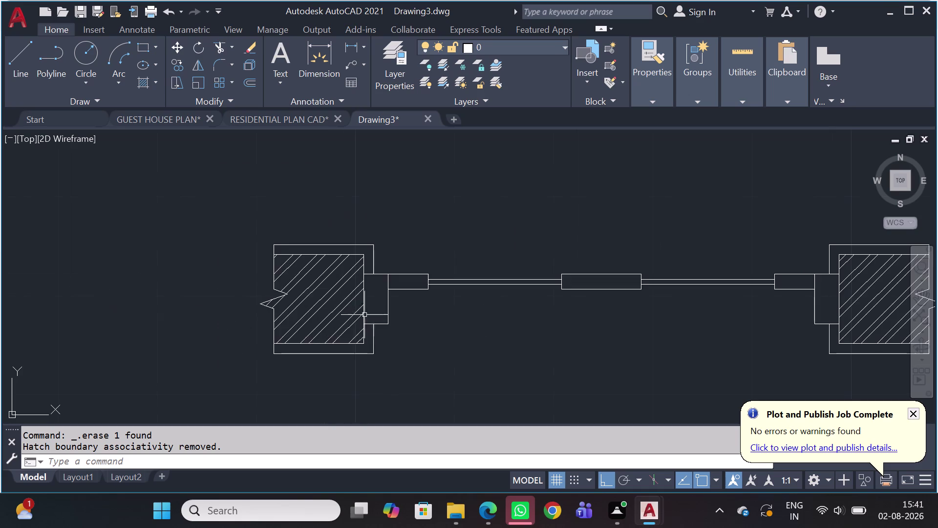
scroll(down, 3)
scroll(up, 3)
scroll(up, 3)
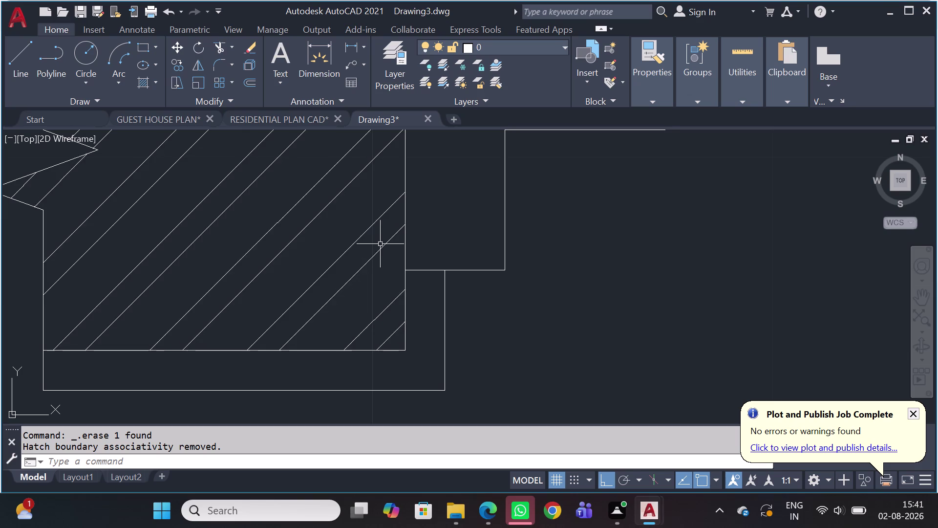
scroll(down, 3)
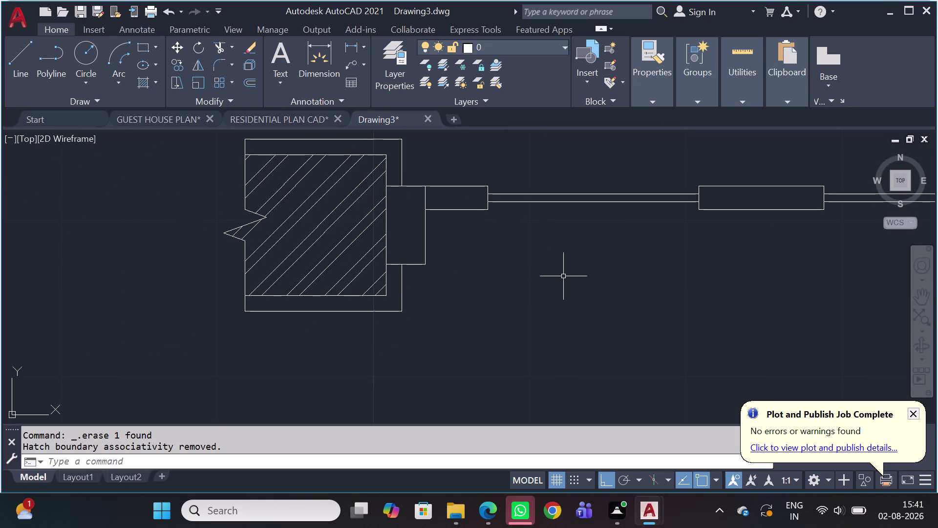
scroll(down, 3)
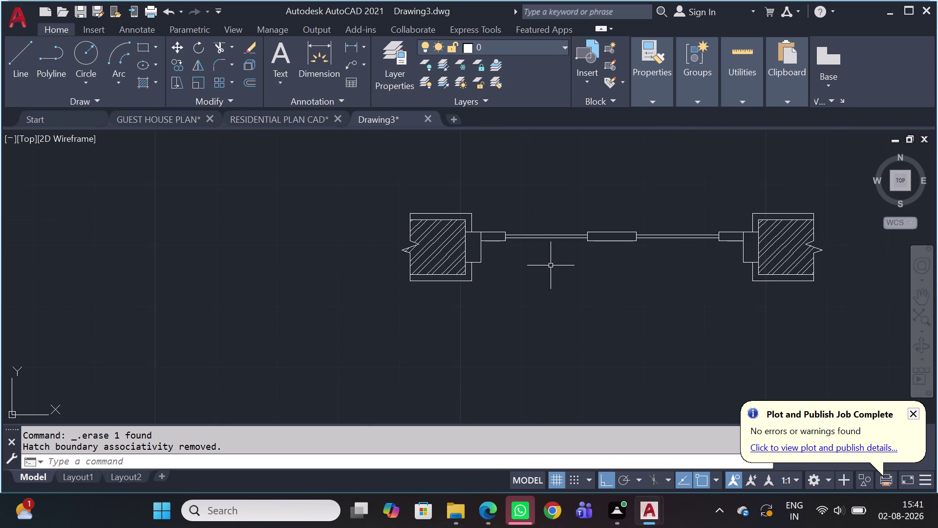
Stretch the right wall's break-line edge past the top and bottom of its block.
middle_drag(552, 265, 353, 279)
scroll(up, 3)
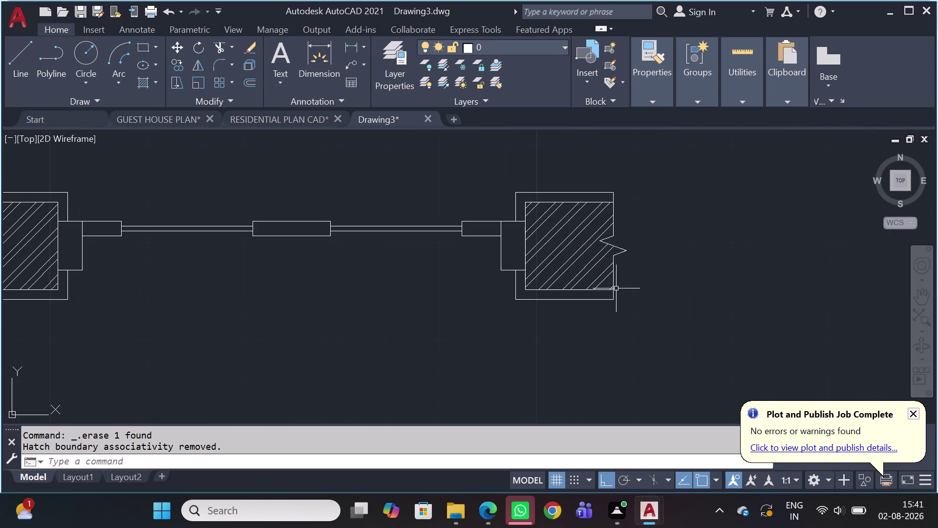
scroll(up, 3)
click(608, 297)
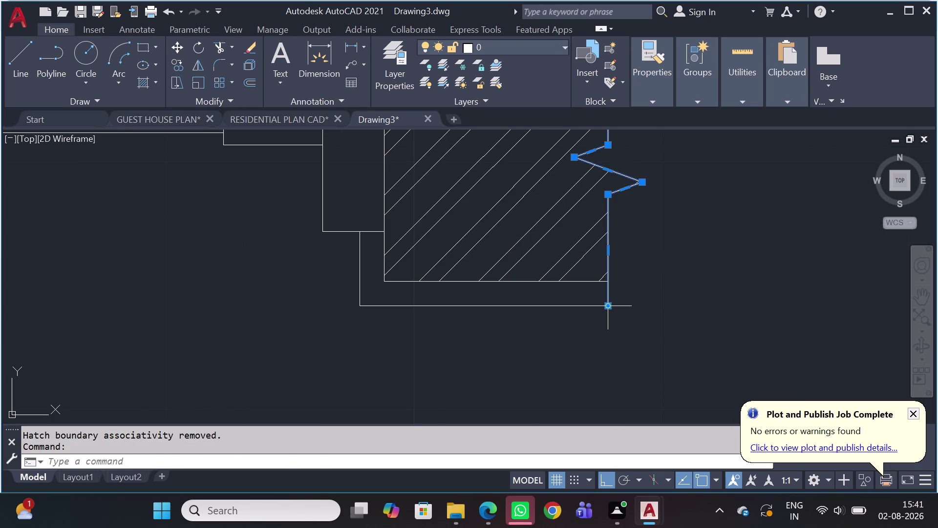
click(608, 307)
click(613, 365)
scroll(down, 3)
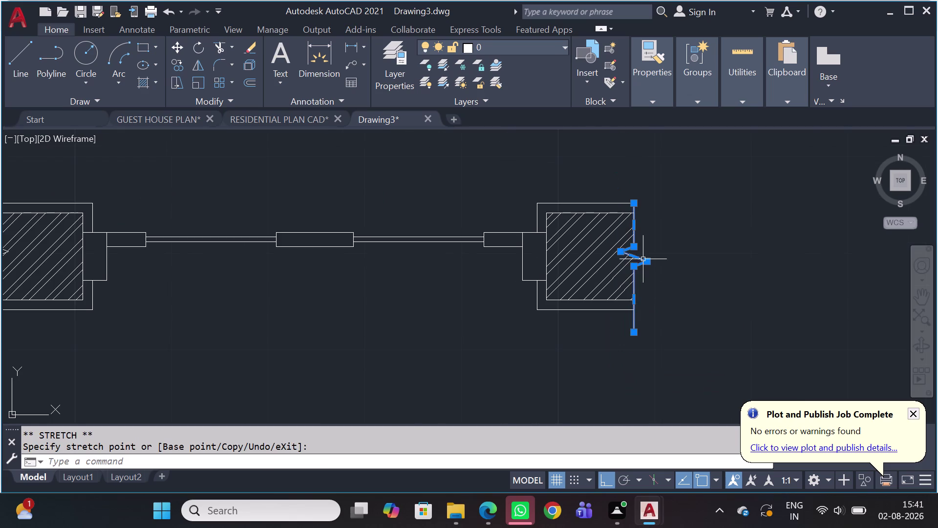
middle_drag(643, 259, 620, 316)
scroll(up, 3)
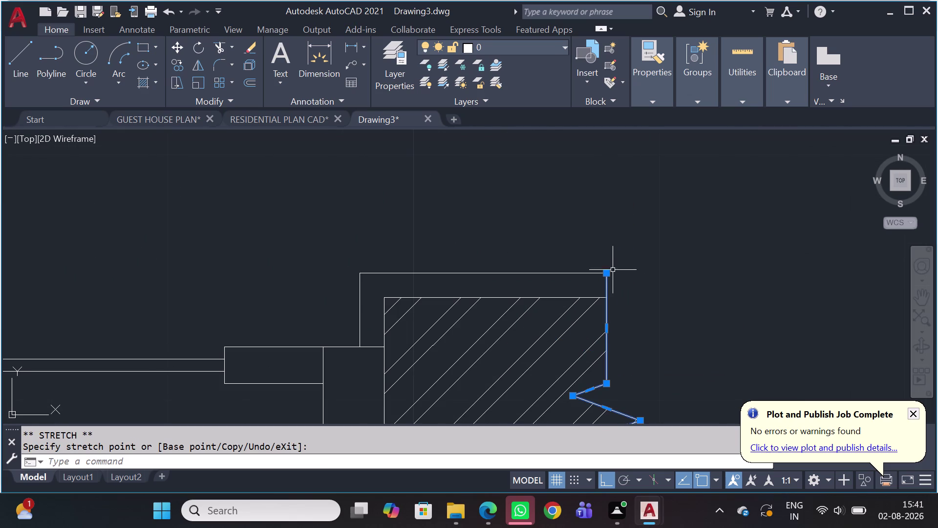
click(610, 277)
click(604, 222)
scroll(down, 3)
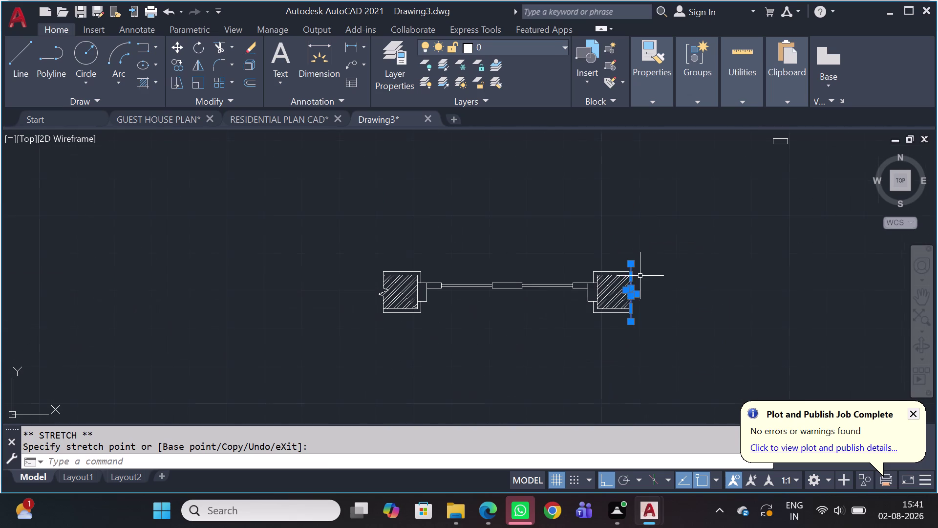
scroll(up, 3)
scroll(up, 3)
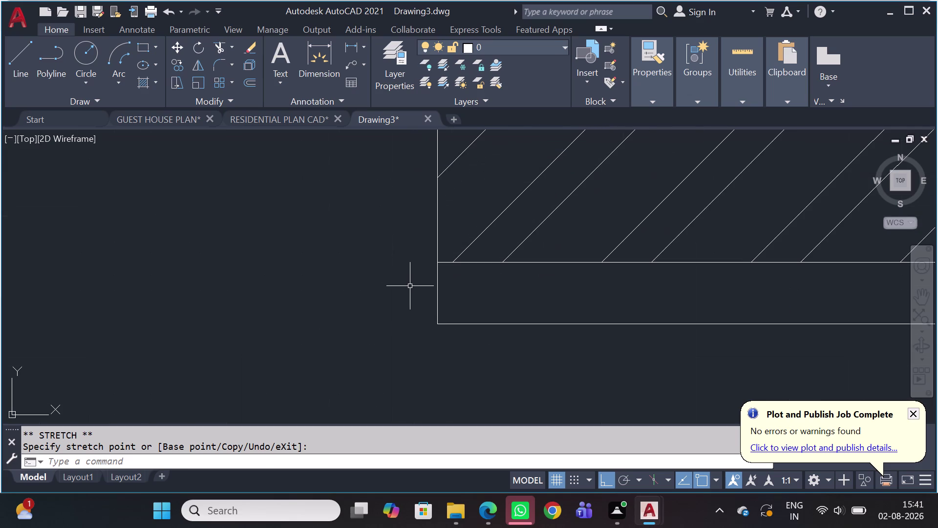
click(441, 291)
Stretch the left wall's break-line edge endpoints beyond the wall block.
click(424, 299)
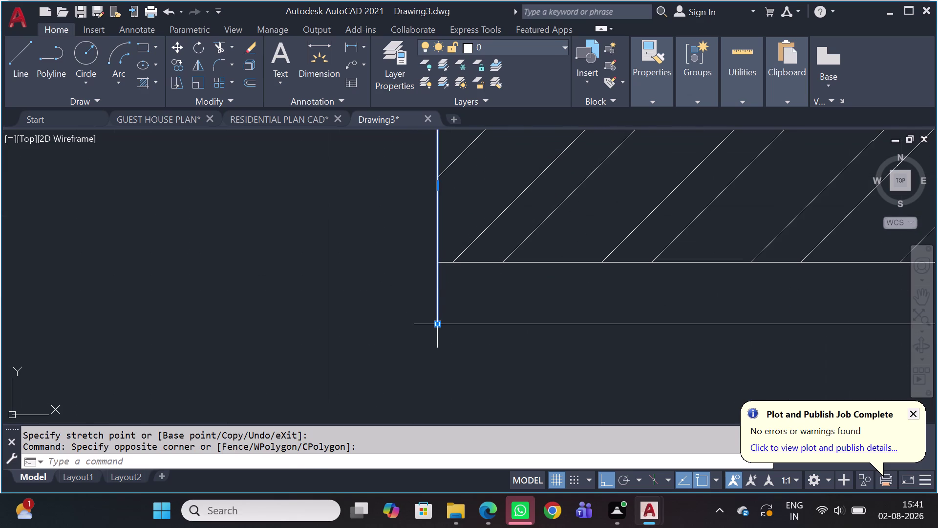
click(434, 324)
click(438, 407)
scroll(down, 3)
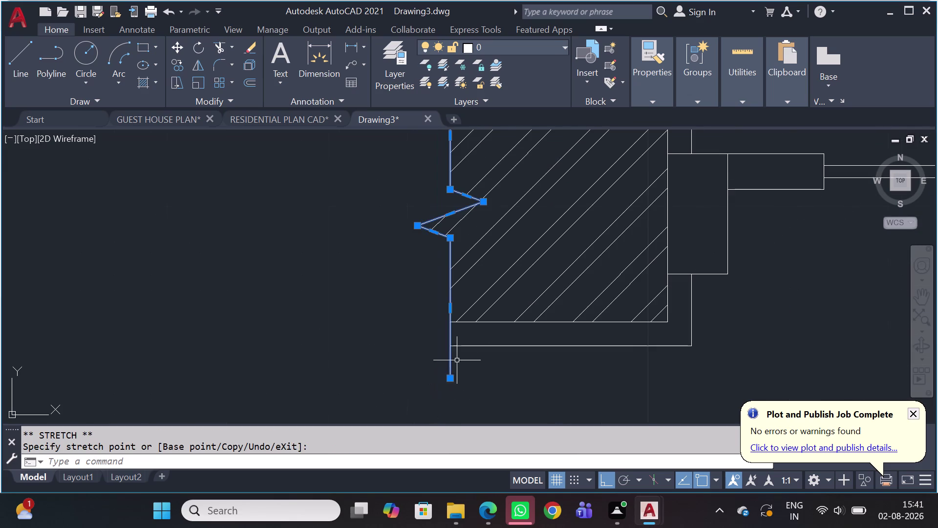
middle_drag(449, 297, 411, 391)
click(412, 178)
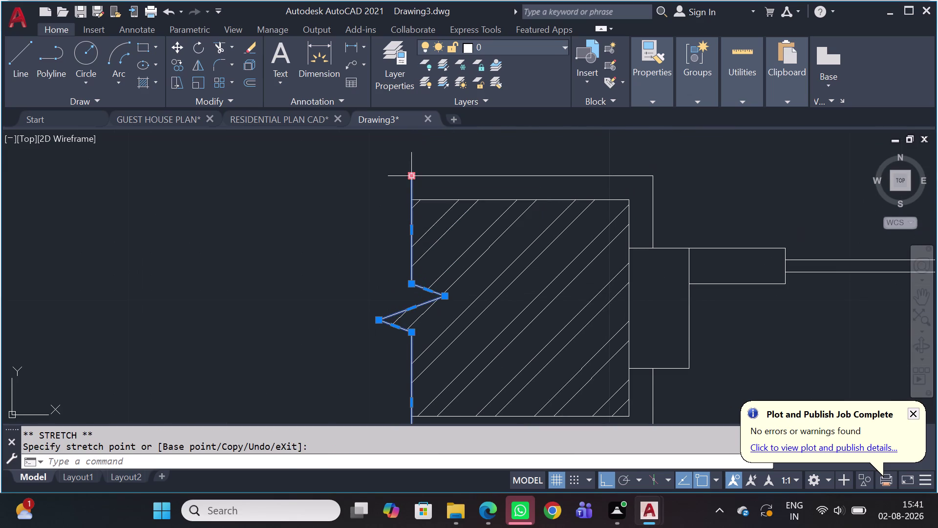
middle_drag(399, 146, 376, 234)
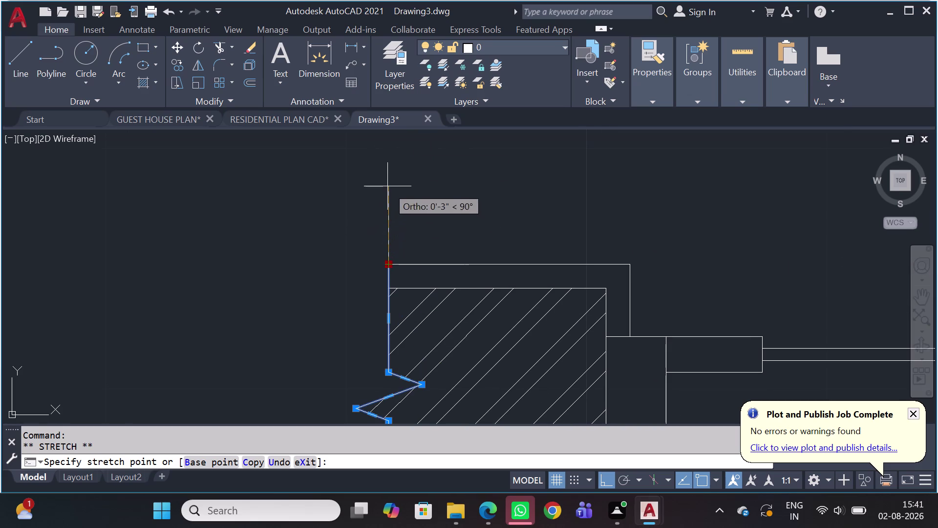
click(387, 179)
key(Escape)
scroll(down, 3)
key(Escape)
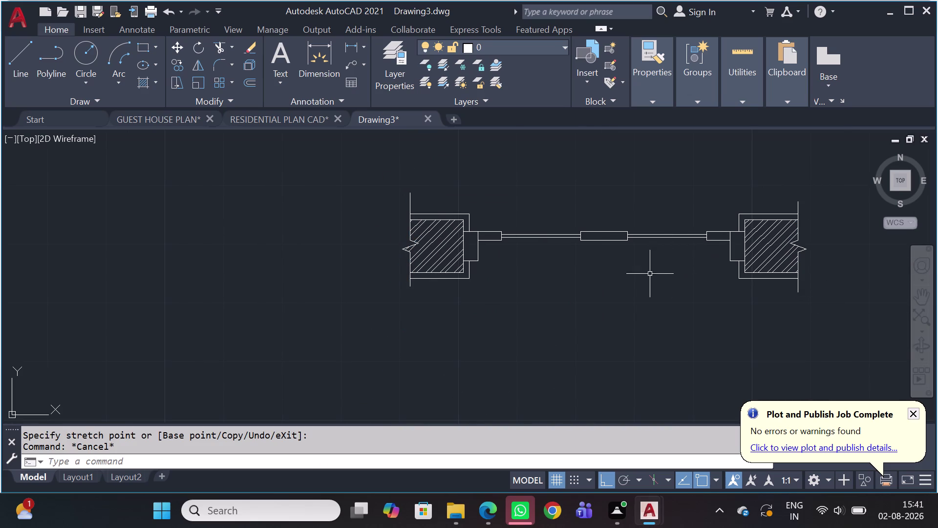
Extend the left wall's break line farther above the frame.
scroll(up, 3)
click(411, 195)
click(366, 200)
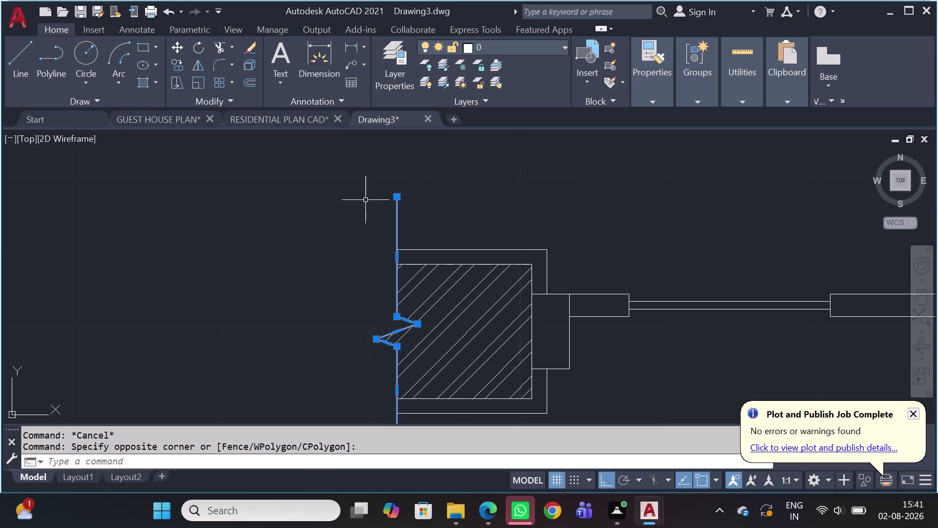
click(395, 195)
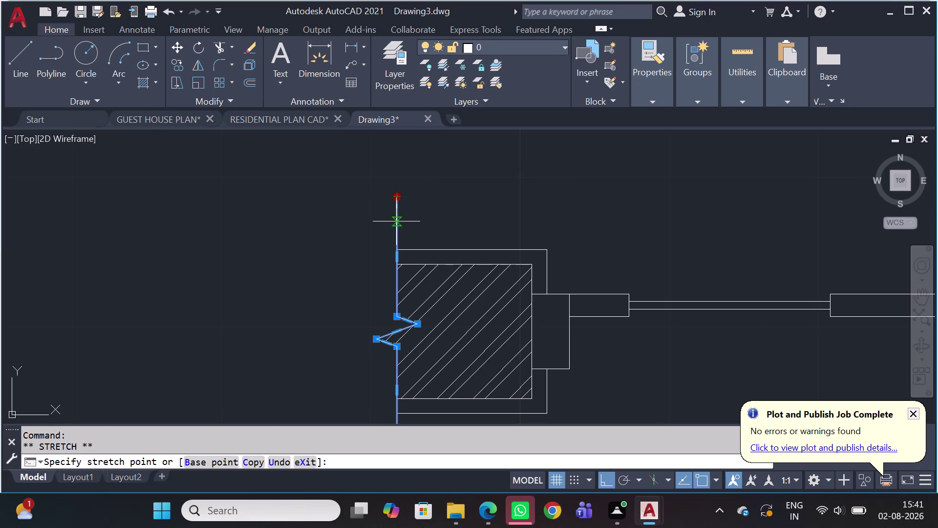
click(397, 221)
key(Escape)
scroll(down, 3)
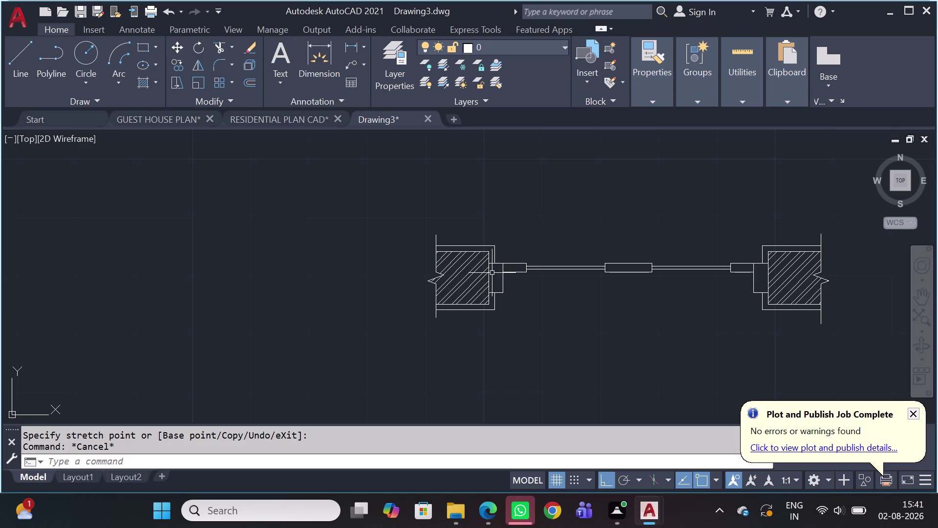
middle_drag(726, 329, 548, 296)
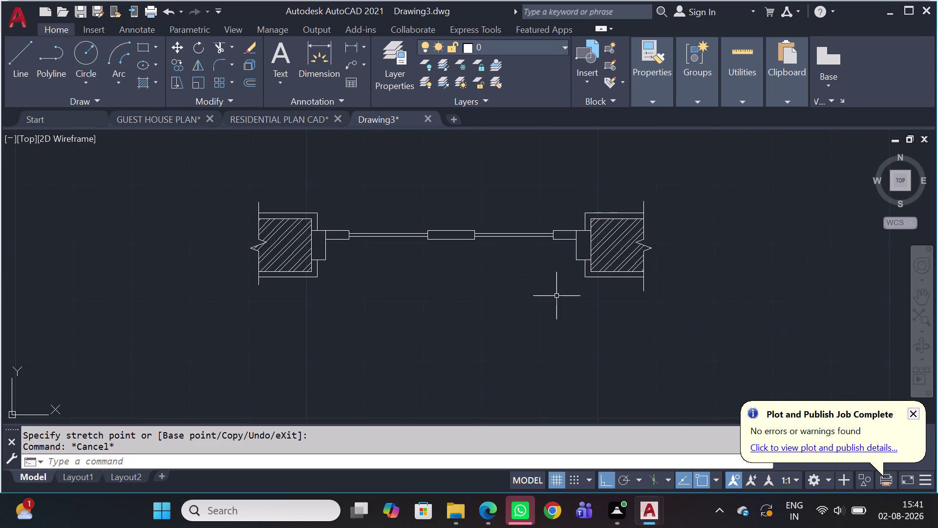
scroll(down, 3)
middle_drag(603, 265, 597, 268)
Window-select the entire hatched window section.
scroll(down, 3)
scroll(down, 3)
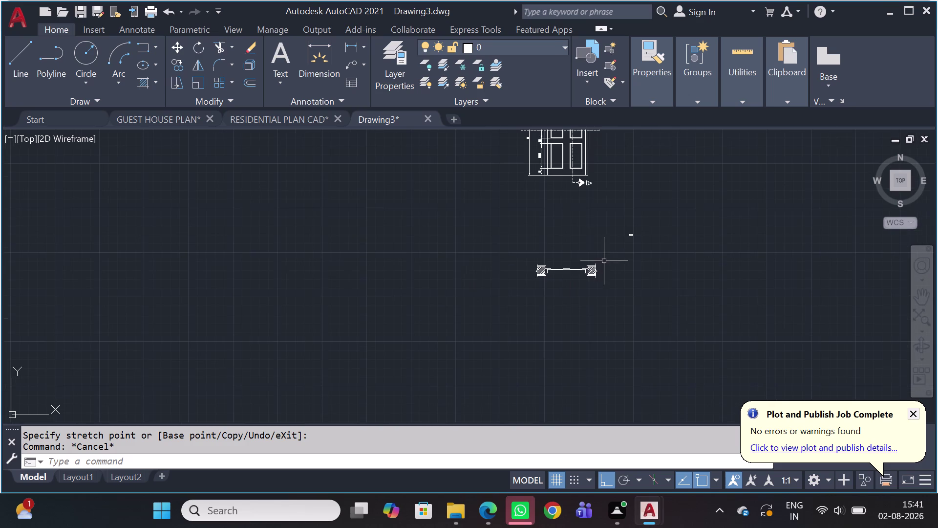
click(619, 247)
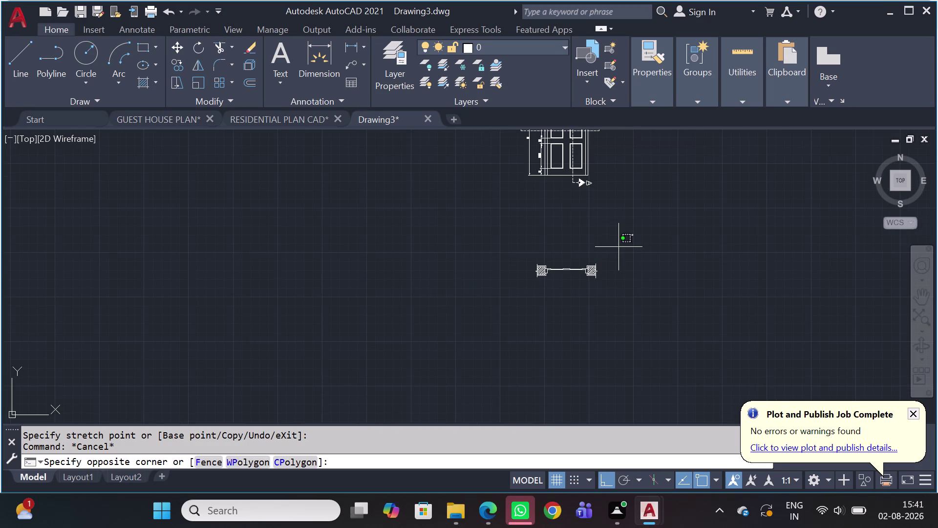
click(493, 301)
scroll(up, 3)
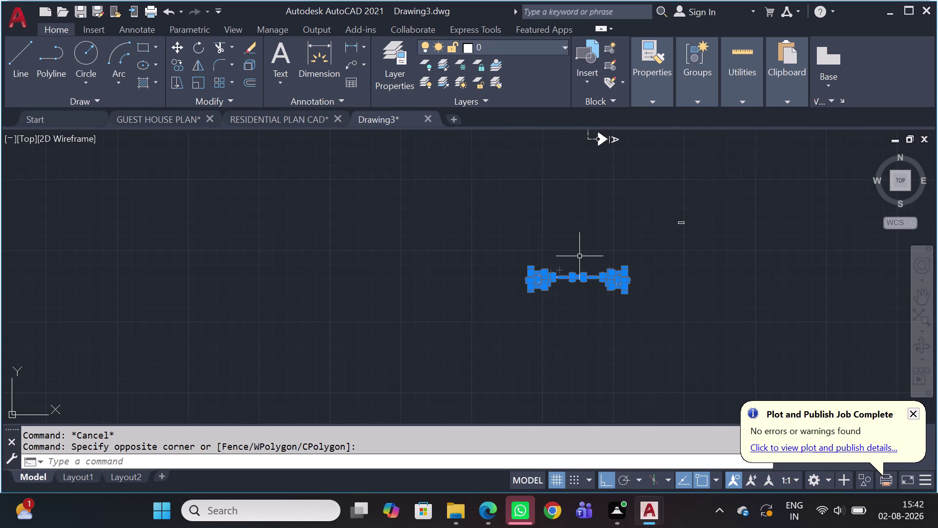
scroll(up, 3)
Move the section straight up to just below the door elevation.
text(M)
key(space)
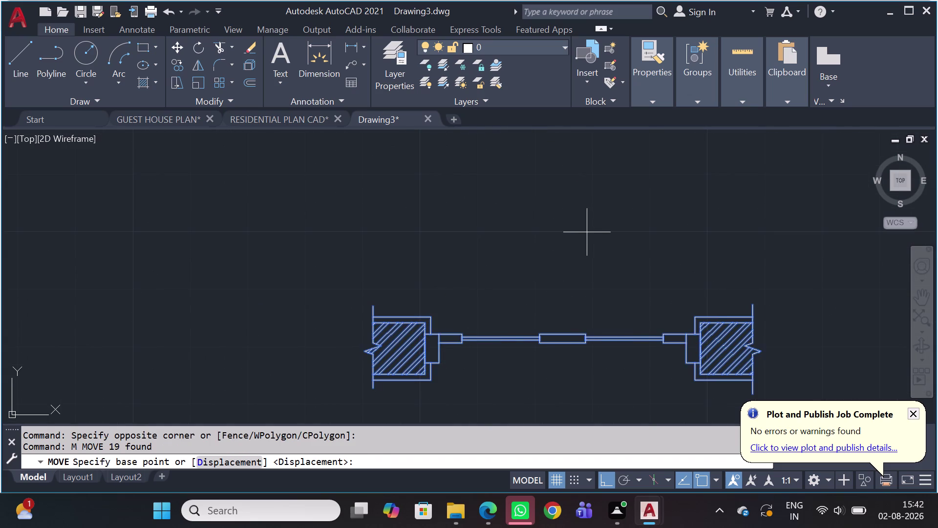
click(591, 230)
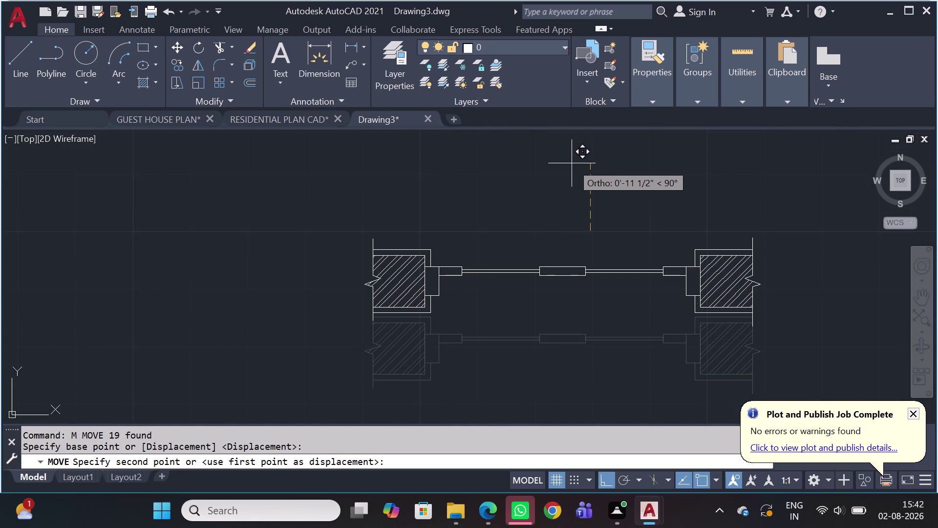
middle_drag(572, 163, 532, 262)
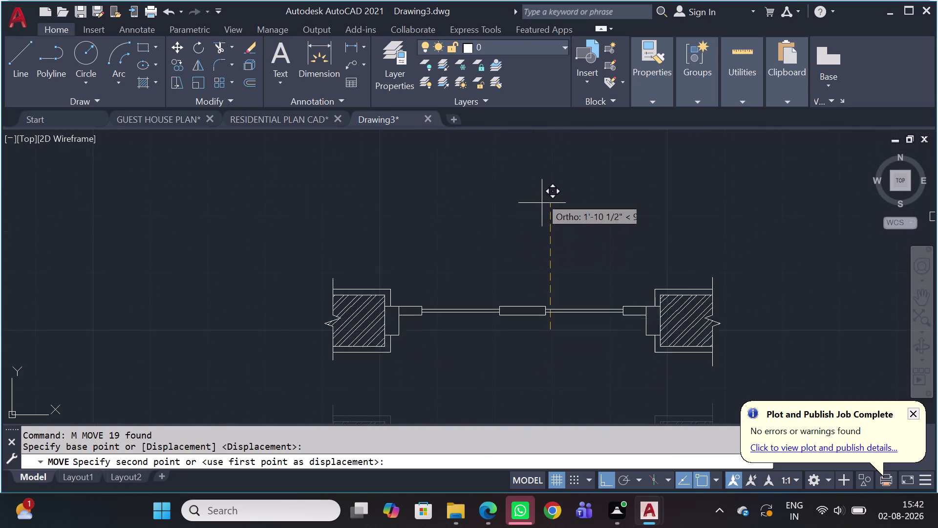
middle_drag(540, 183, 511, 282)
scroll(down, 3)
middle_drag(521, 183, 517, 336)
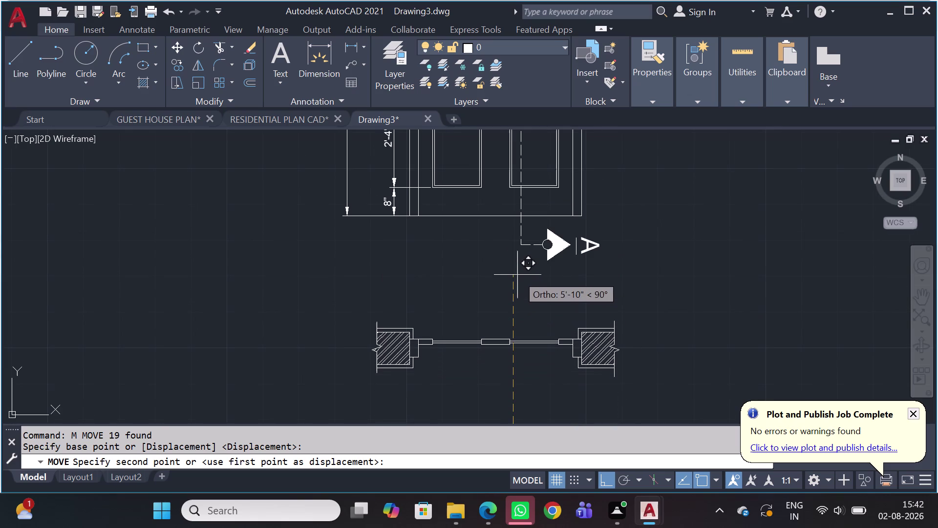
click(517, 274)
scroll(down, 3)
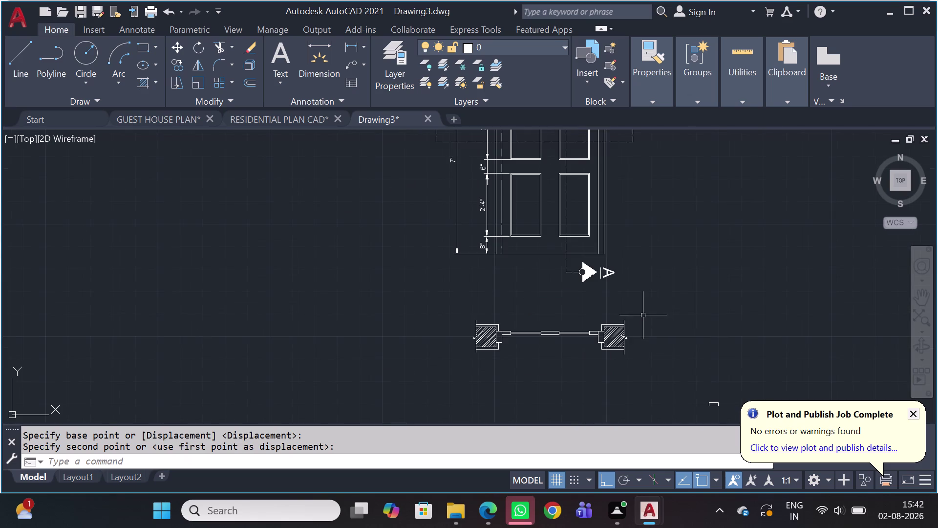
scroll(down, 3)
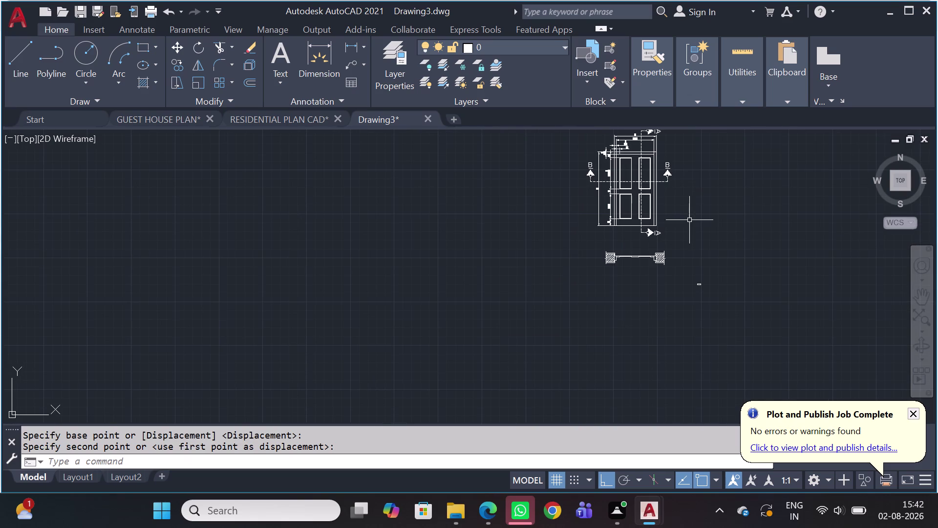
middle_drag(680, 192, 562, 259)
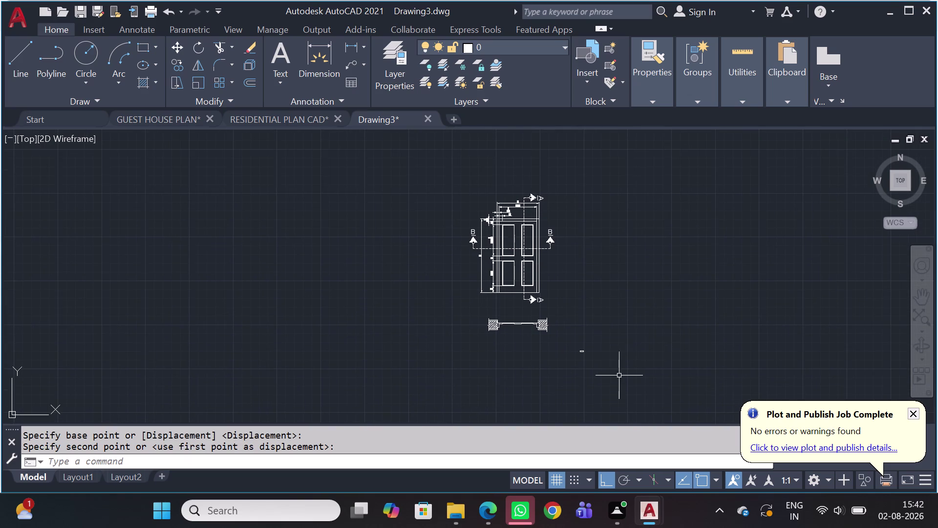
scroll(up, 3)
scroll(up, 3)
Select and delete the stray dash below the window section.
drag(610, 326, 605, 322)
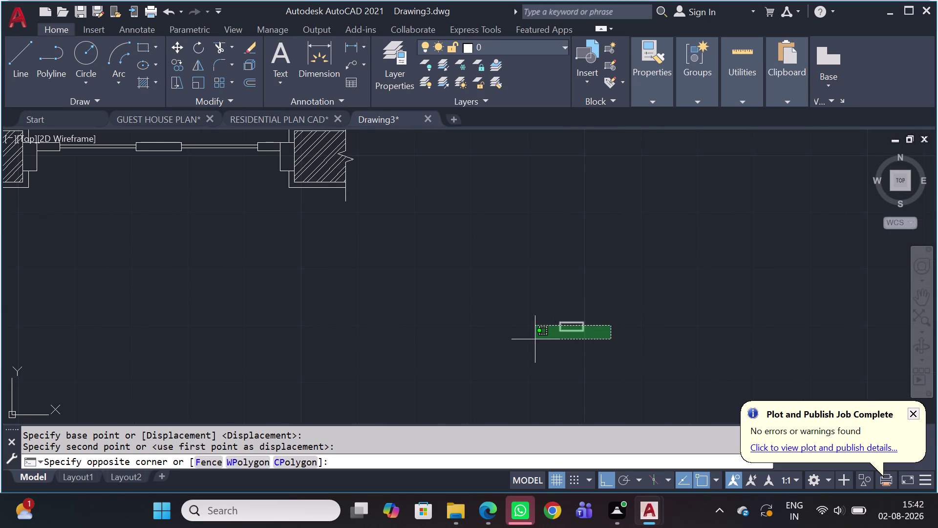
click(534, 344)
key(Delete)
scroll(down, 3)
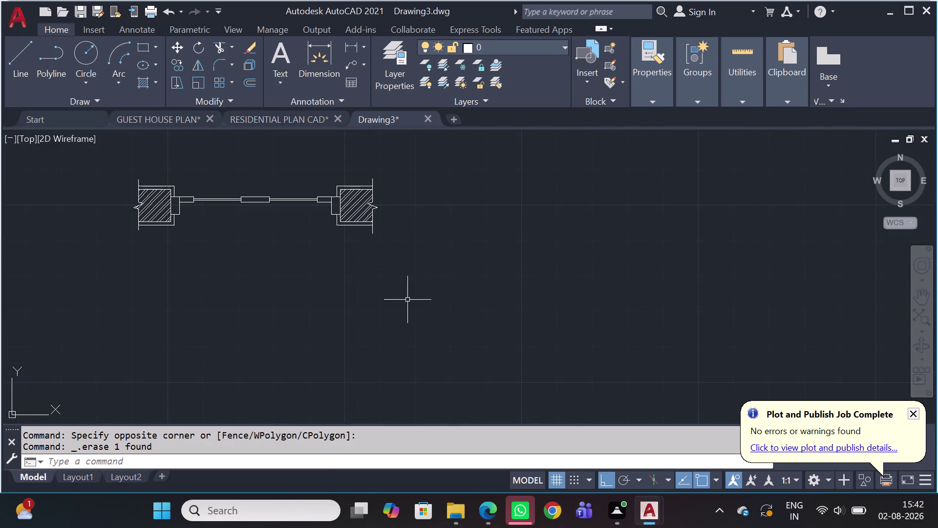
scroll(down, 3)
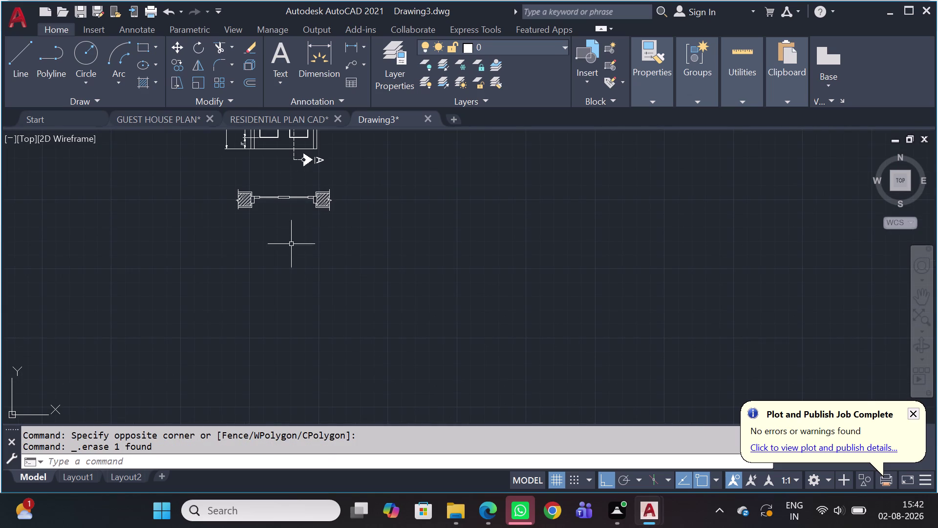
Start the HATCH command and cancel it.
key(h)
key(space)
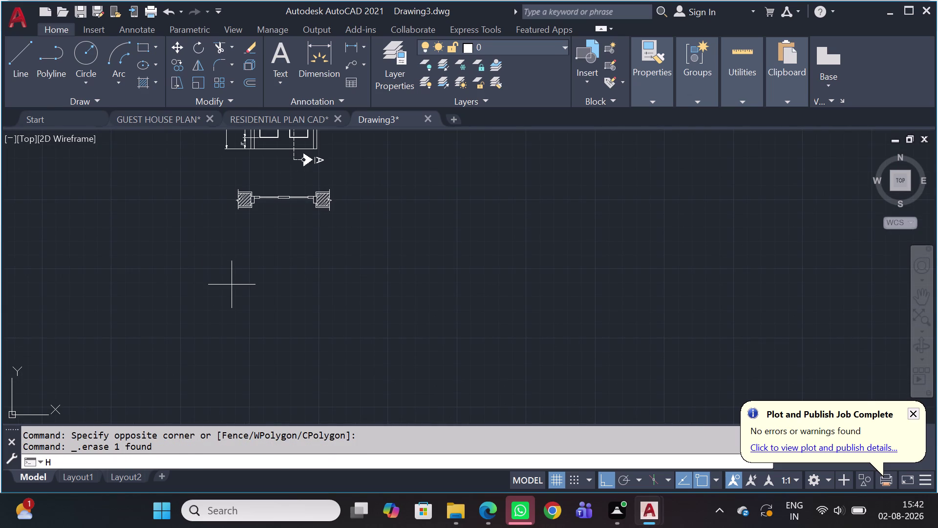
scroll(up, 3)
scroll(up, 3)
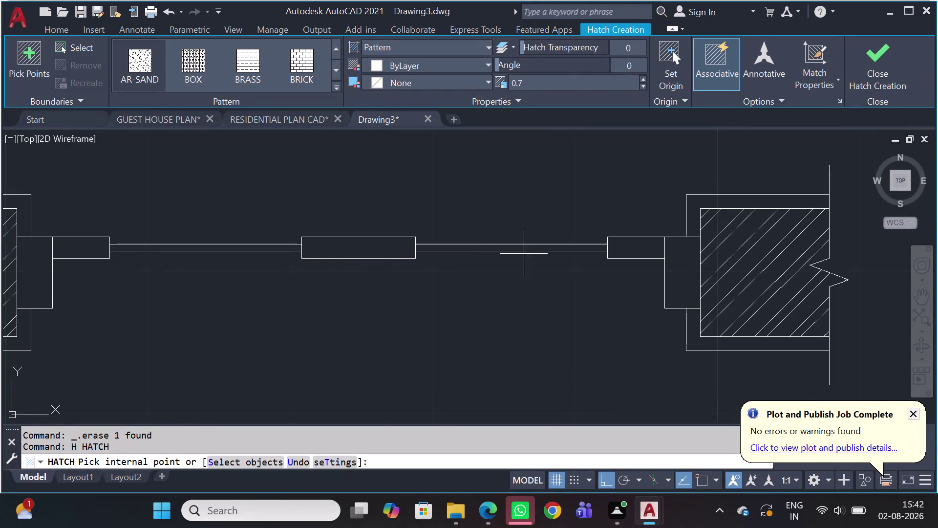
key(Escape)
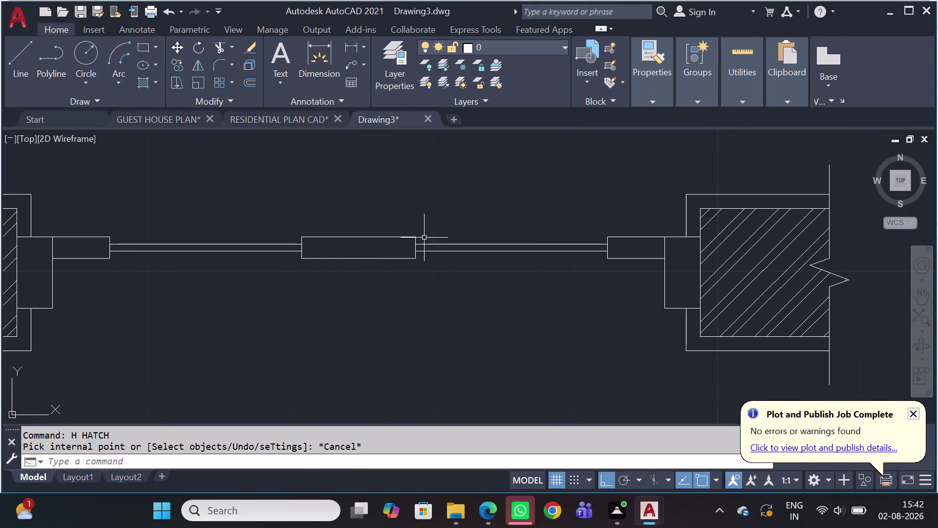
Start the FILLET command.
text(F)
key(space)
scroll(up, 3)
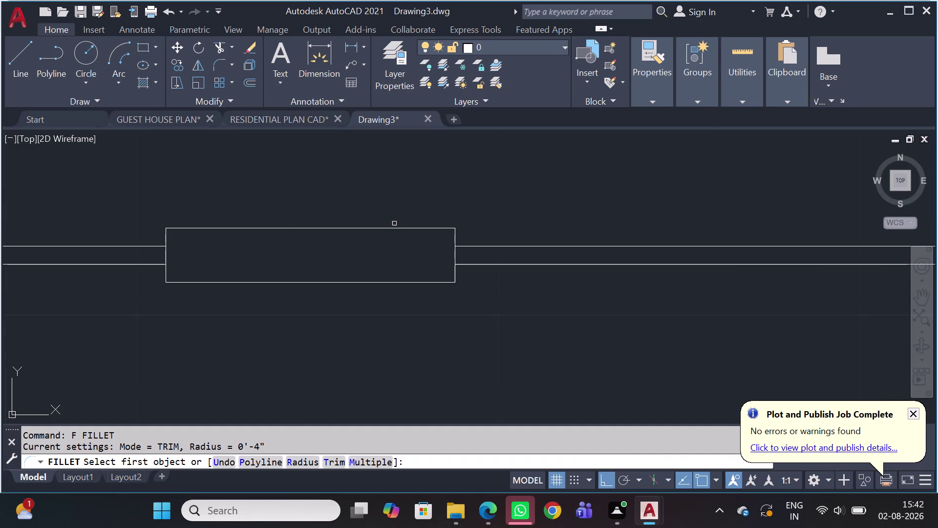
click(390, 228)
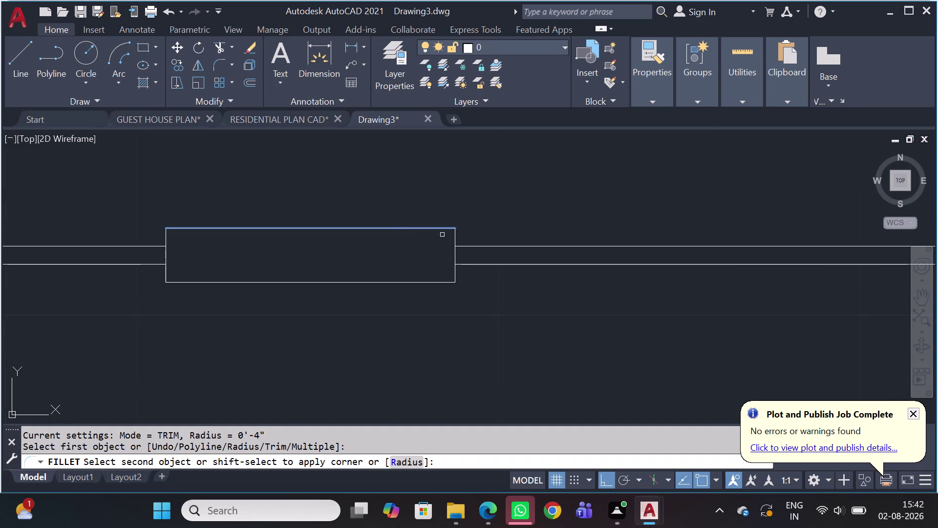
click(456, 238)
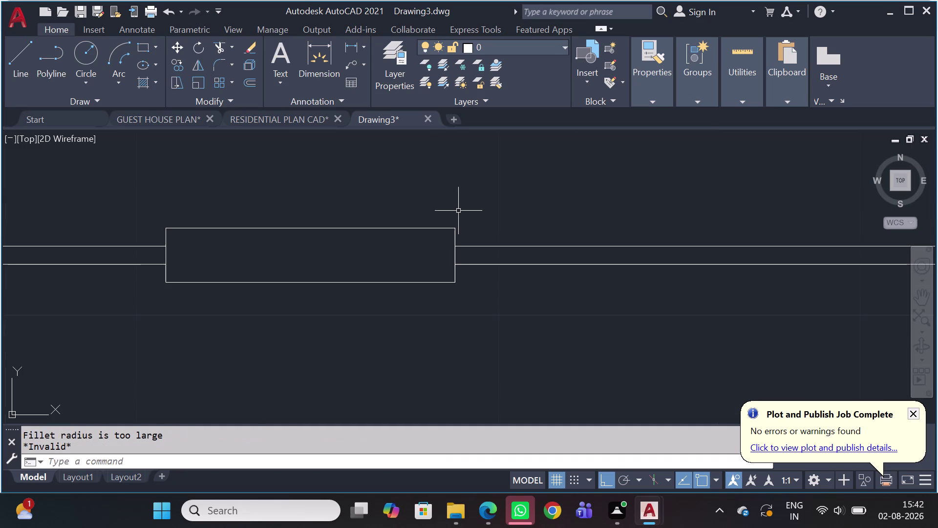
key(Escape)
key(Escape)
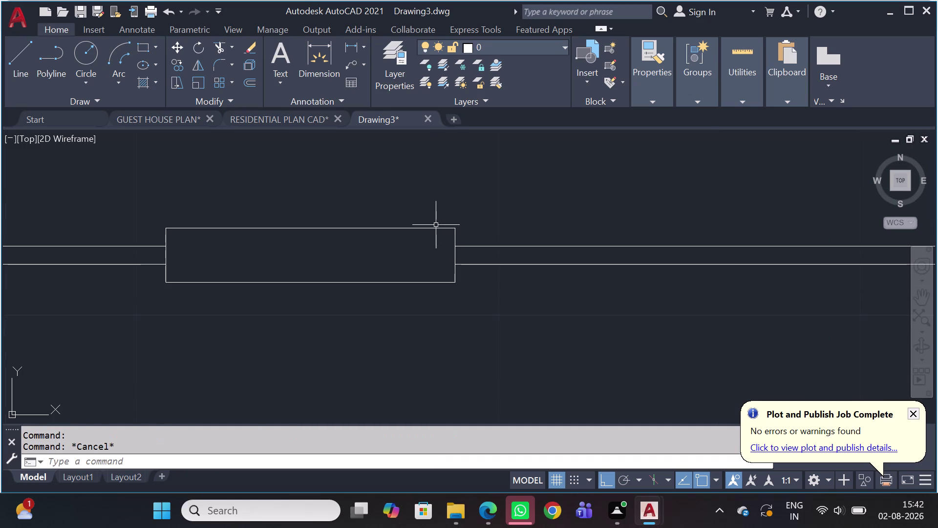
key(r)
key(Escape)
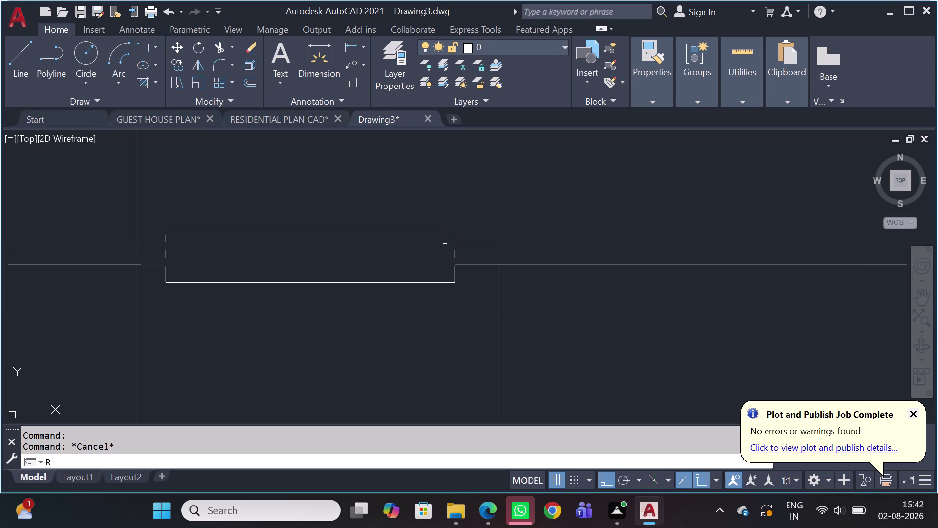
key(f)
key(space)
key(r)
key(space)
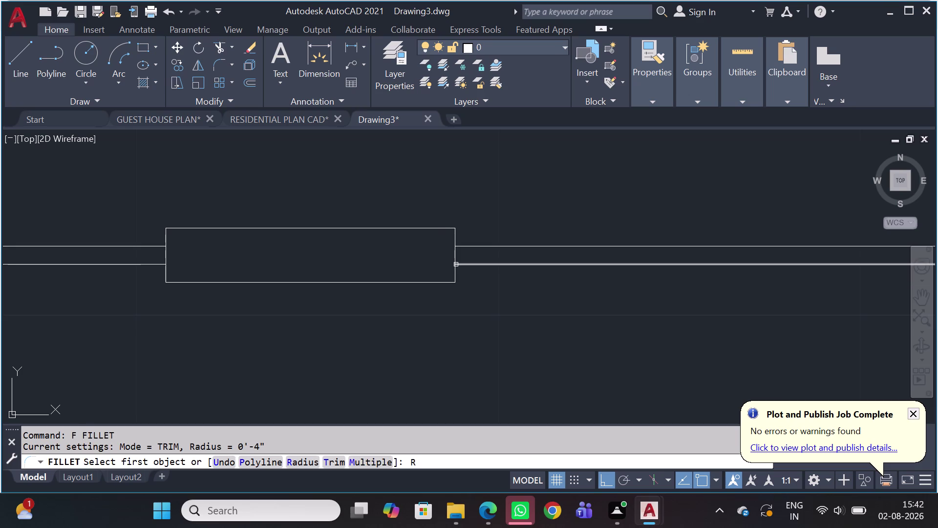
key(1)
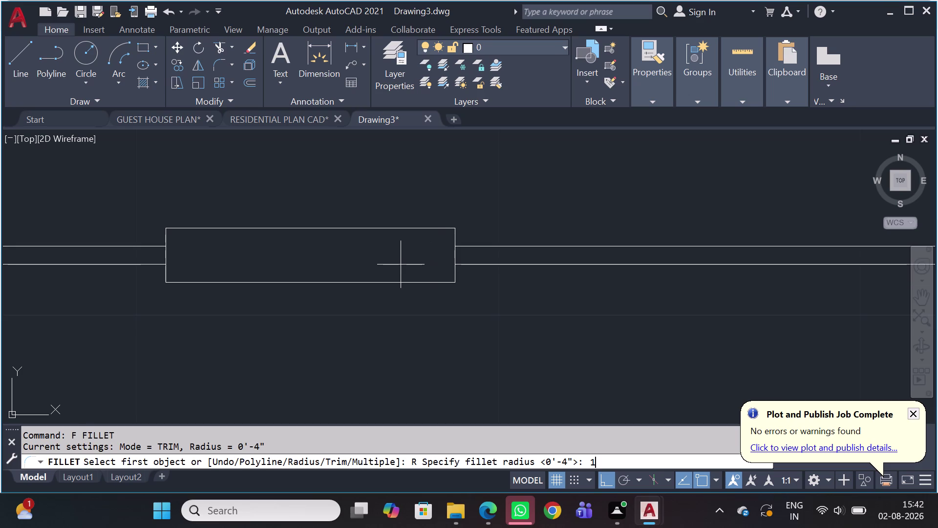
key(space)
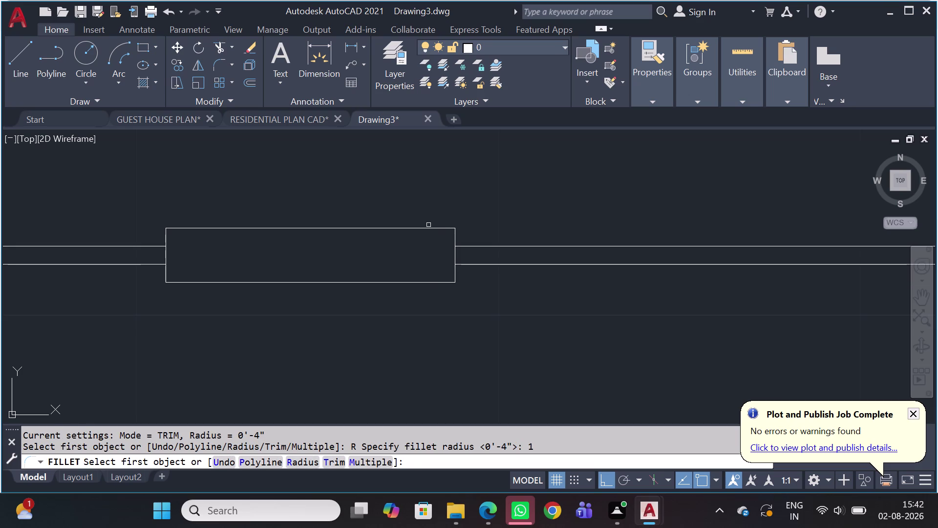
click(429, 229)
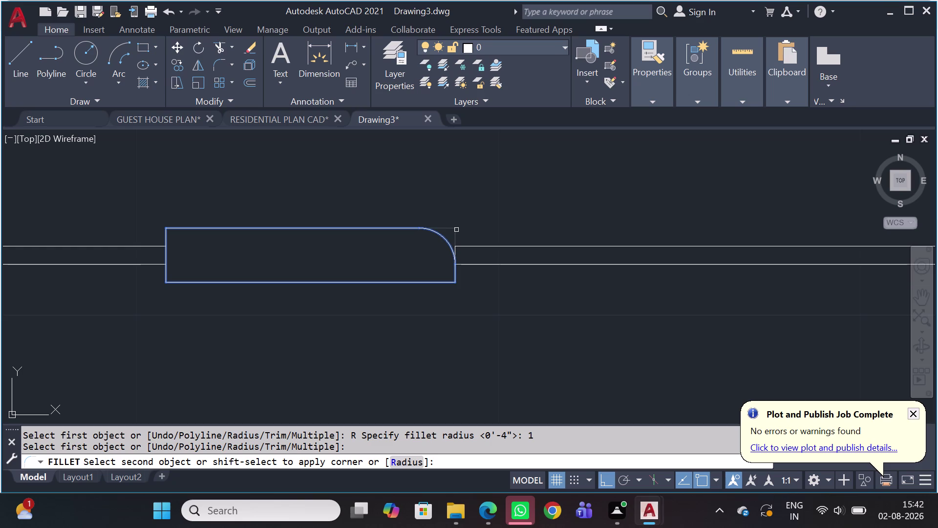
key(Escape)
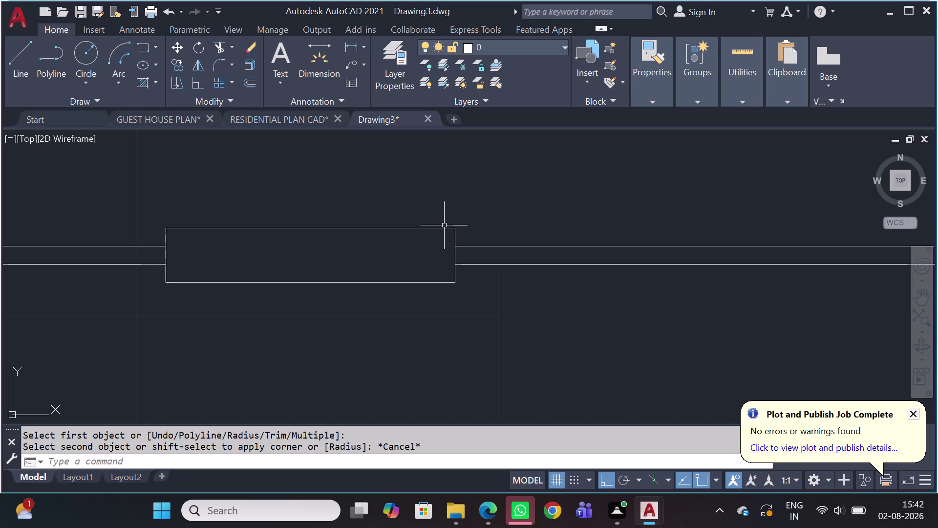
text(F R)
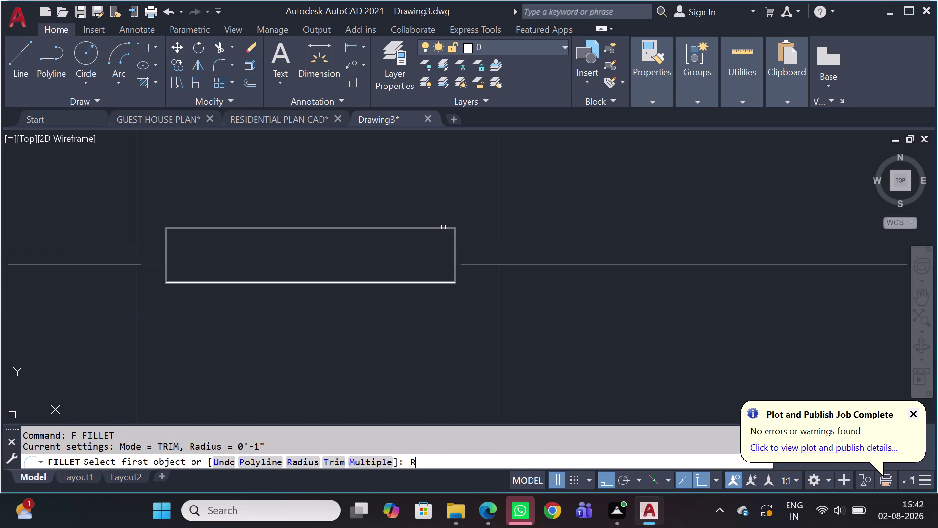
key(space)
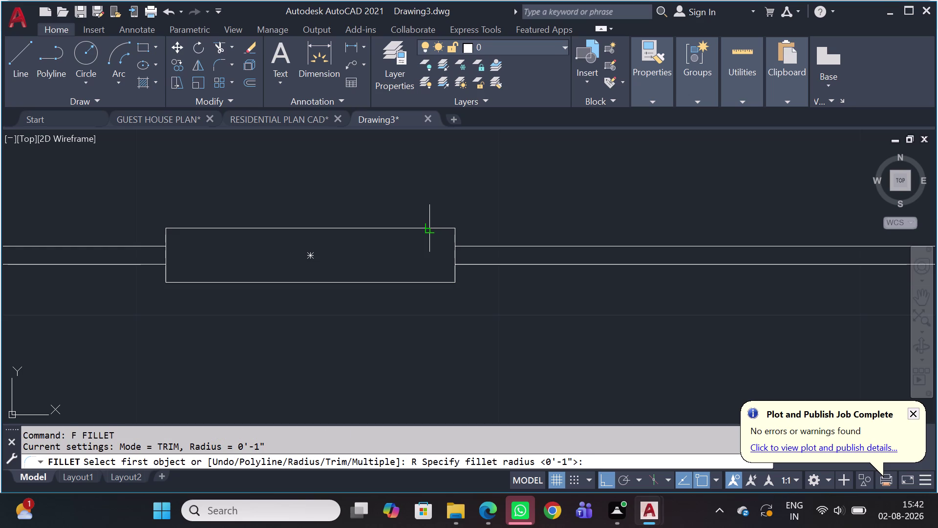
key(0)
key(period)
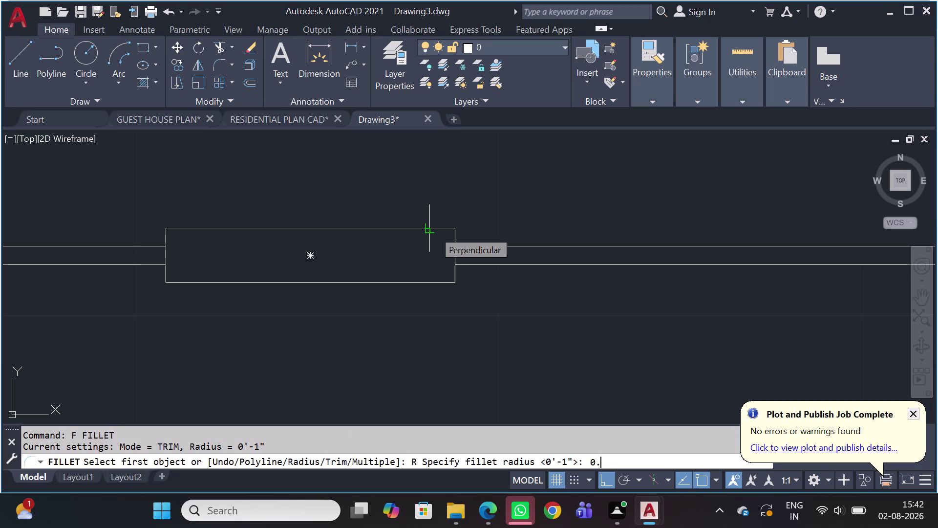
text(25)
key(space)
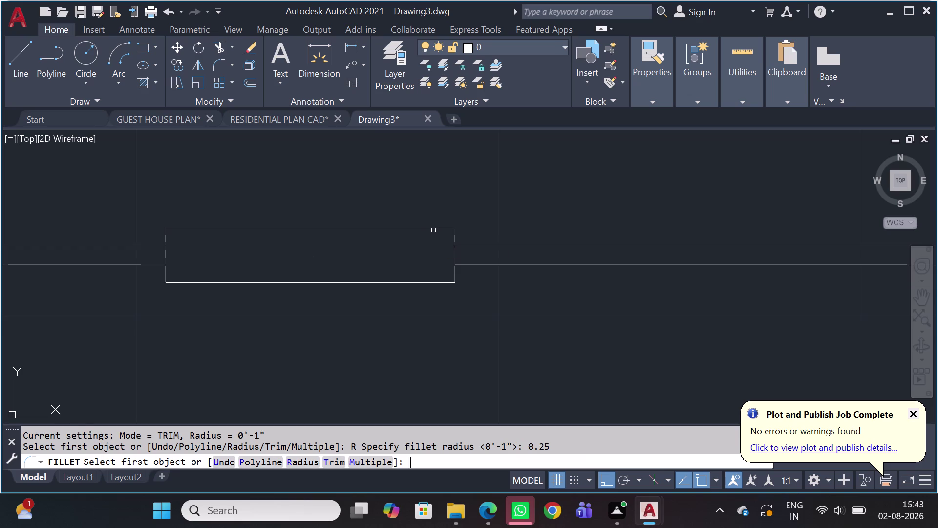
scroll(up, 3)
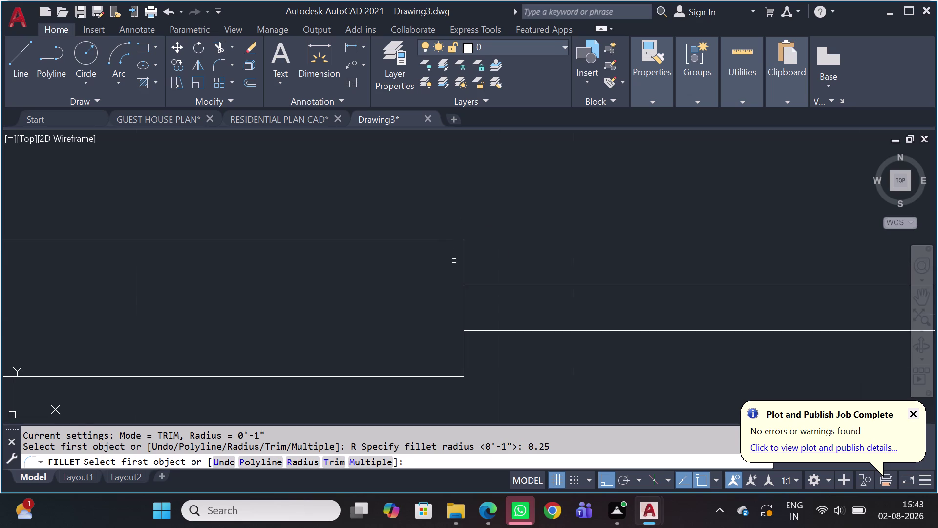
click(465, 260)
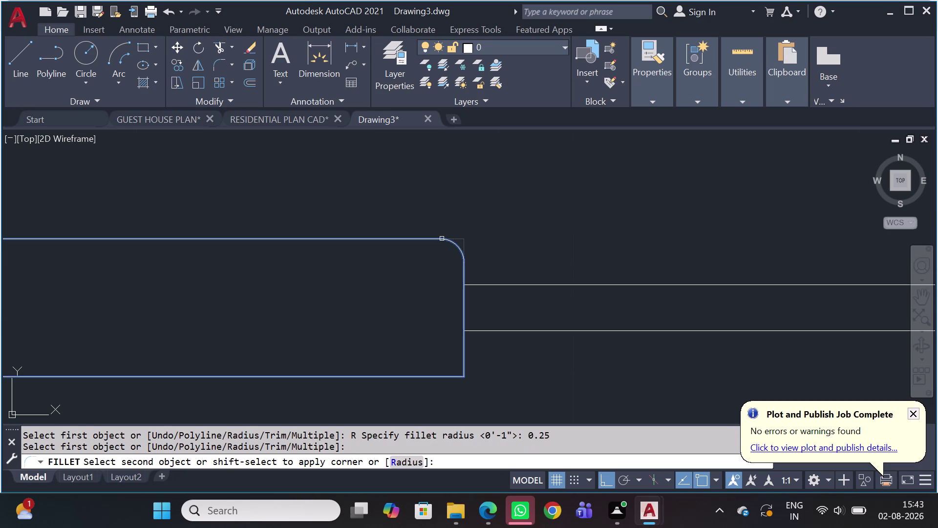
click(442, 238)
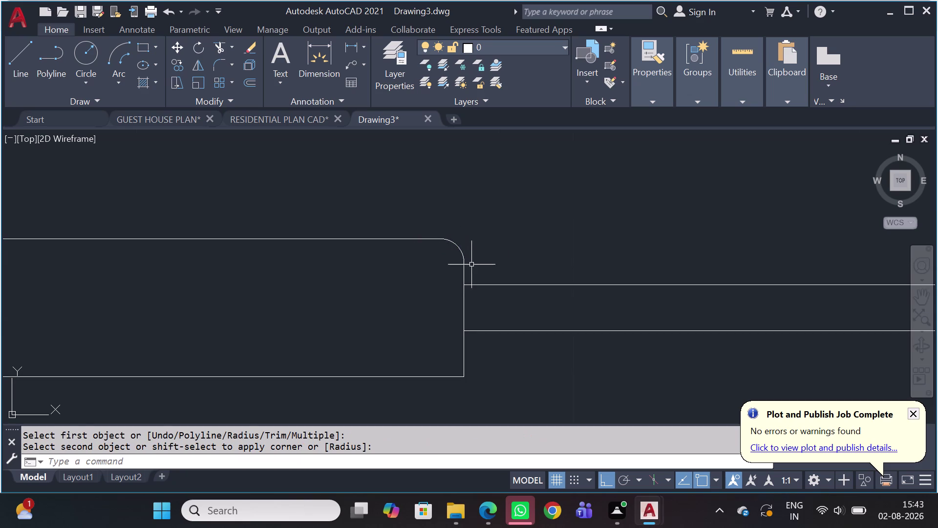
scroll(down, 3)
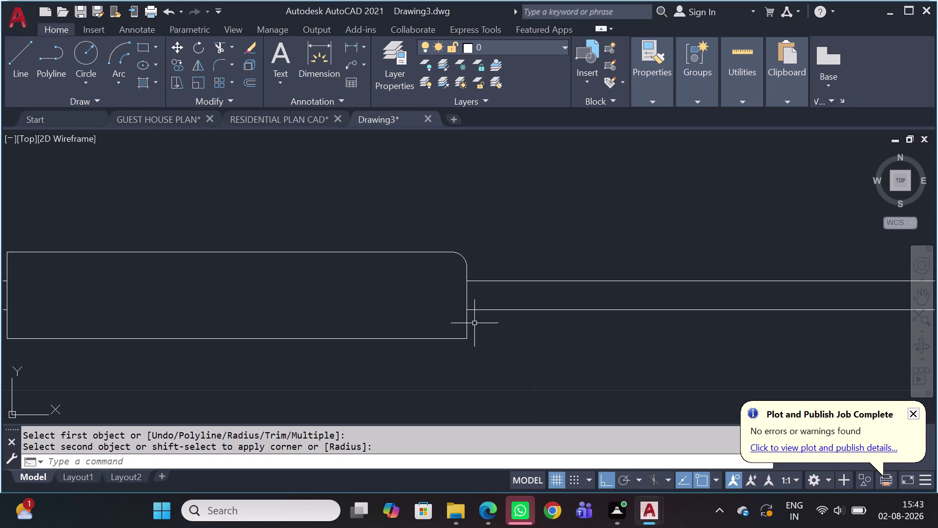
key(ctrl+z)
key(ctrl+z)
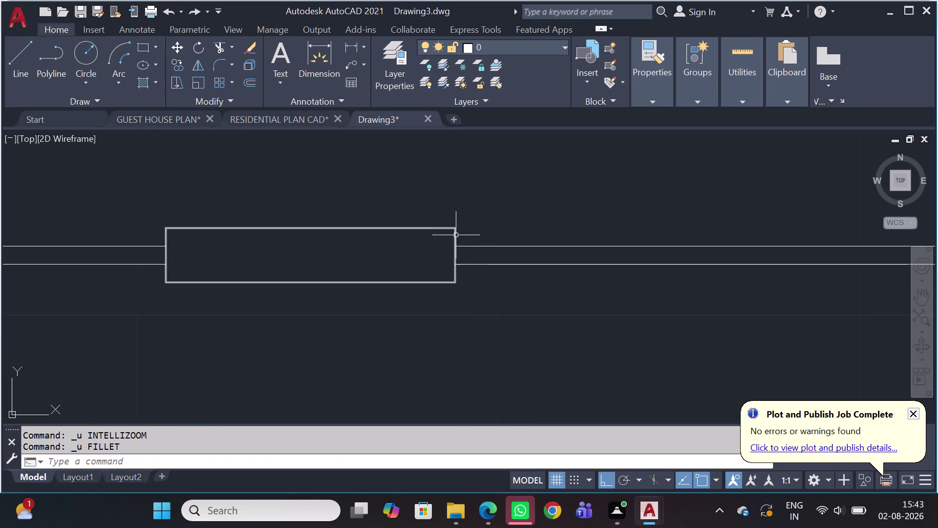
Try a 0.75 fillet radius on the frame's top edge, then cancel.
text(F)
key(space)
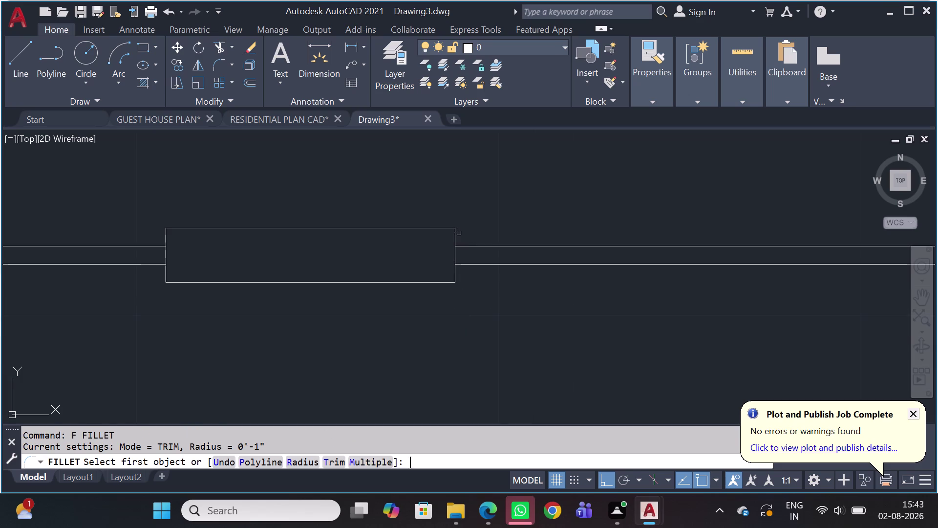
text(R)
key(space)
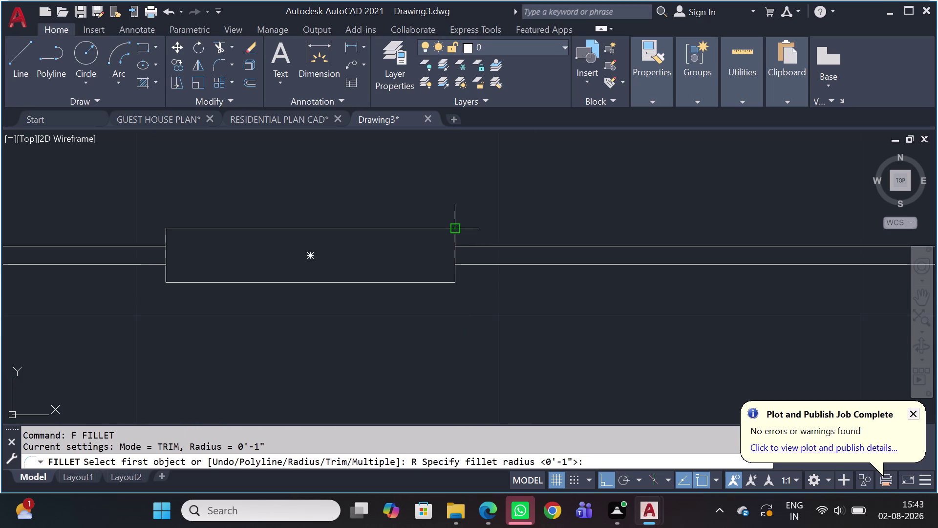
key(0)
key(period)
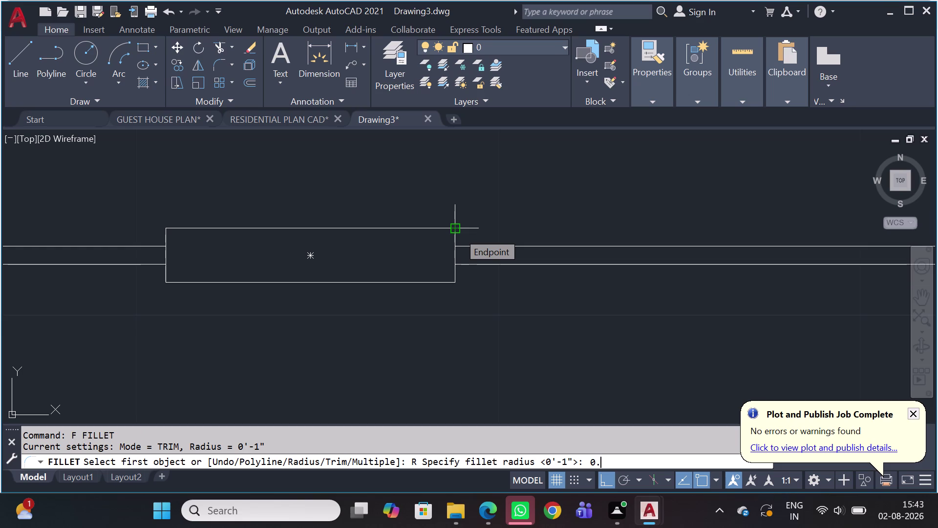
key(0)
key(BackSpace)
text(75)
key(space)
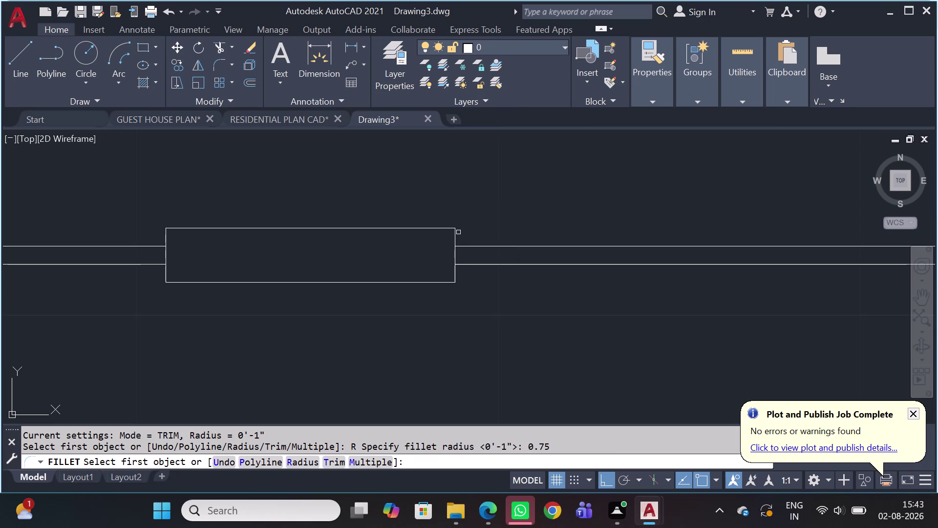
scroll(up, 3)
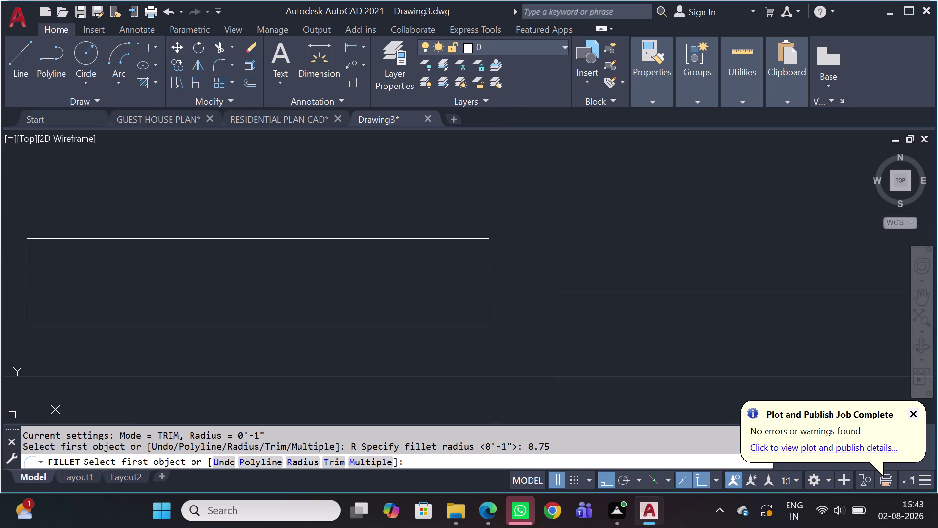
click(416, 239)
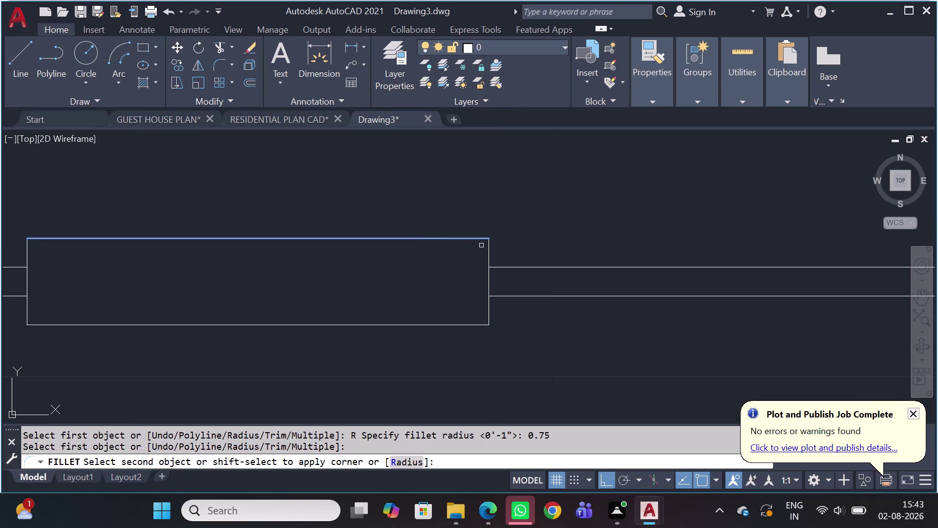
key(Escape)
Restart FILLET and enter a 0.5 radius.
text(F)
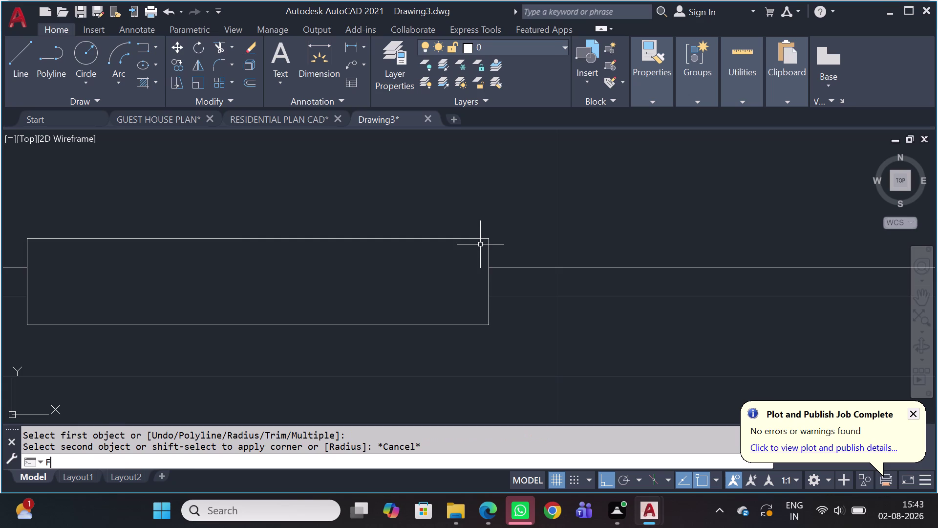
key(space)
text(R)
key(space)
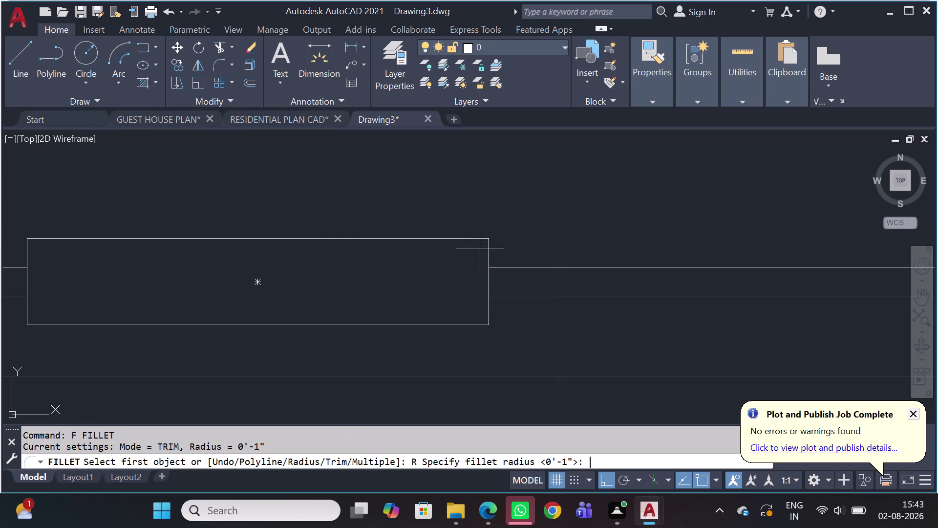
click(370, 459)
click(368, 465)
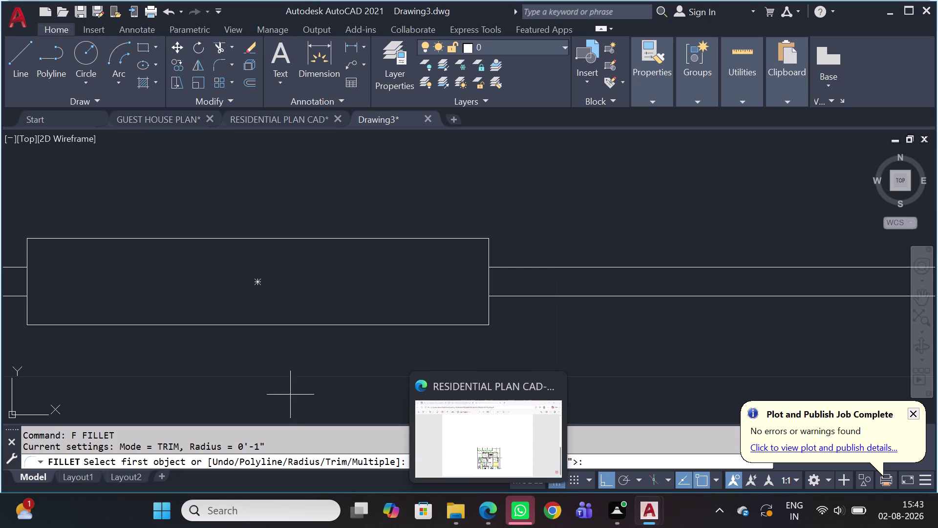
key(0)
key(period)
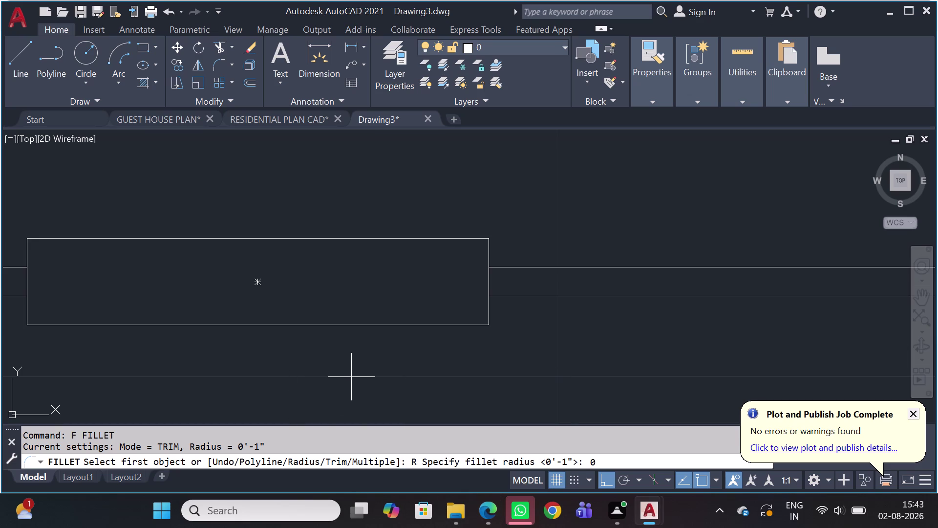
key(5)
key(space)
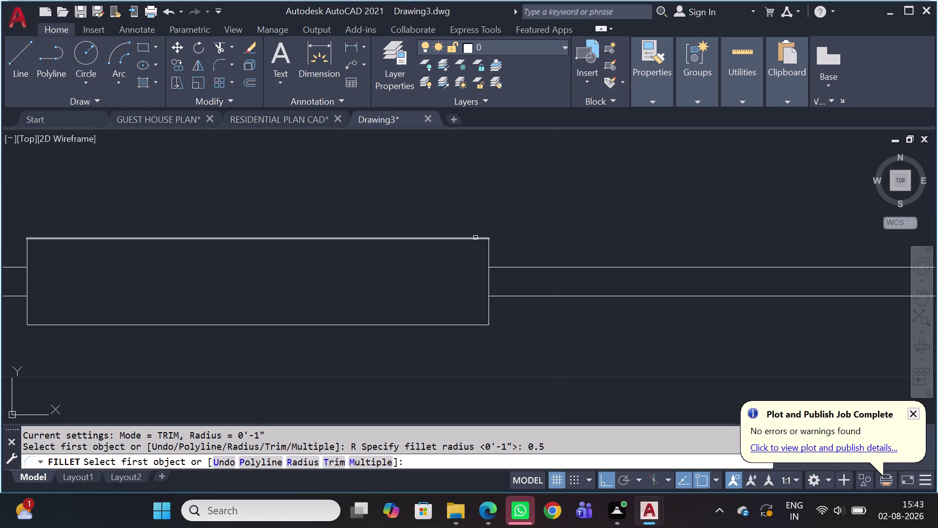
Fillet the frame's top-right and bottom-right corners with the half-inch radius.
scroll(up, 3)
click(463, 238)
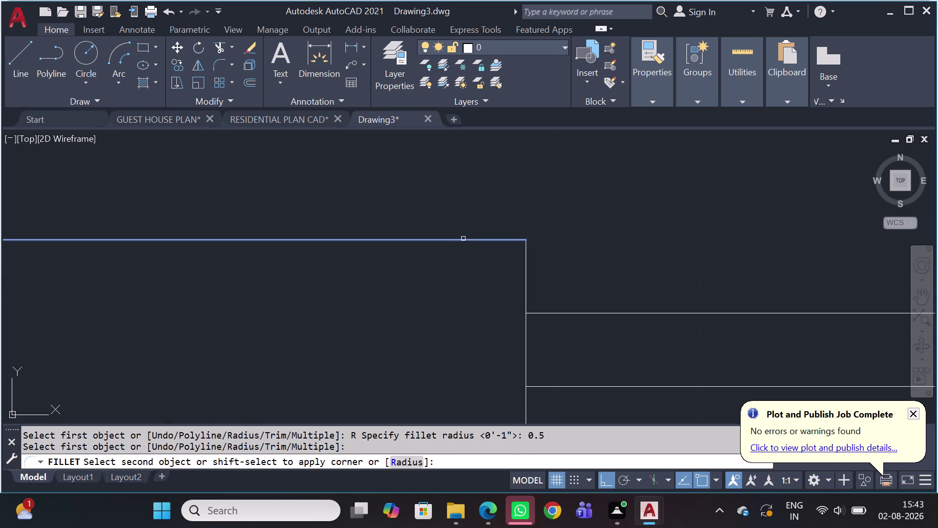
click(525, 288)
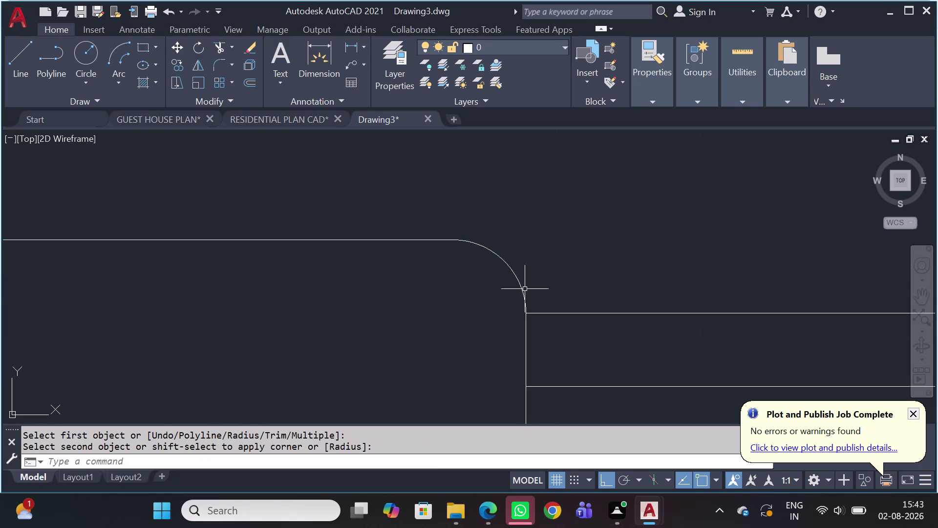
key(space)
scroll(down, 3)
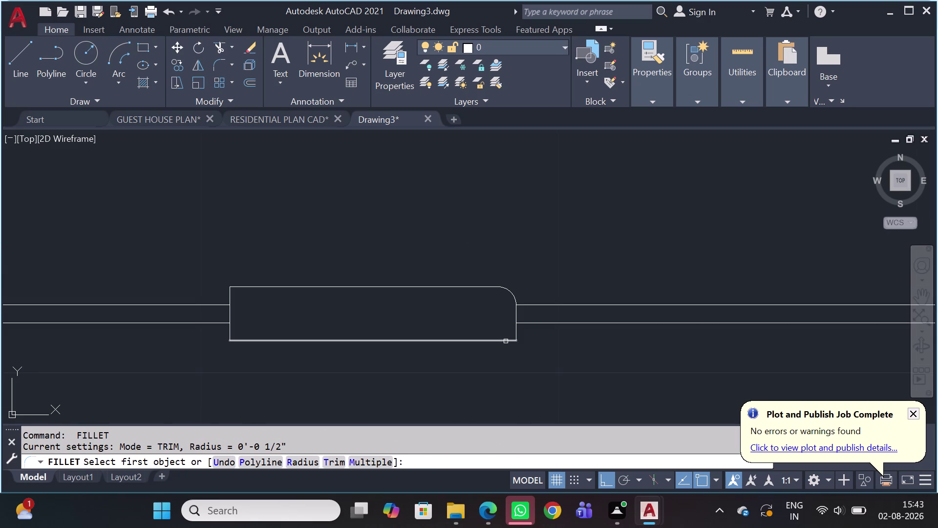
click(506, 341)
click(516, 330)
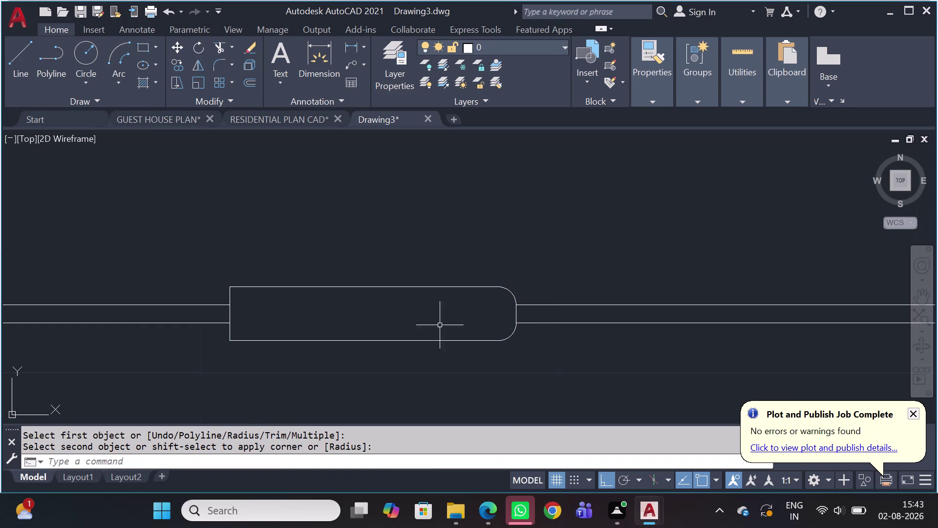
key(space)
Fillet the central member's remaining corners with the half-inch radius.
click(238, 285)
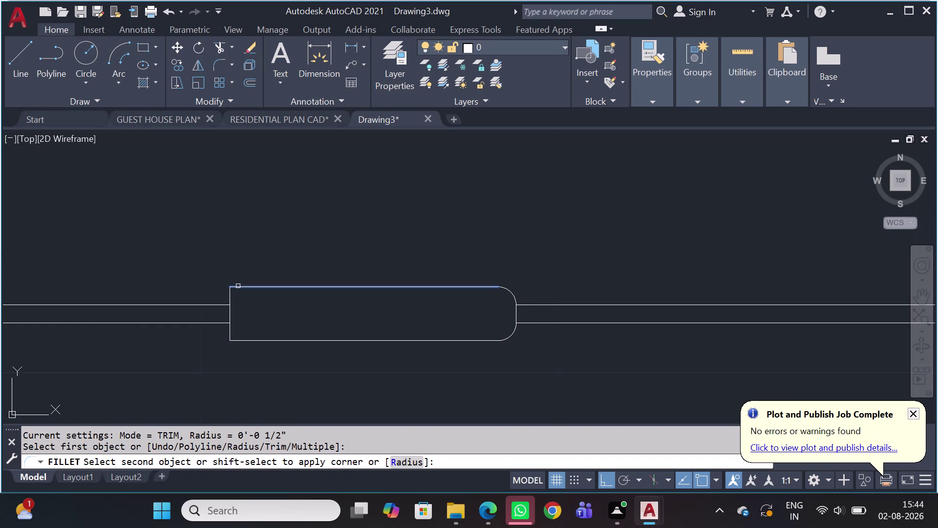
click(230, 293)
key(space)
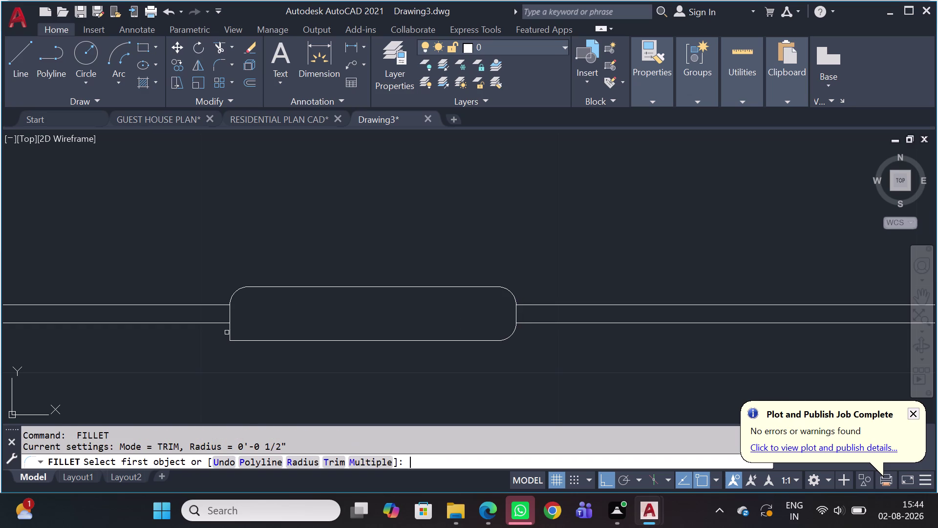
click(231, 327)
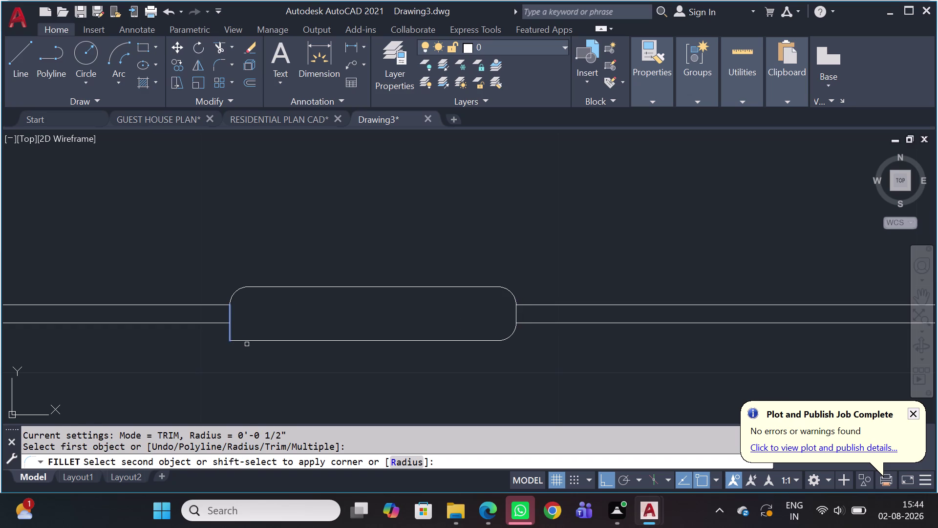
click(247, 341)
scroll(down, 3)
key(space)
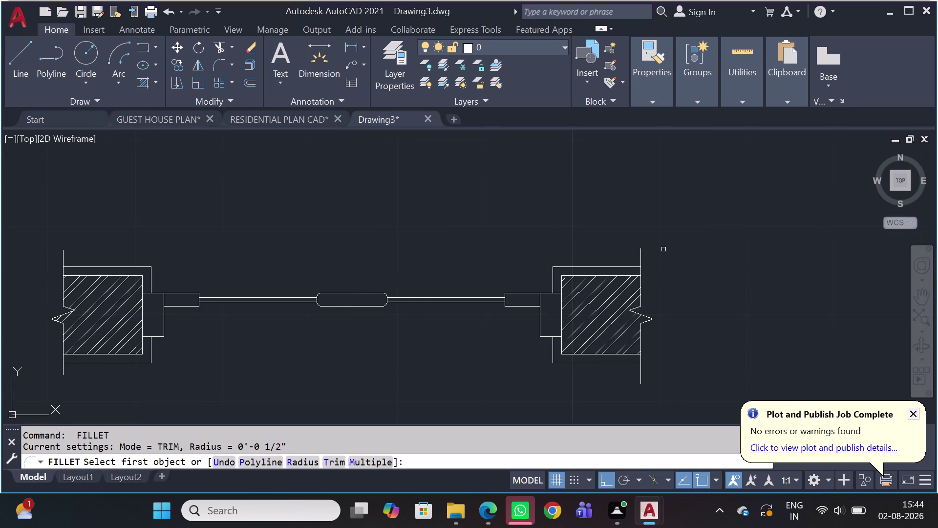
scroll(up, 3)
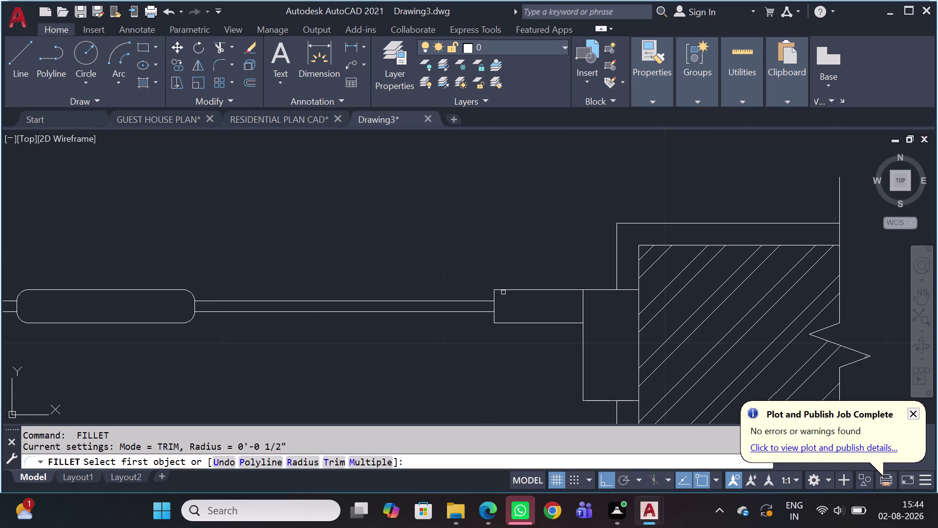
Round the upper and lower corners of the right frame piece.
click(502, 292)
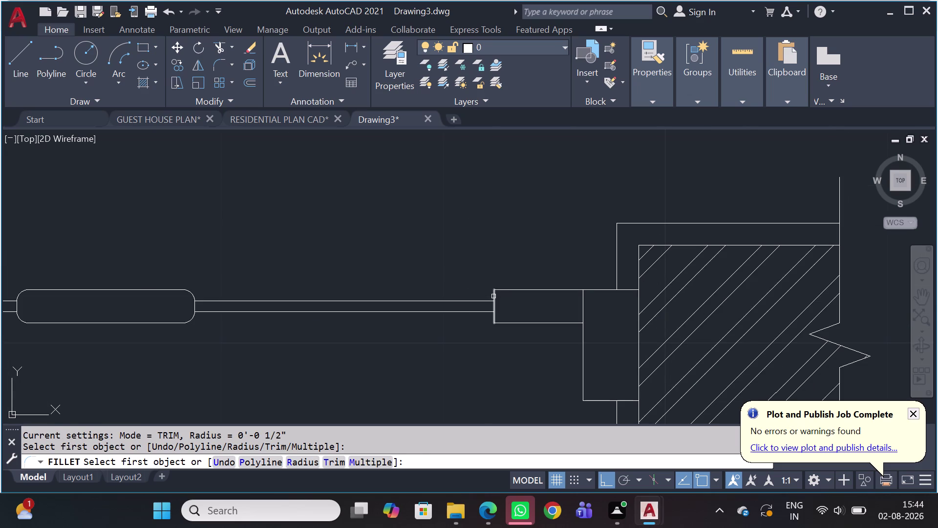
click(494, 296)
click(504, 290)
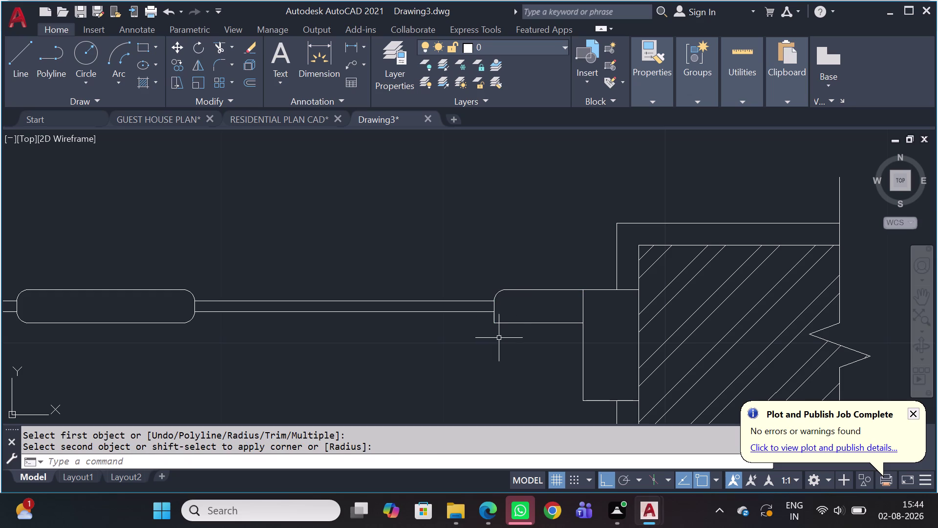
key(space)
scroll(up, 3)
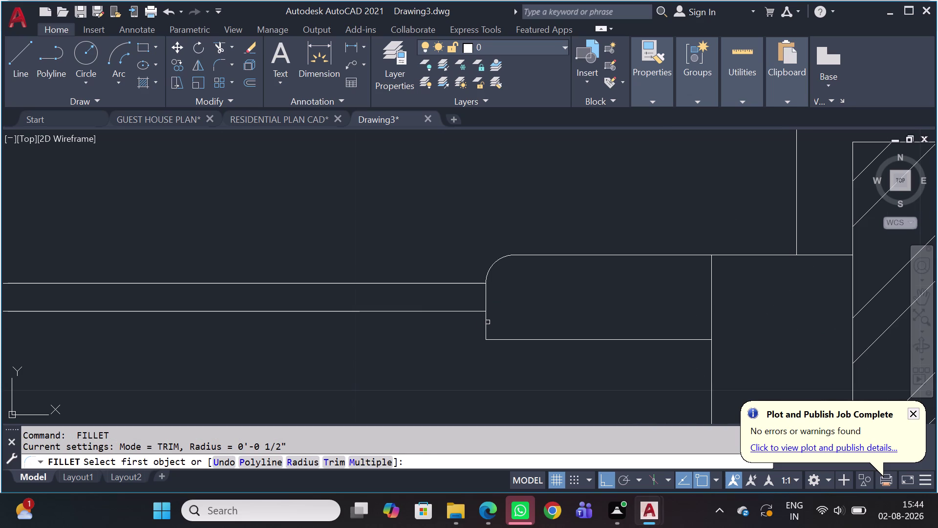
click(488, 322)
click(498, 338)
scroll(down, 3)
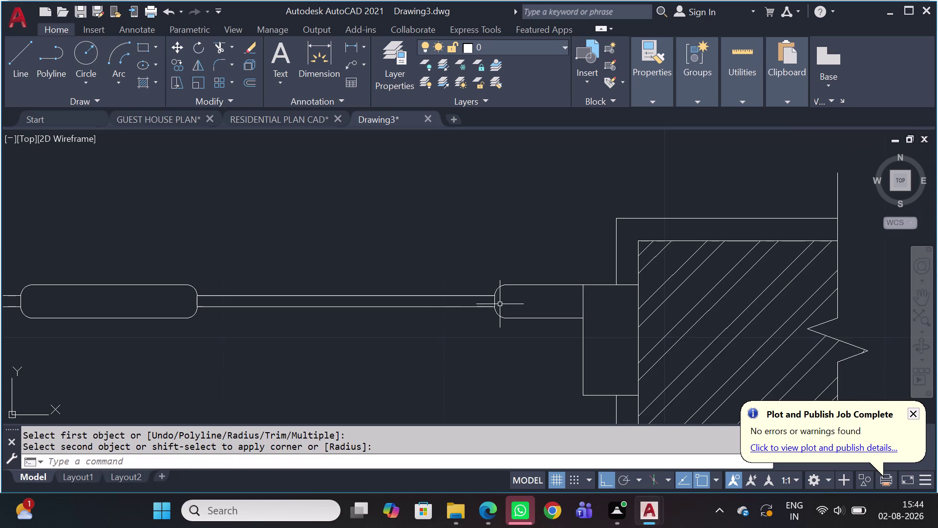
key(space)
scroll(down, 3)
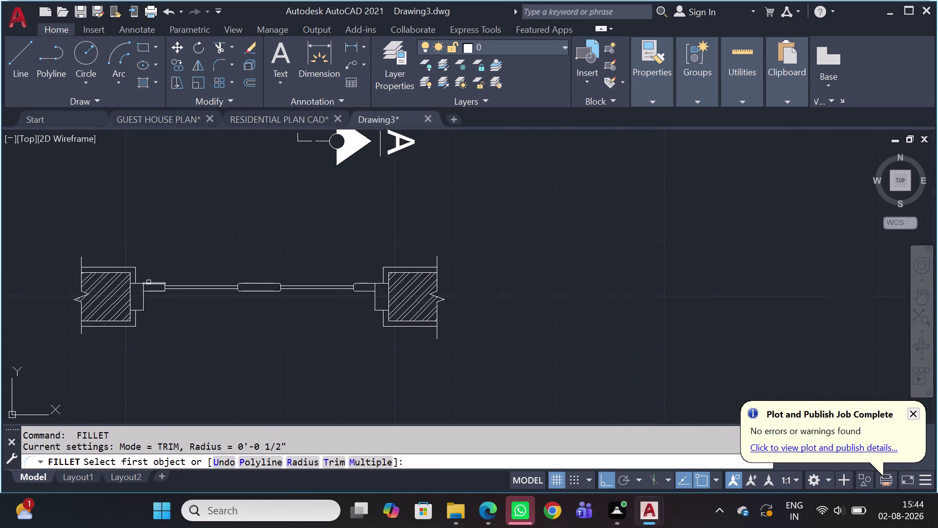
scroll(up, 3)
scroll(up, 3)
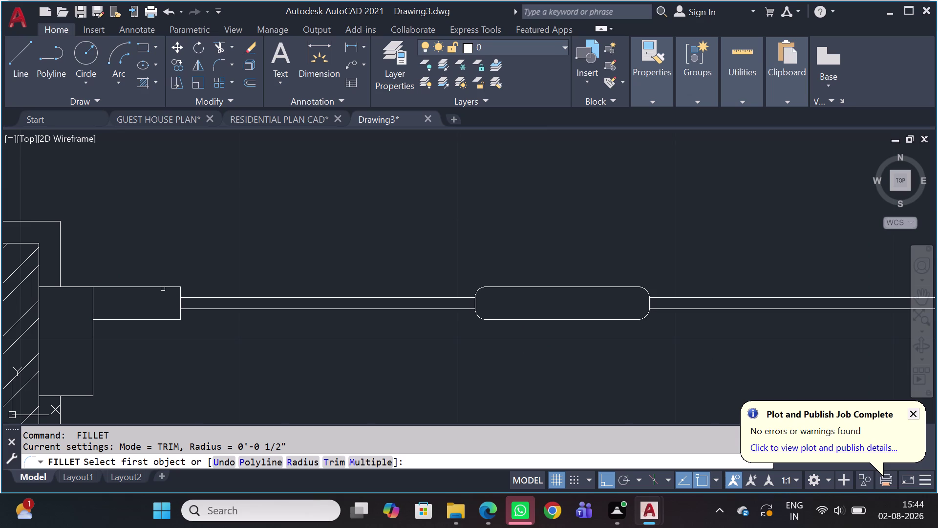
Round the upper and lower corners of the left frame piece.
click(164, 288)
scroll(up, 3)
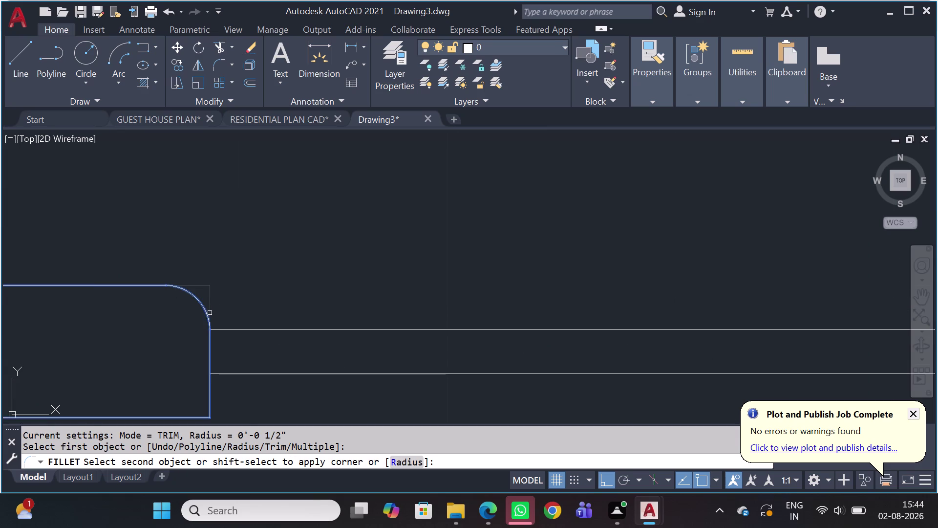
click(210, 310)
scroll(down, 3)
key(space)
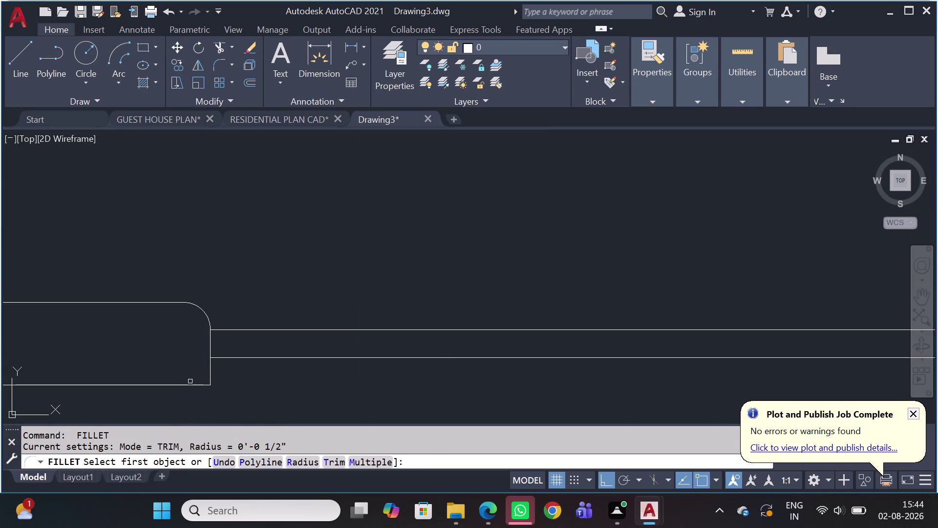
scroll(up, 3)
click(180, 388)
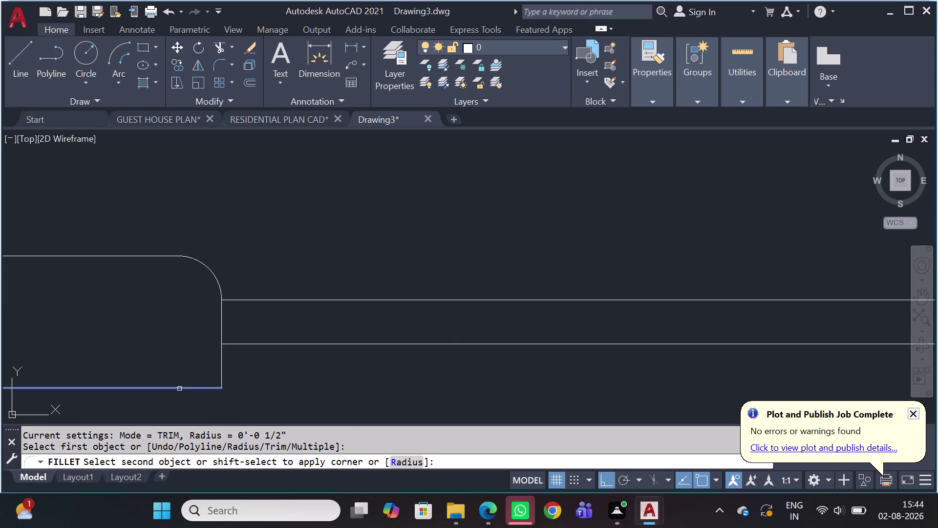
click(221, 366)
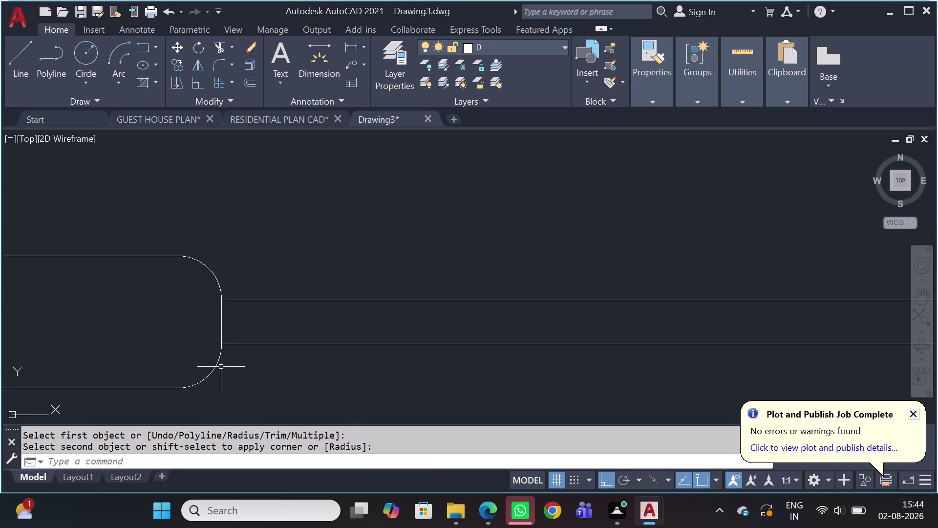
scroll(down, 3)
scroll(down, 3)
middle_drag(362, 342, 340, 299)
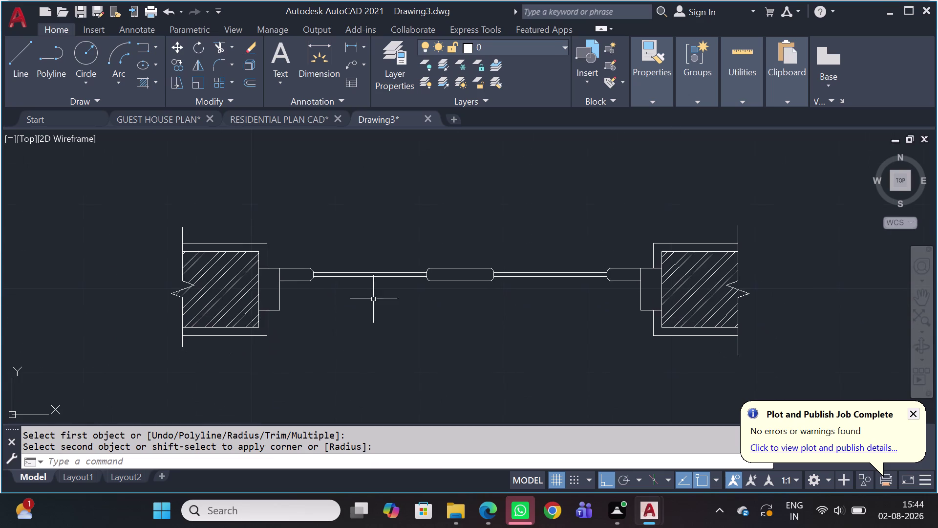
scroll(up, 3)
scroll(down, 3)
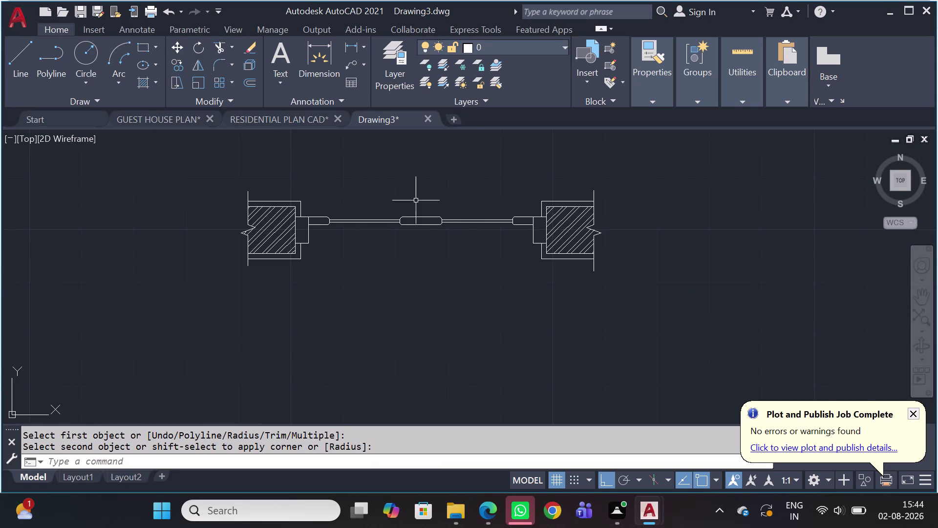
scroll(down, 3)
Start a hatch fill, then cancel it.
key(h)
key(space)
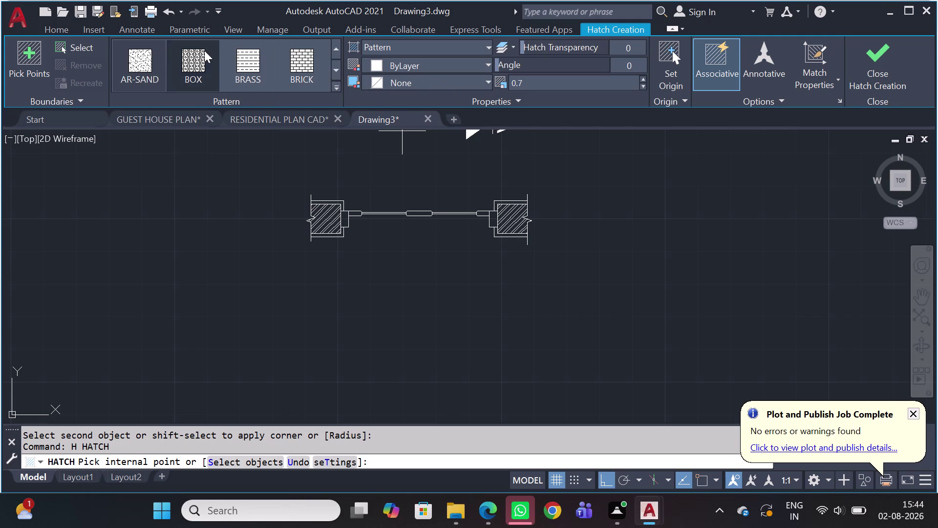
click(143, 59)
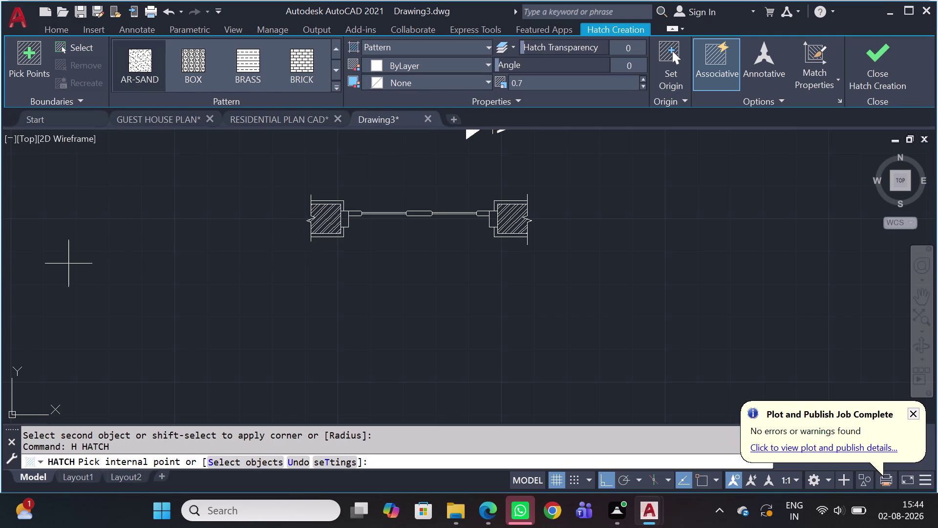
key(Escape)
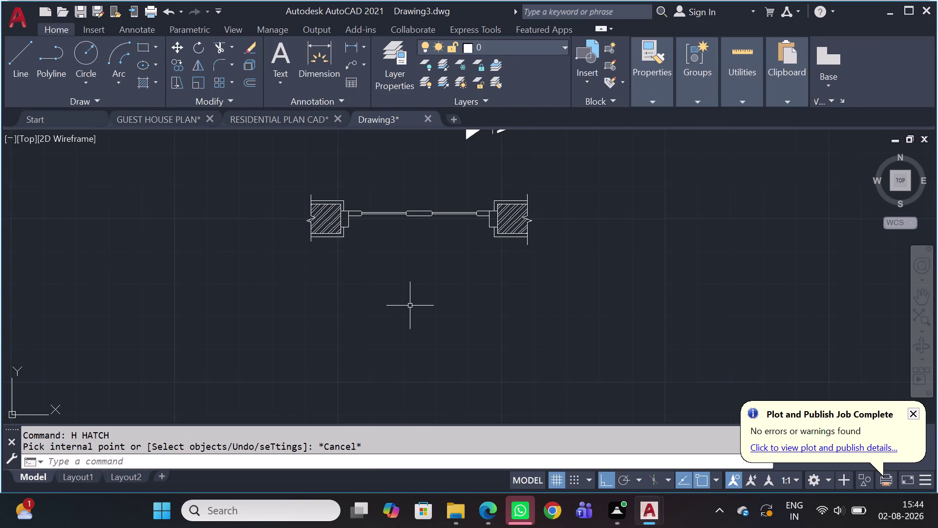
Draw a rectangle below the window detail with REC, then restart the hatch command.
key(r)
key(e)
text(C)
key(space)
click(394, 286)
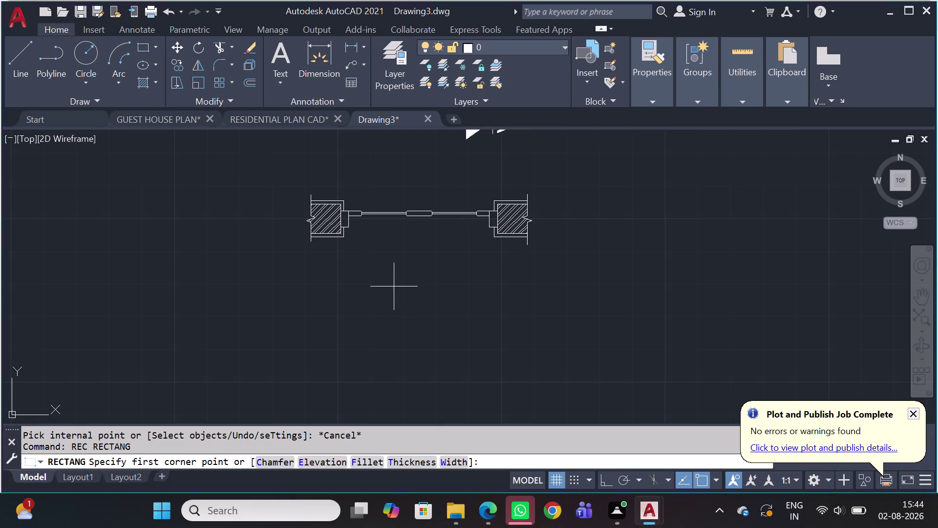
click(614, 380)
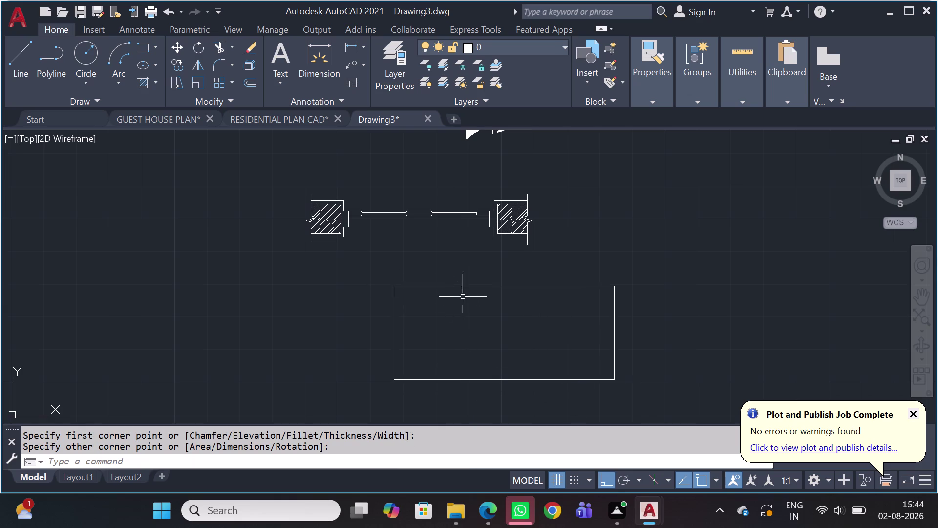
key(h)
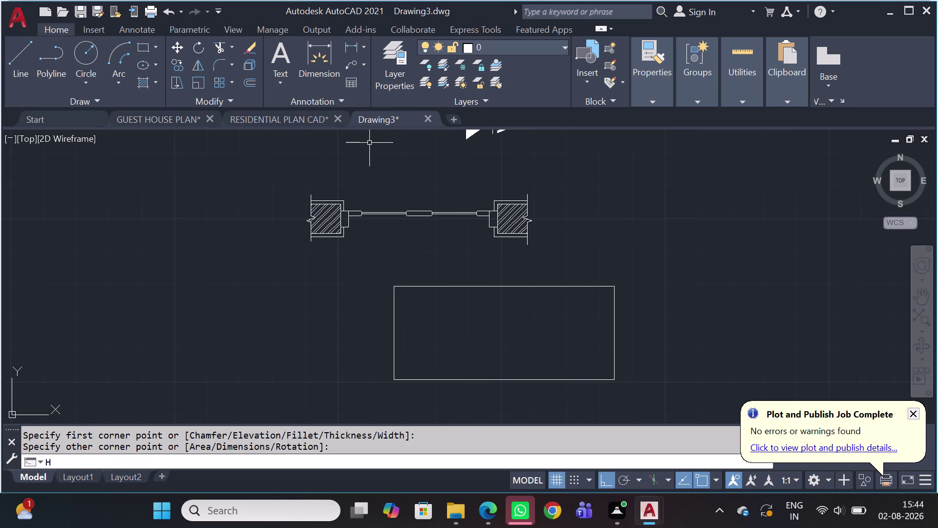
key(space)
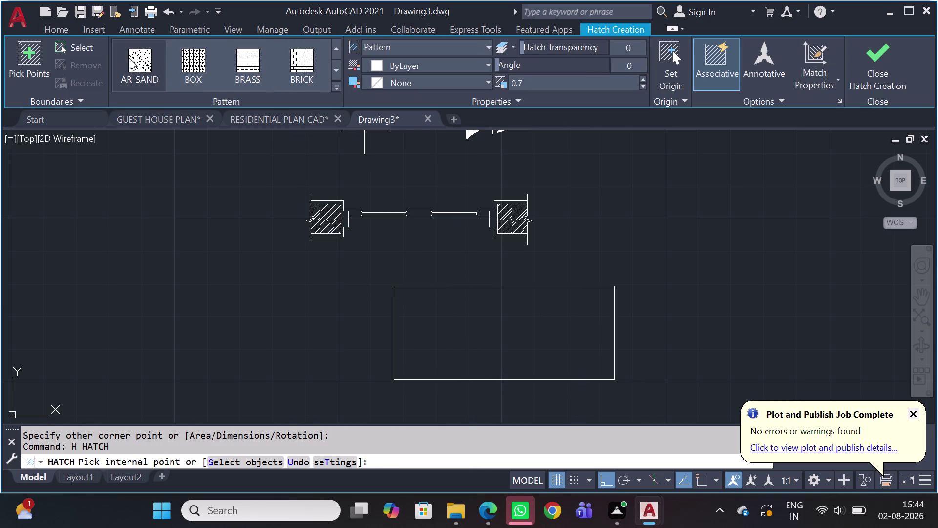
Pick the hatch areas inside the rectangle and the strips above and below the left wall block.
click(130, 66)
click(466, 347)
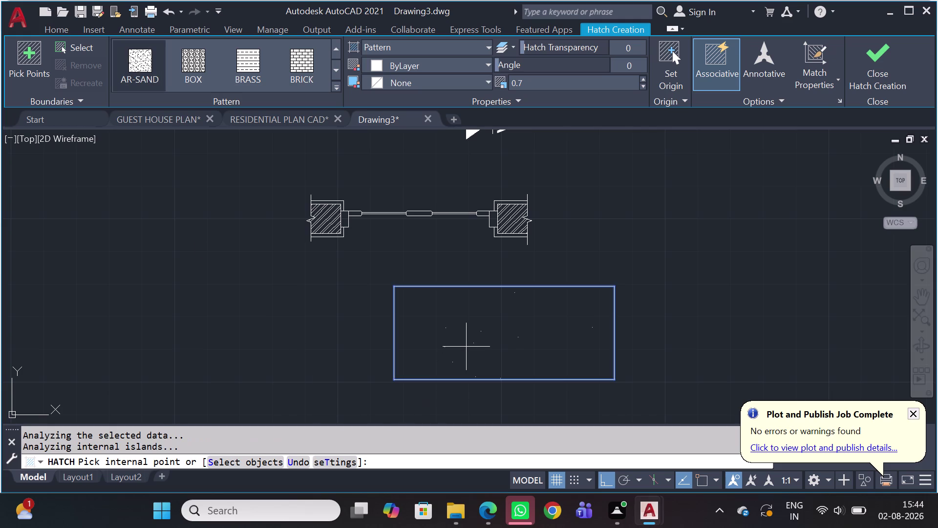
scroll(up, 3)
scroll(up, 3)
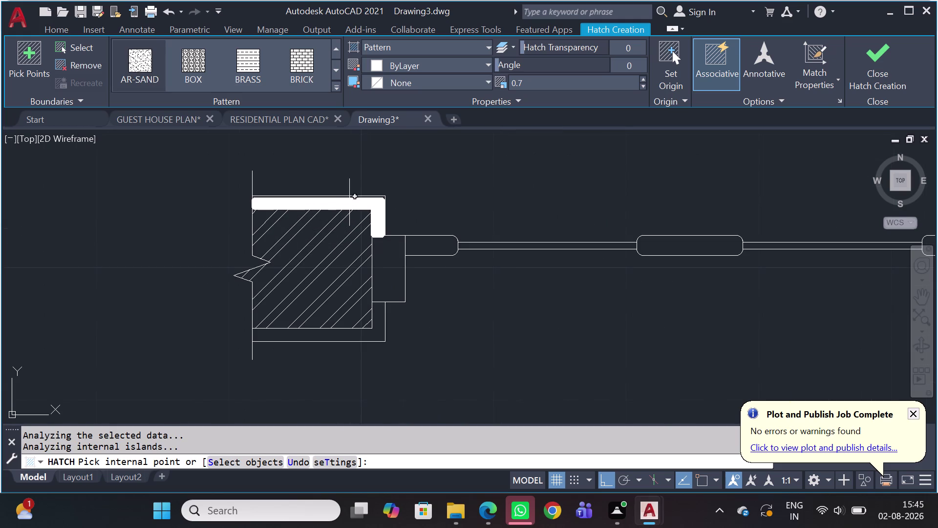
click(332, 206)
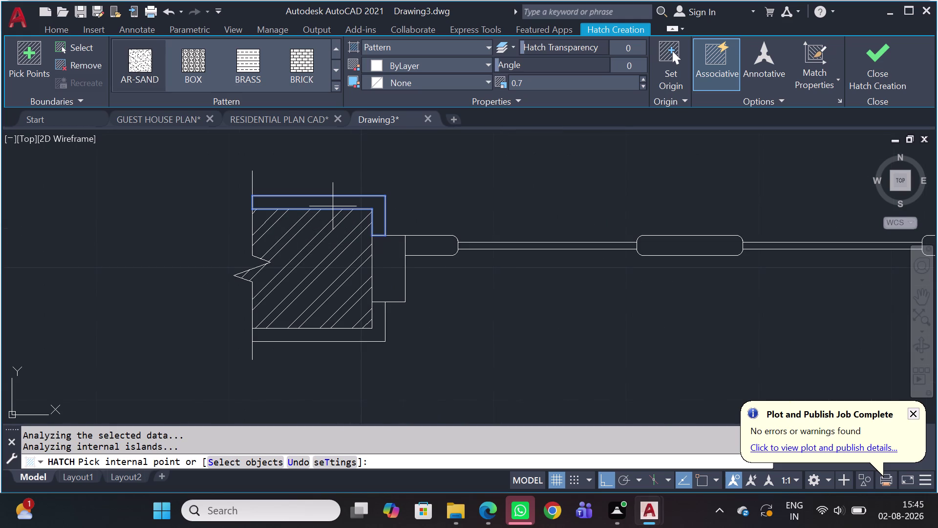
click(379, 335)
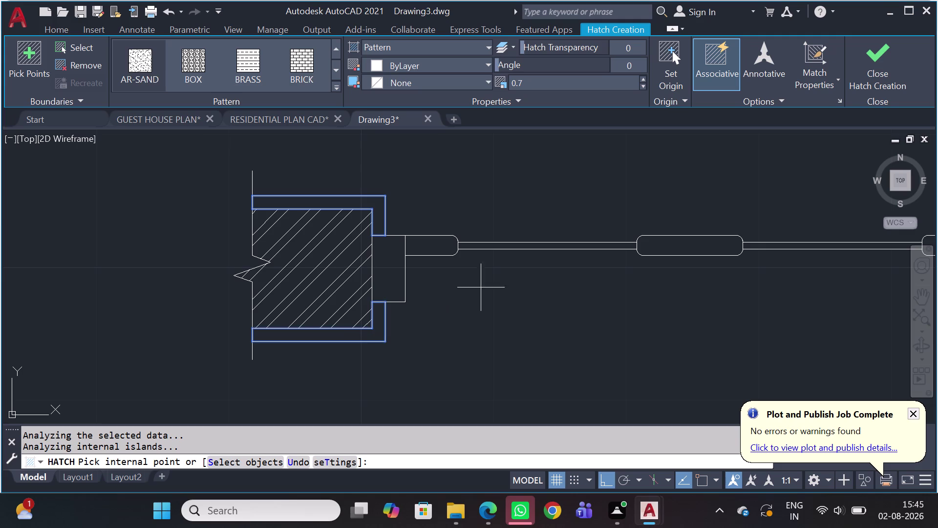
Pick the strips around the right wall block as hatch areas.
scroll(down, 3)
middle_drag(569, 280, 571, 282)
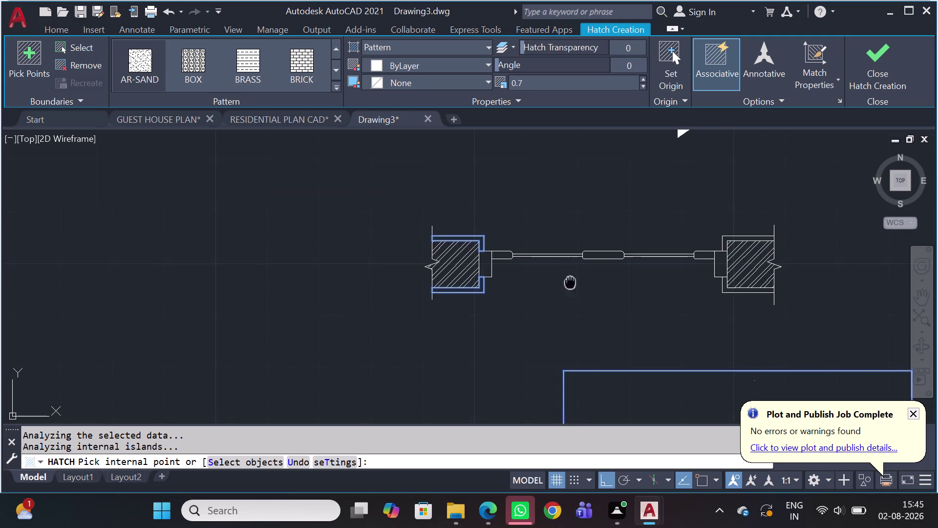
middle_drag(571, 282, 222, 257)
scroll(up, 3)
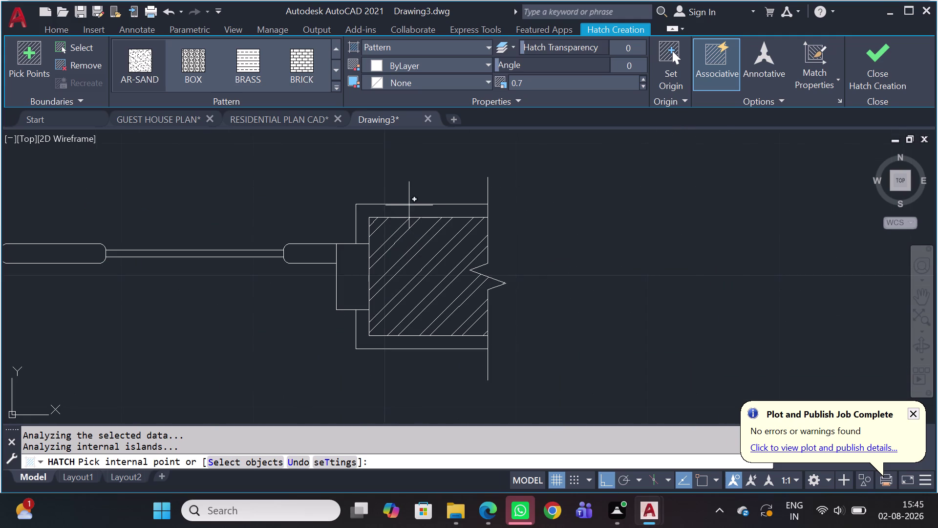
scroll(up, 3)
click(381, 214)
scroll(down, 3)
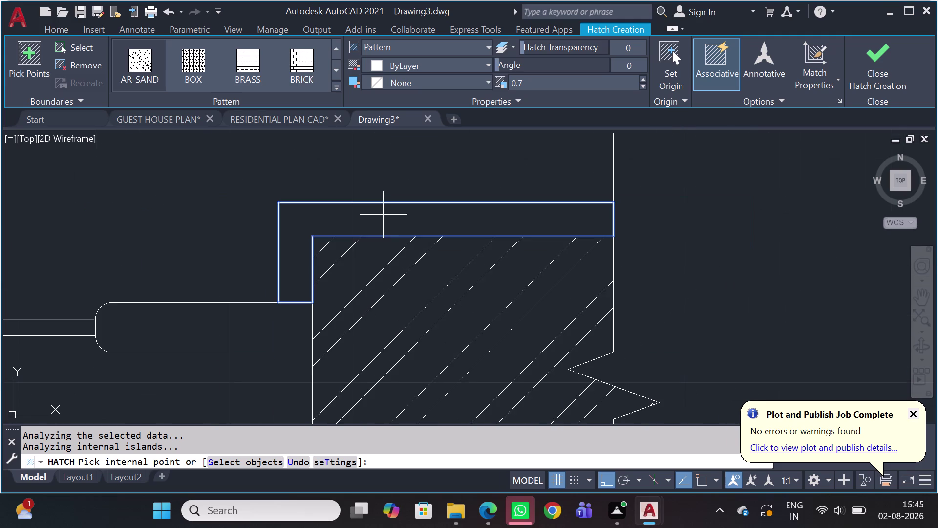
click(383, 215)
scroll(down, 3)
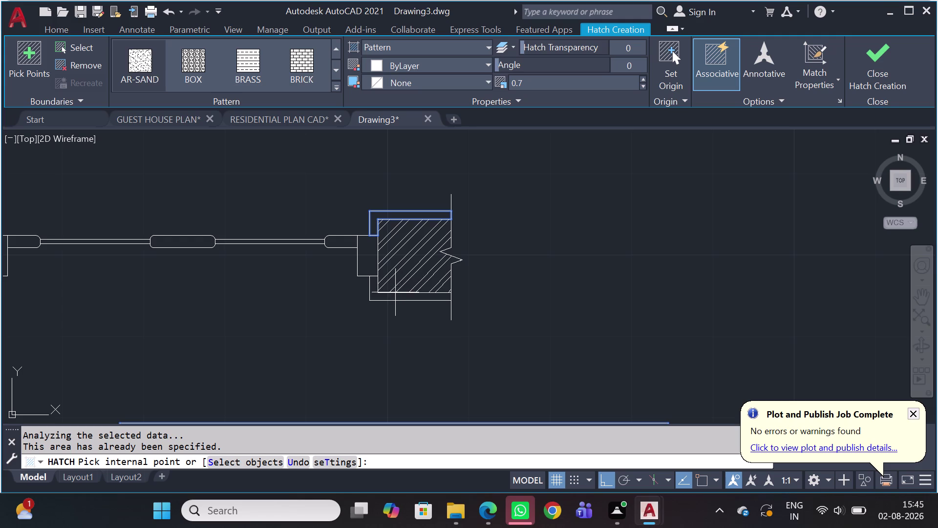
click(394, 295)
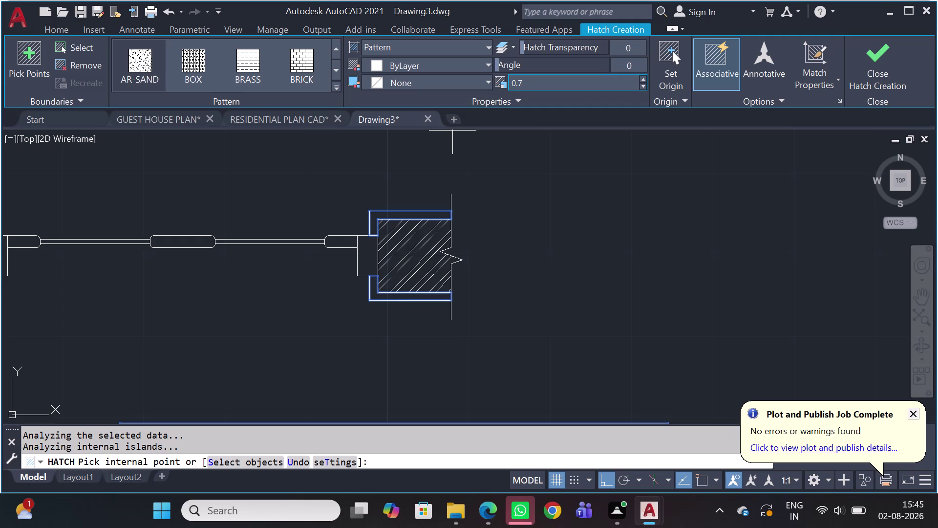
scroll(down, 3)
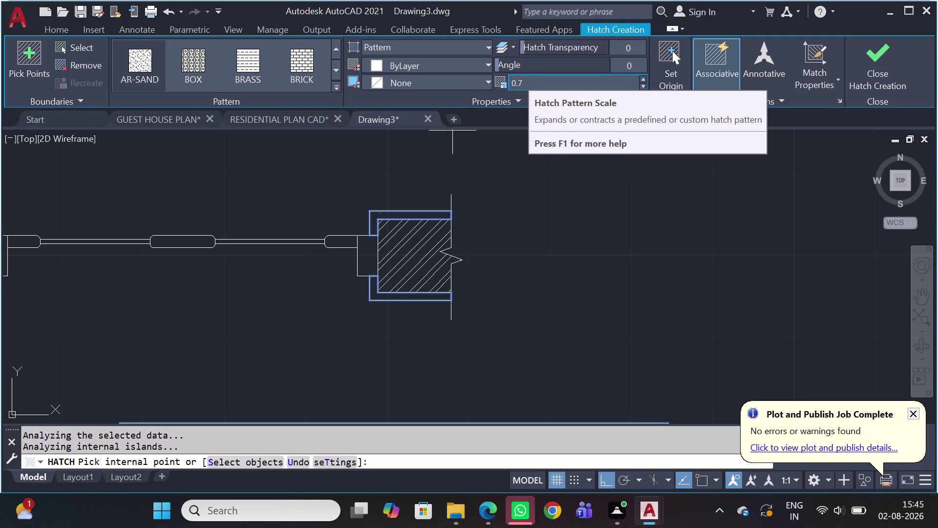
scroll(down, 3)
scroll(down, 3)
scroll(down, 3)
scroll(down, 3)
scroll(down, 3)
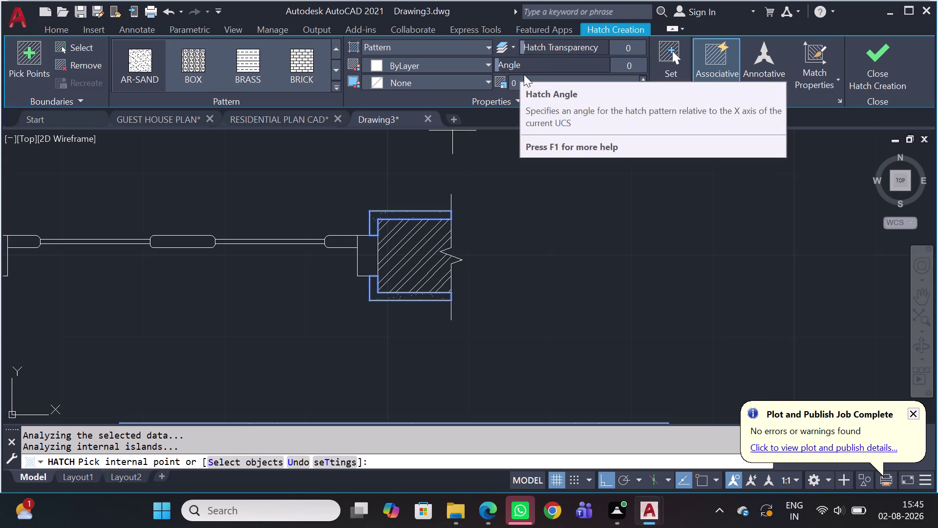
Enter hatch scale 0,1, pick another region, and close the closed-boundary error.
click(520, 76)
scroll(down, 3)
scroll(down, 3)
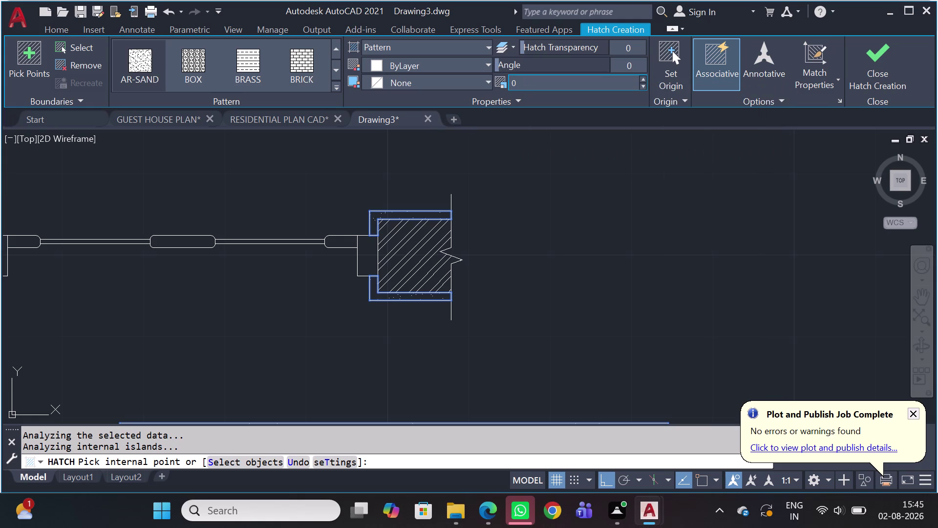
scroll(down, 3)
click(517, 79)
click(517, 79)
key(0)
key(period)
text(0)
text(,1)
click(489, 171)
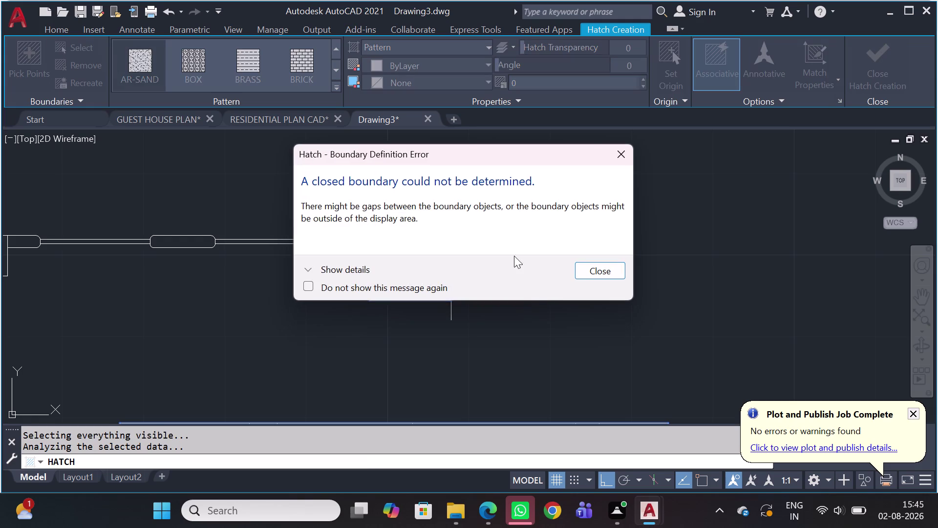
click(611, 148)
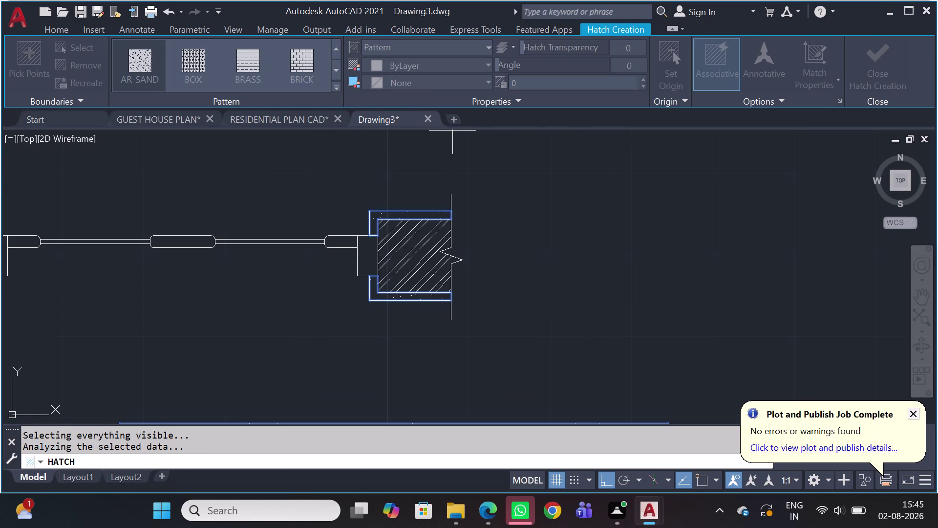
Cancel the hatch and try selecting lines at the wall block's upper corner, then cancel.
scroll(down, 3)
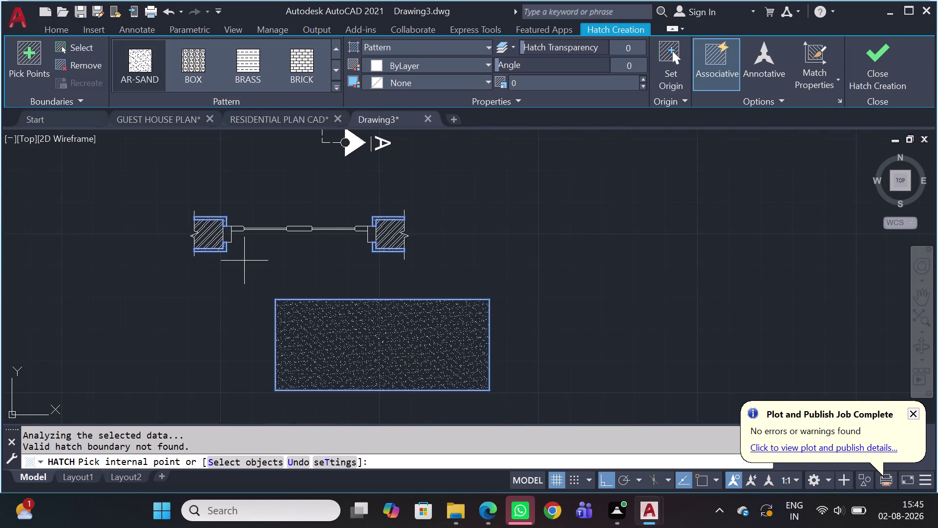
key(Escape)
scroll(up, 3)
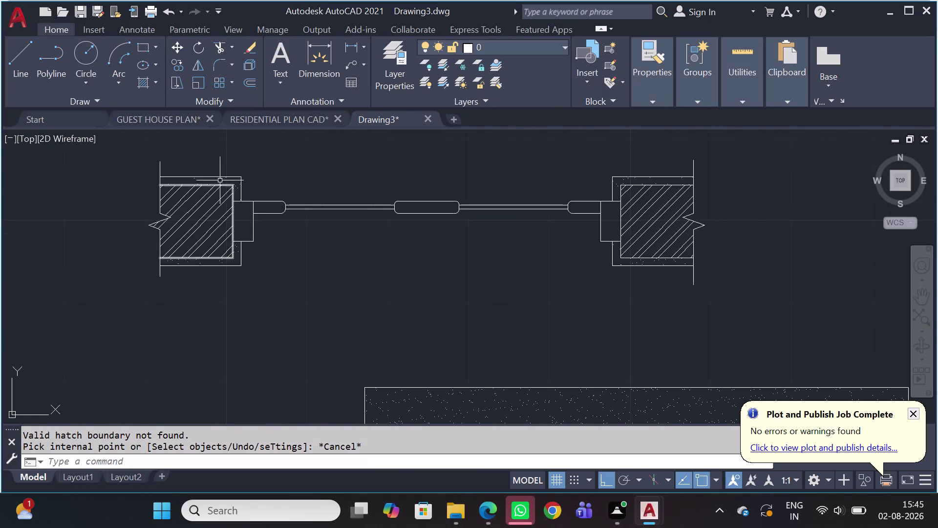
scroll(up, 3)
click(284, 217)
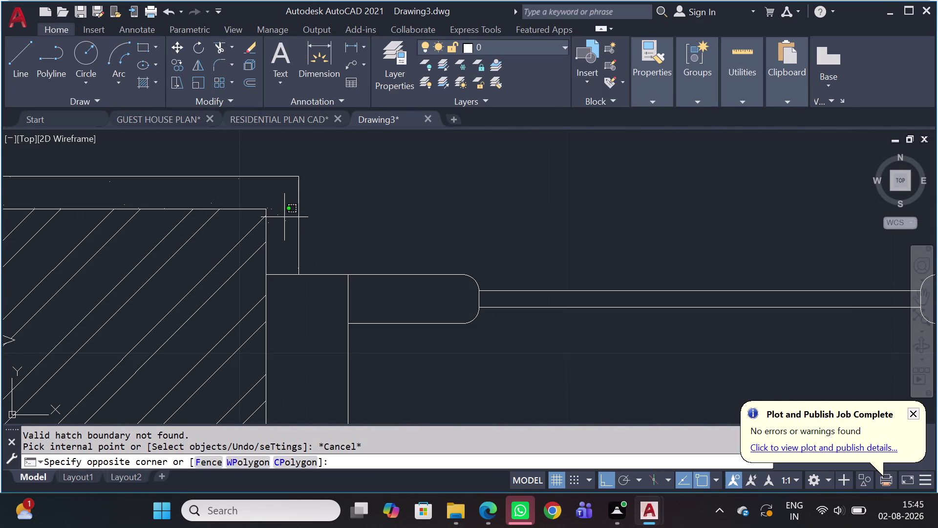
click(284, 225)
click(283, 213)
click(286, 229)
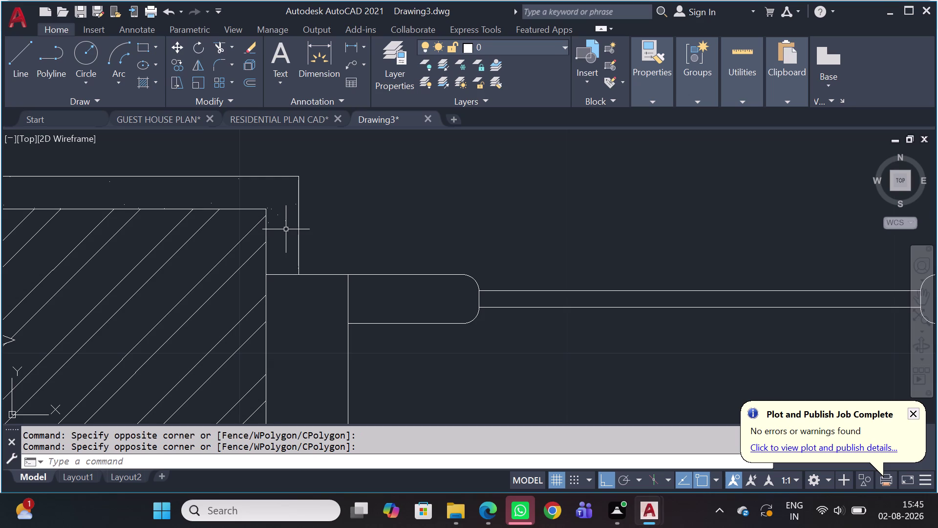
drag(286, 229, 286, 224)
click(286, 236)
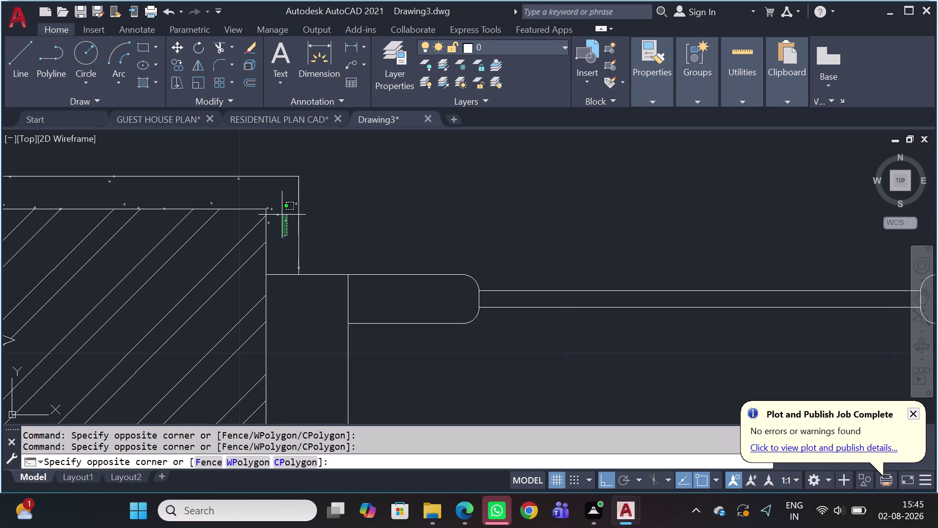
click(282, 213)
key(Escape)
Select and delete the sand-filled rectangle below the window detail.
scroll(down, 3)
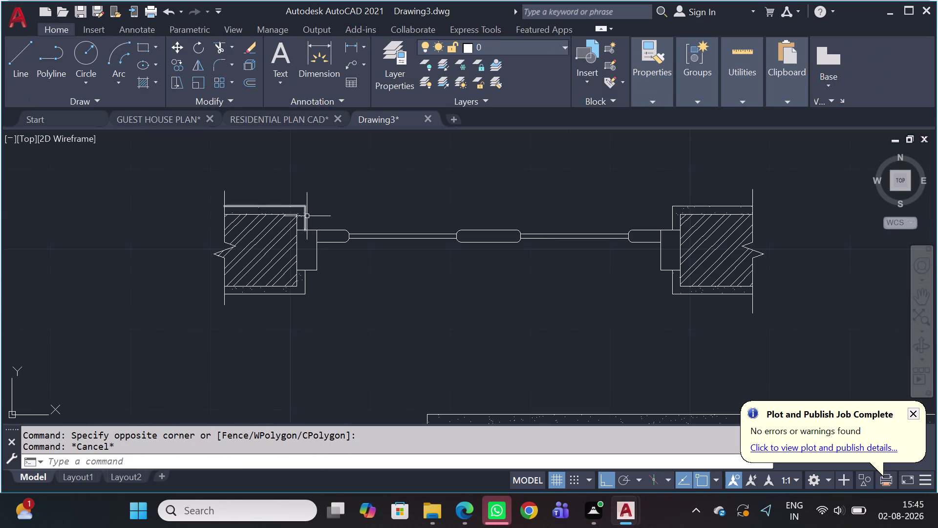
scroll(down, 3)
middle_drag(570, 298, 284, 163)
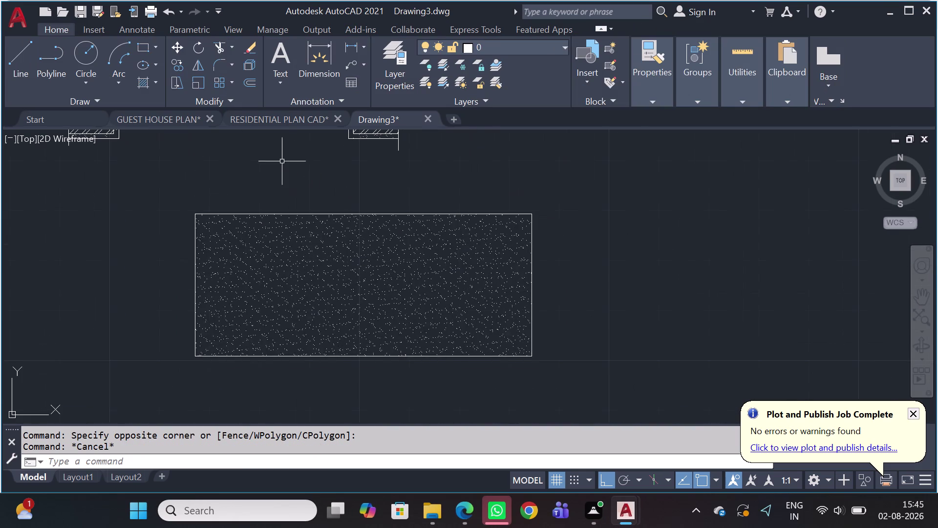
click(511, 206)
click(385, 283)
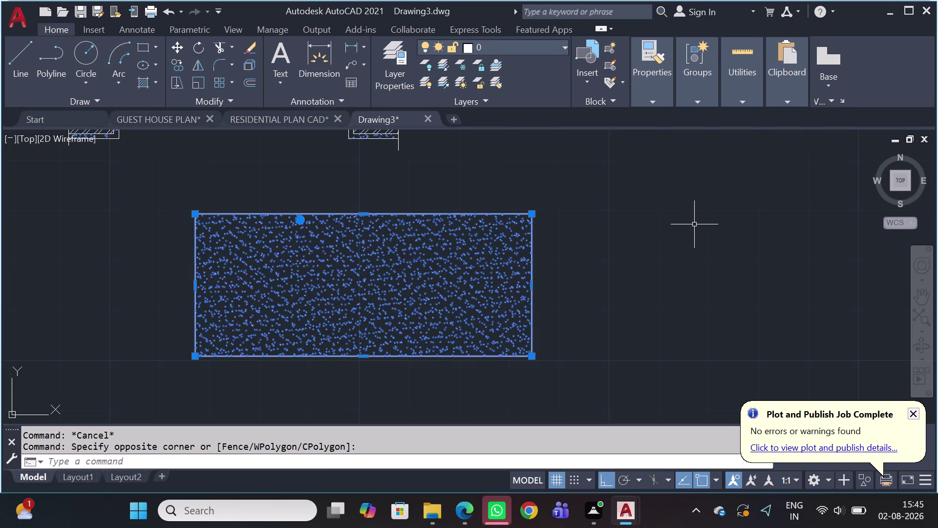
key(Delete)
scroll(down, 3)
scroll(up, 3)
scroll(up, 3)
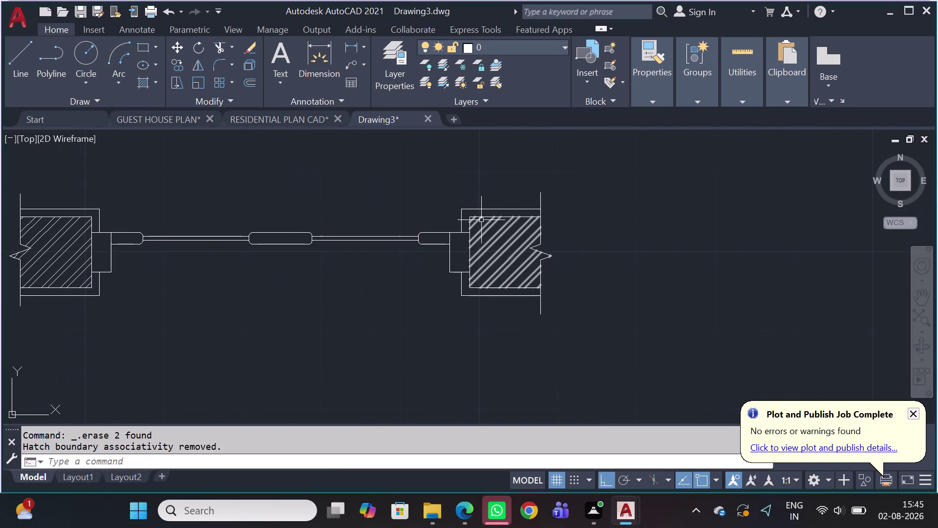
scroll(up, 3)
scroll(down, 3)
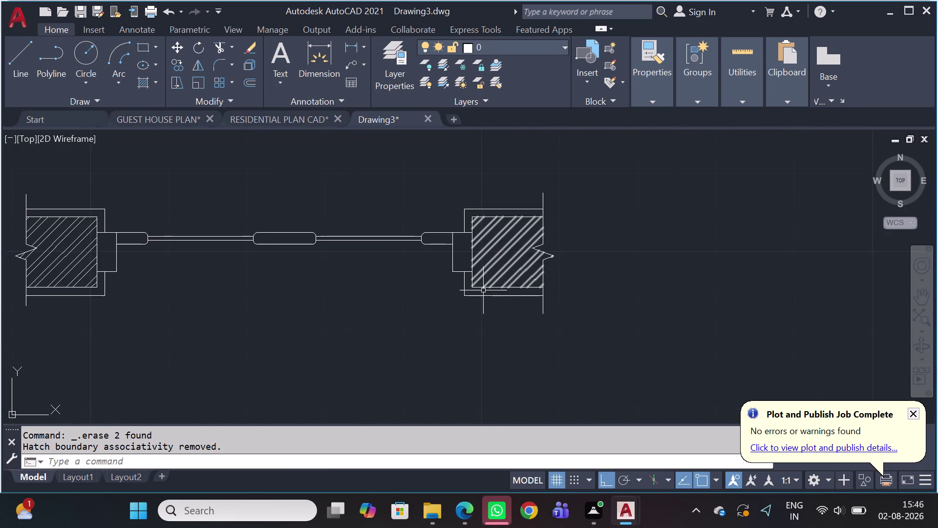
scroll(down, 3)
scroll(up, 3)
Start a rectangle near the left wall block, then cancel it.
middle_drag(423, 283, 340, 311)
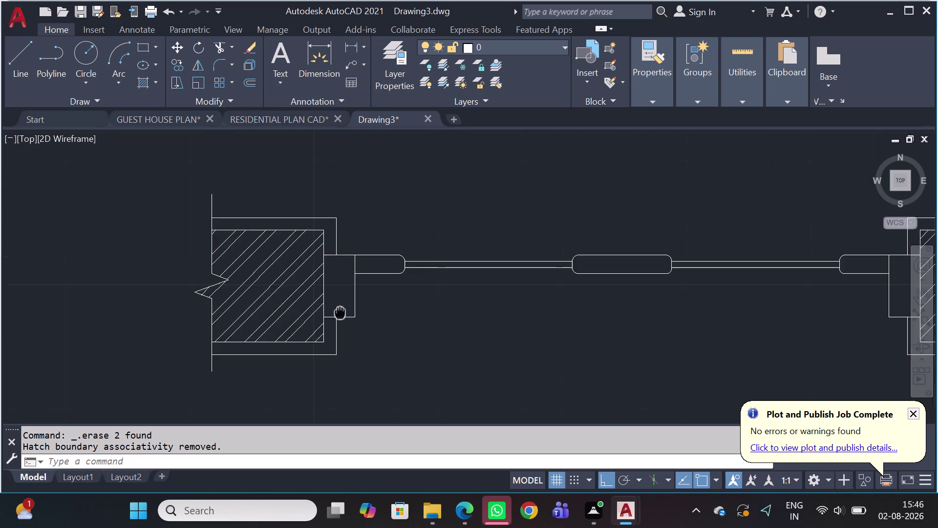
middle_drag(339, 311, 251, 270)
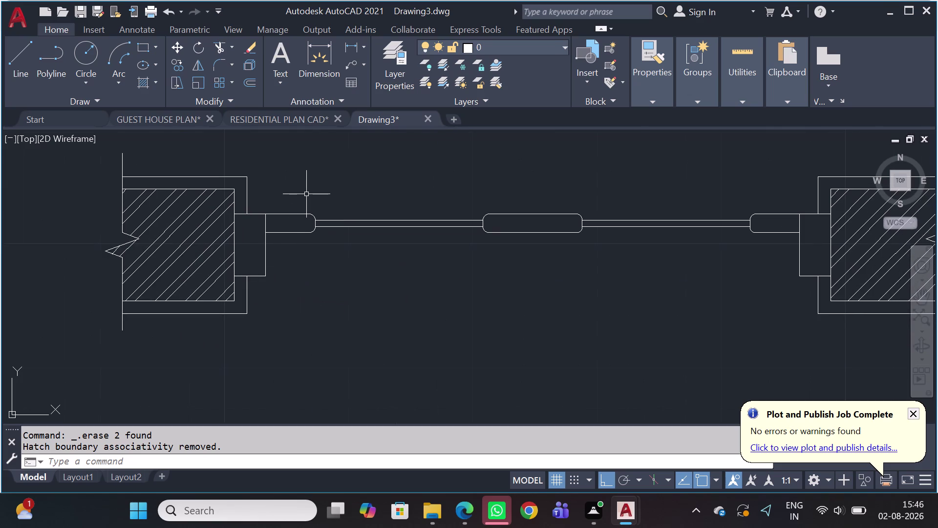
text(REC)
key(space)
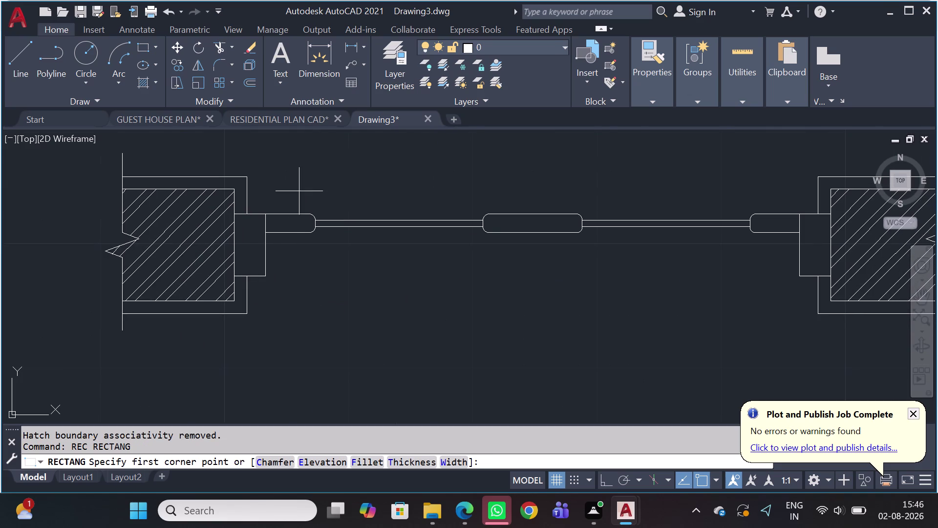
click(176, 183)
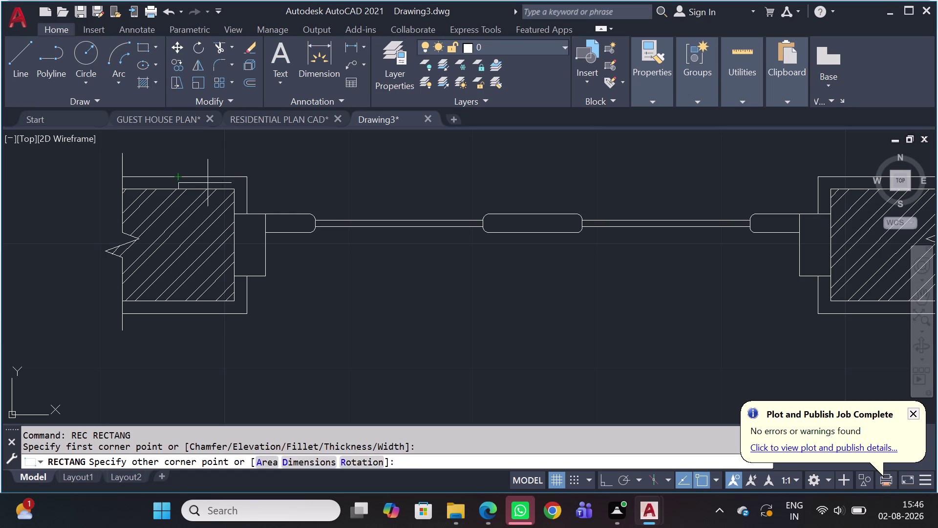
key(Escape)
Hatch-pick the strips above and below both wall blocks, then cancel with Esc.
text(H)
key(space)
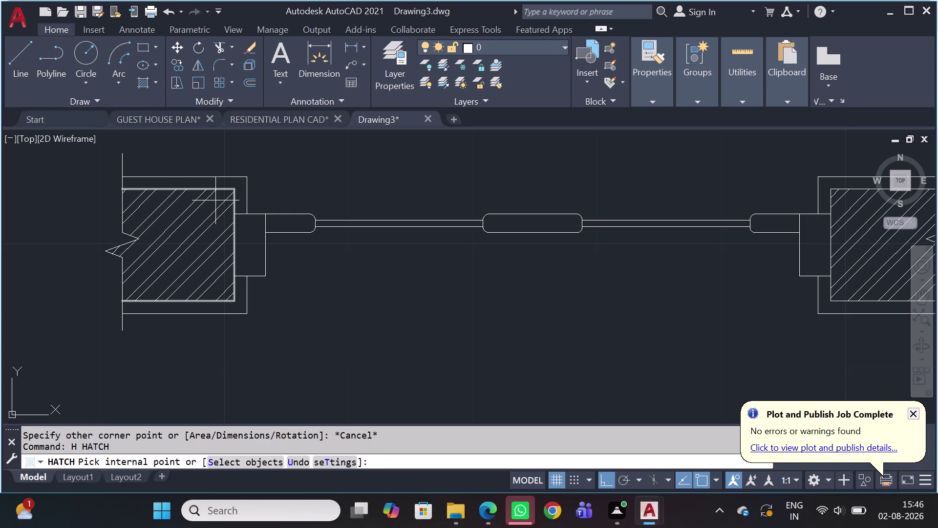
click(212, 180)
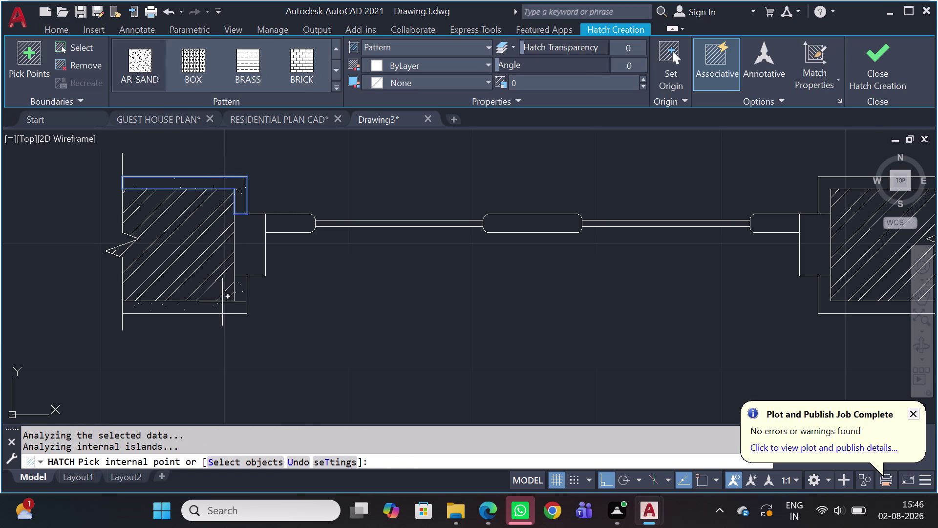
click(220, 307)
middle_drag(599, 295, 303, 334)
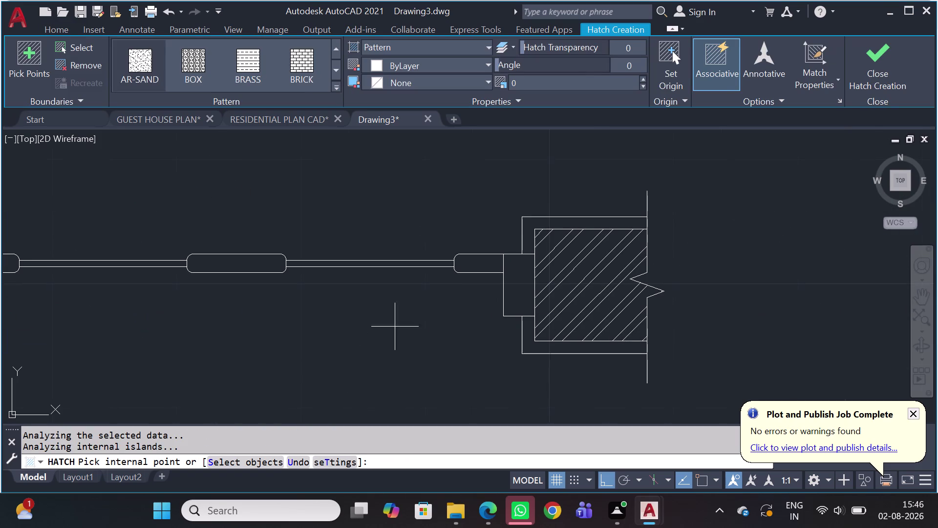
click(535, 229)
click(534, 353)
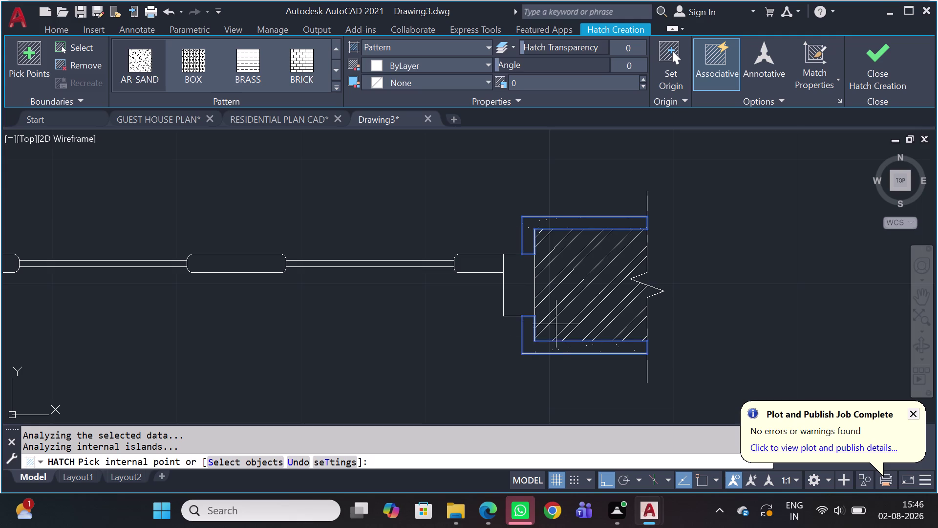
key(Escape)
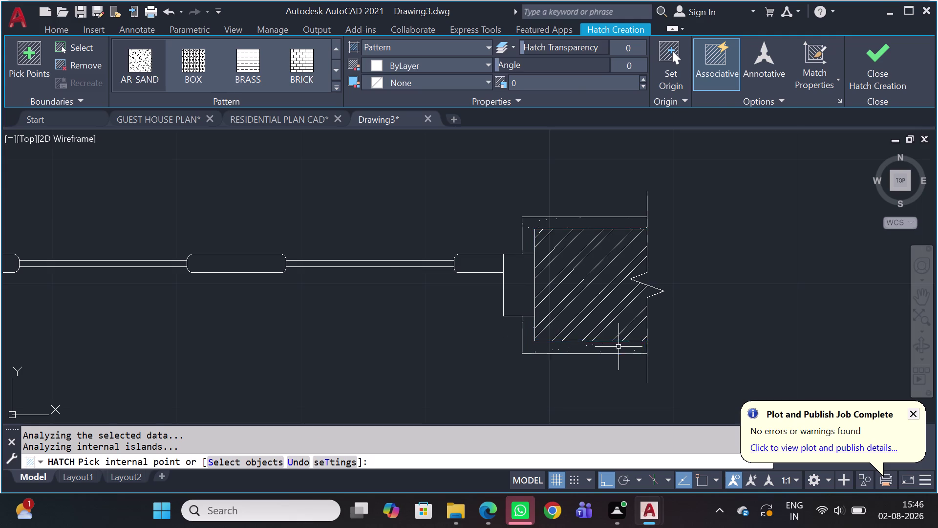
scroll(down, 3)
scroll(down, 3)
middle_drag(518, 273, 466, 265)
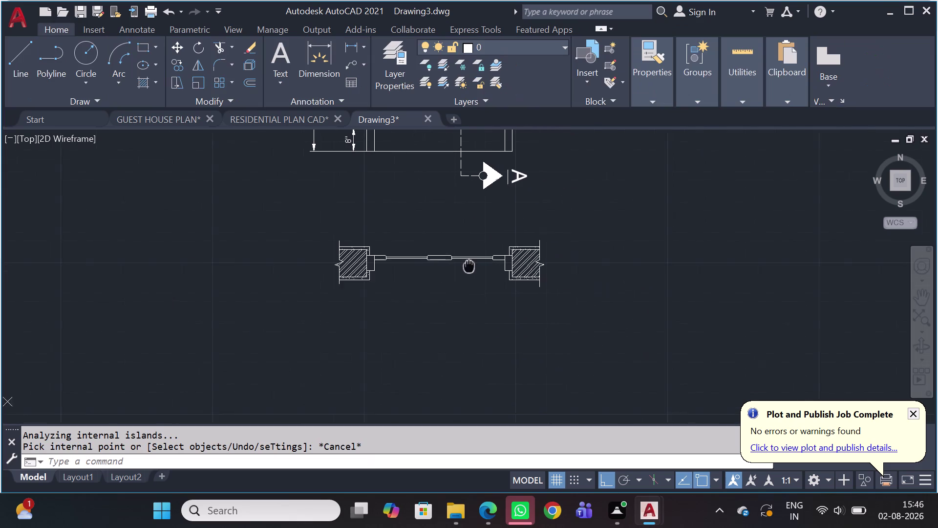
Start a hatch with a brick pattern and pick the frame member beside the left wall.
middle_drag(466, 264, 463, 264)
scroll(up, 3)
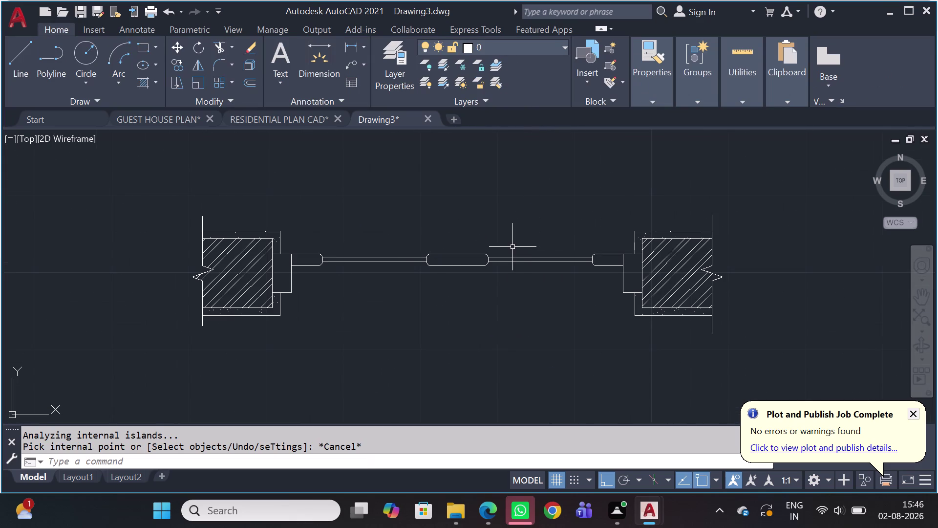
key(h)
key(space)
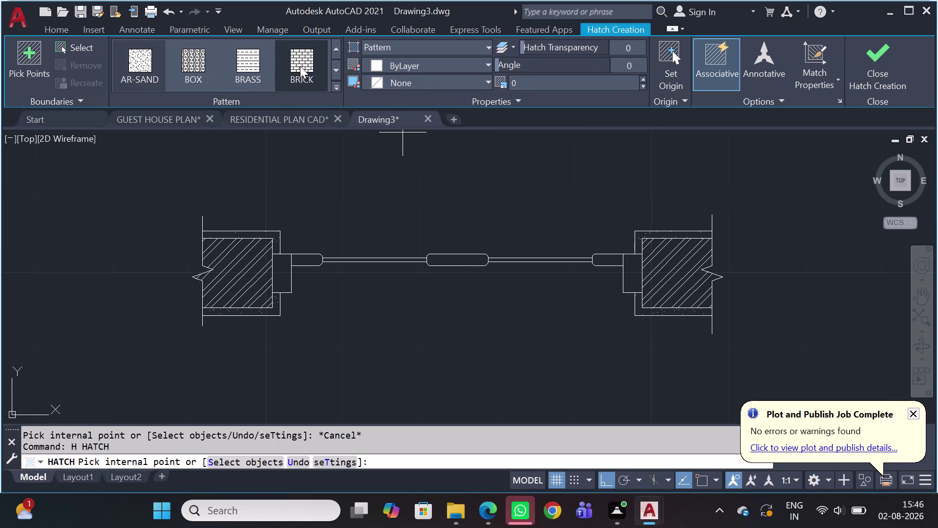
click(337, 84)
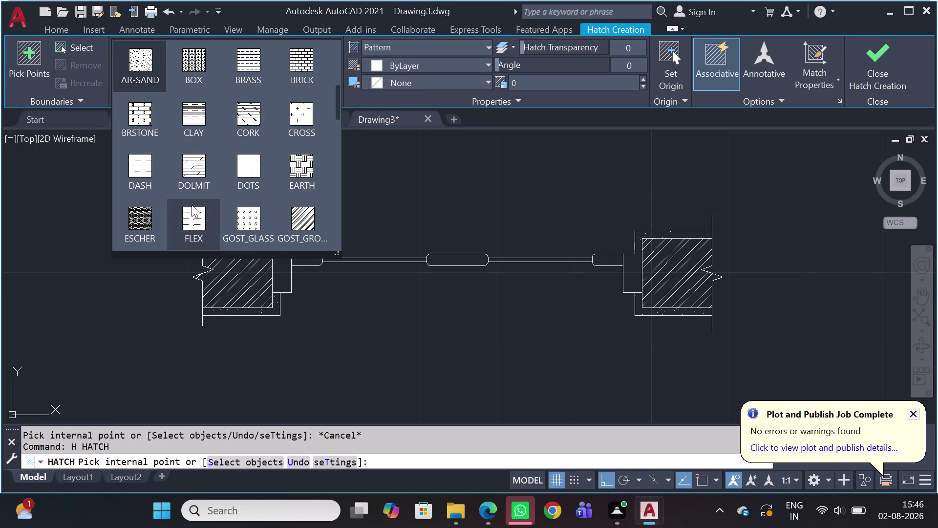
scroll(up, 3)
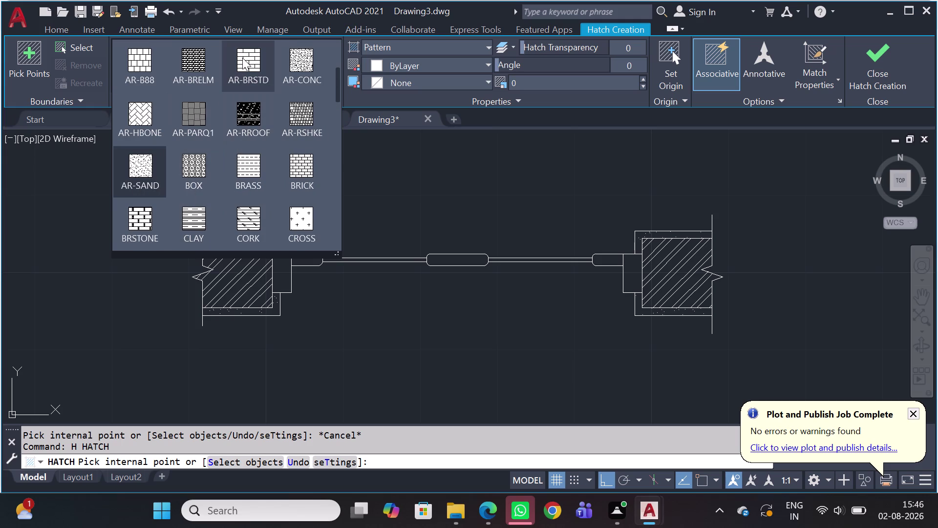
scroll(up, 3)
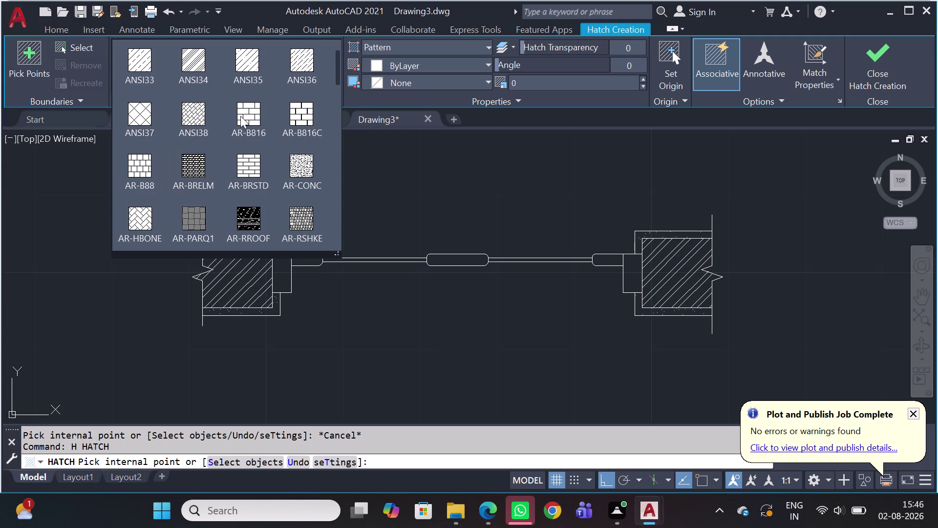
click(144, 170)
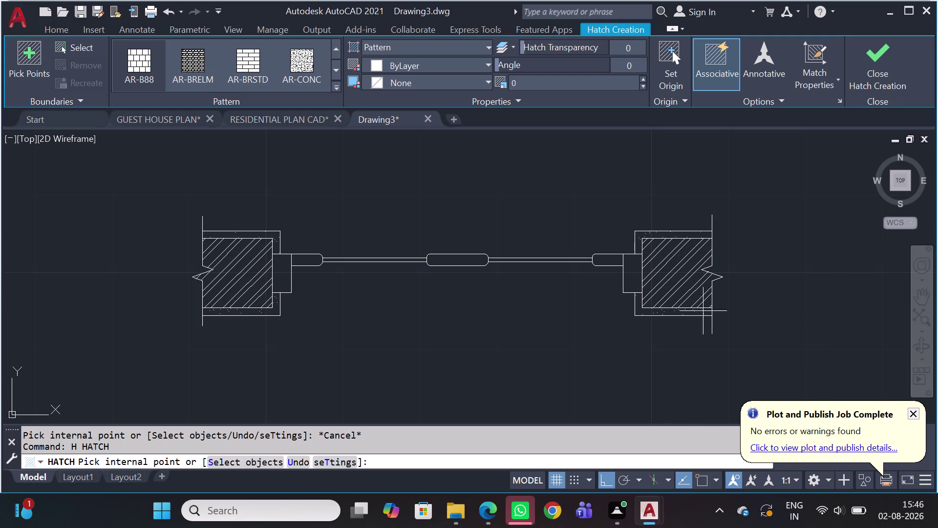
scroll(up, 3)
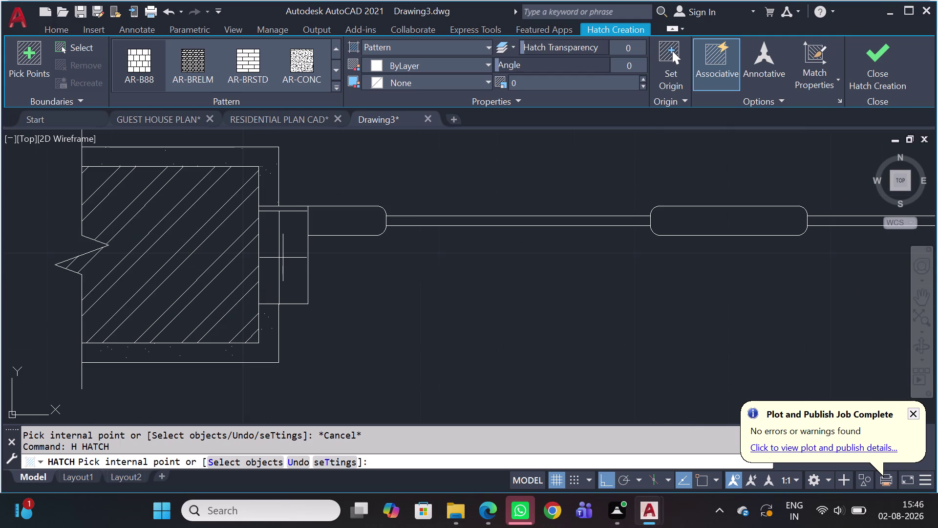
click(283, 257)
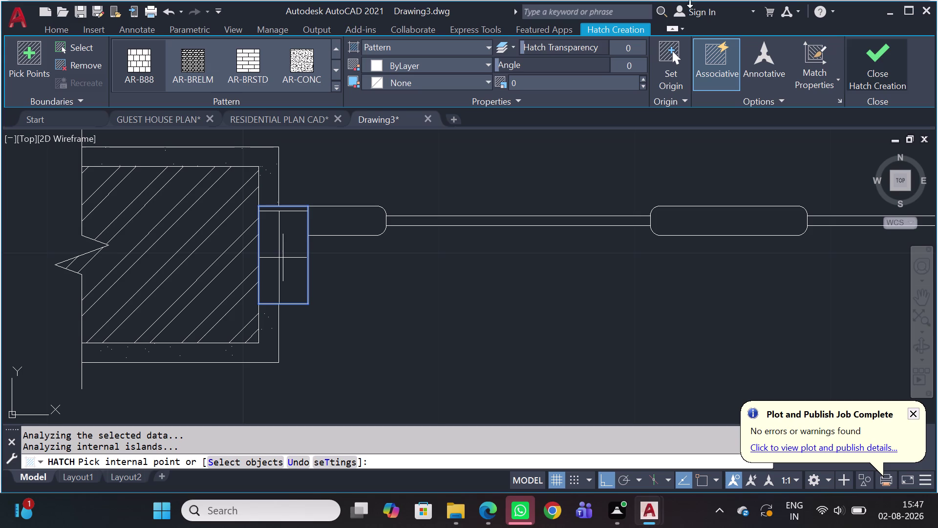
Try editing the Hatch Pattern Scale field, then back out with Esc.
scroll(down, 3)
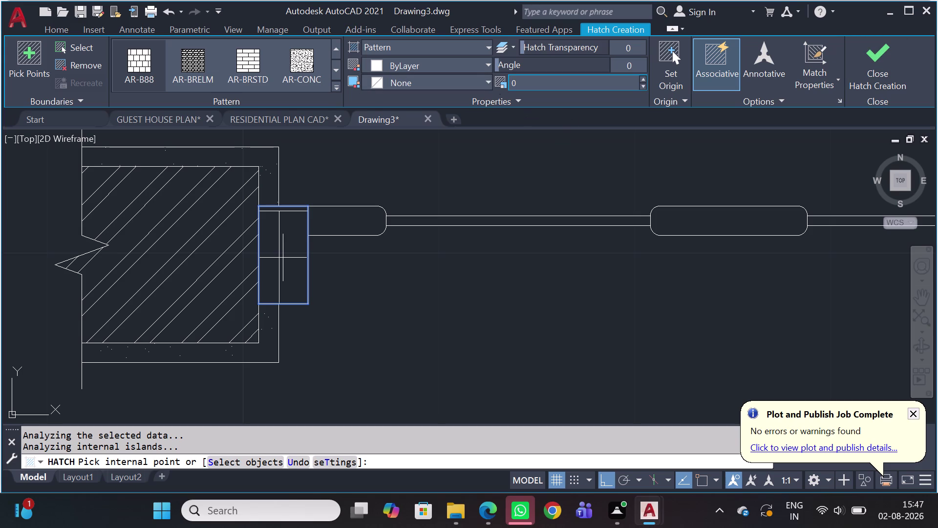
scroll(down, 3)
scroll(down, 3)
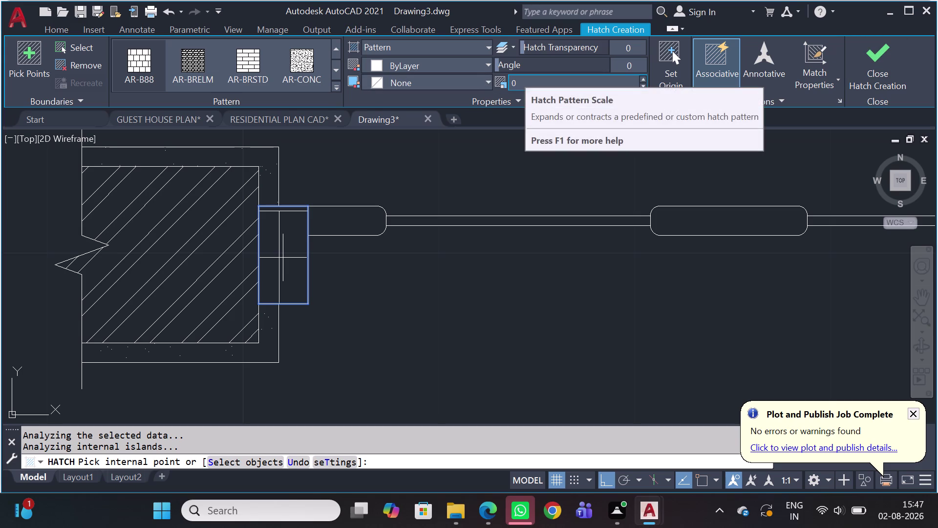
scroll(down, 3)
click(524, 80)
scroll(down, 3)
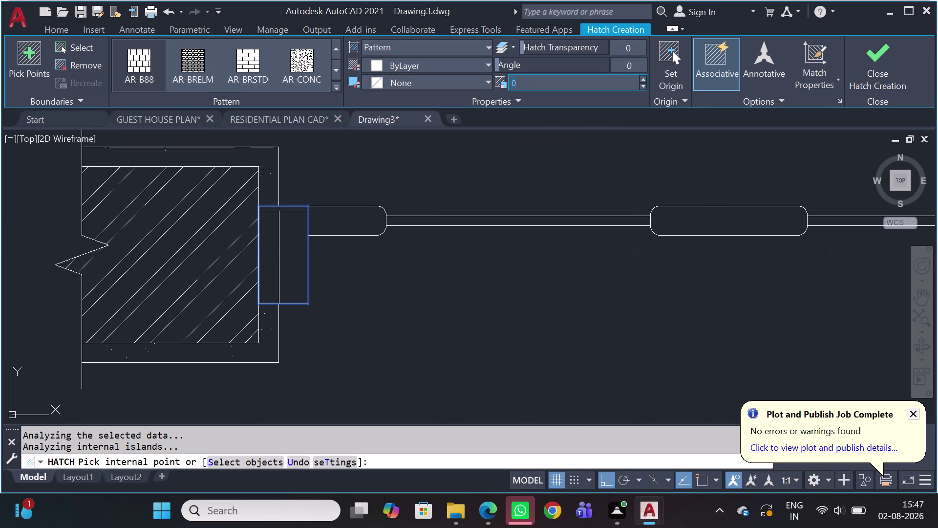
click(521, 79)
click(522, 80)
scroll(down, 3)
key(Escape)
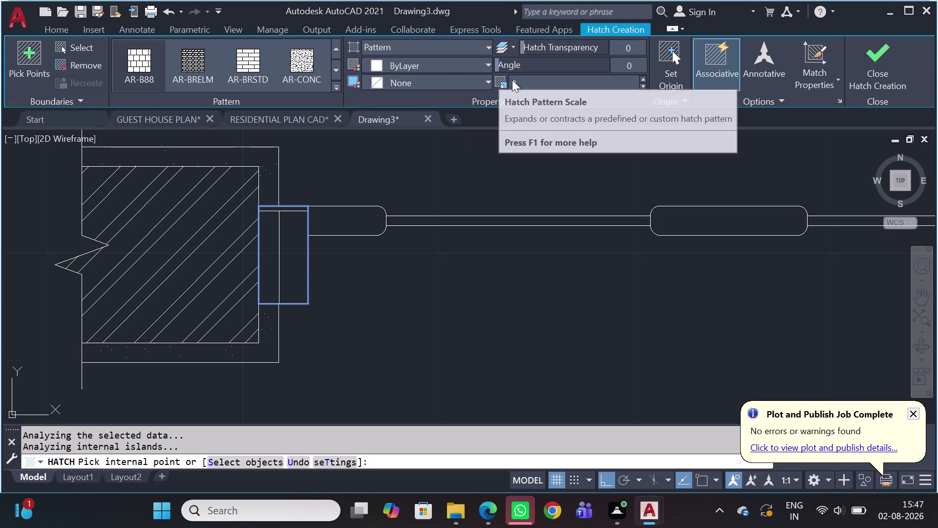
Set the hatch pattern scale to 20.
scroll(down, 3)
scroll(down, 3)
scroll(down, 3)
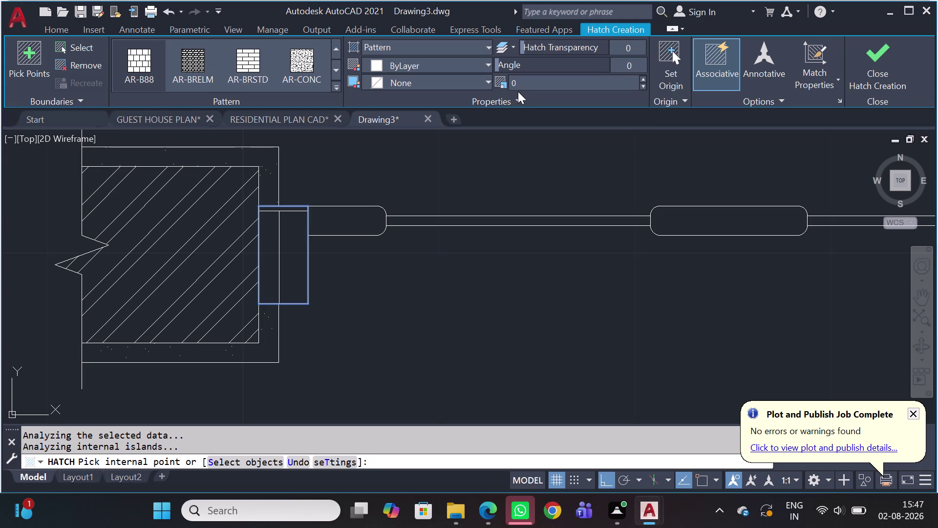
scroll(down, 3)
scroll(down, 3)
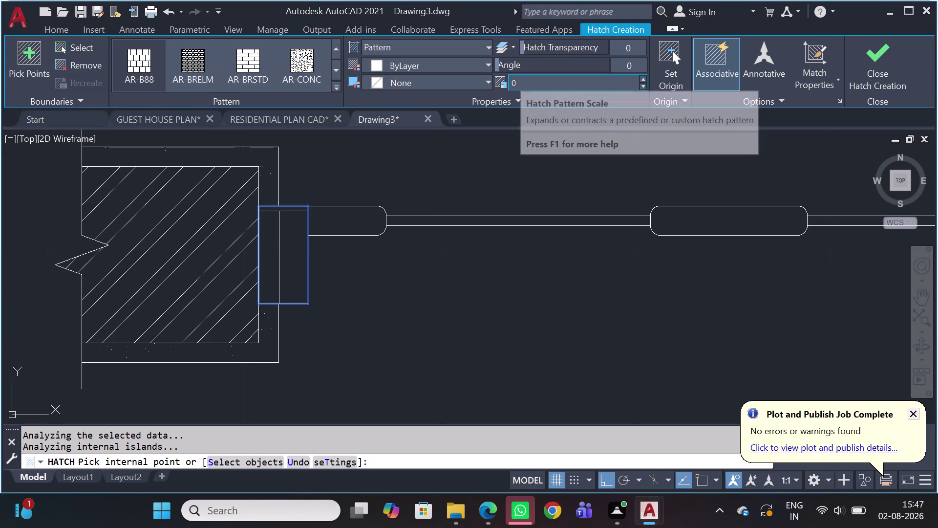
scroll(down, 3)
scroll(down, 3)
scroll(down, 3)
scroll(down, 3)
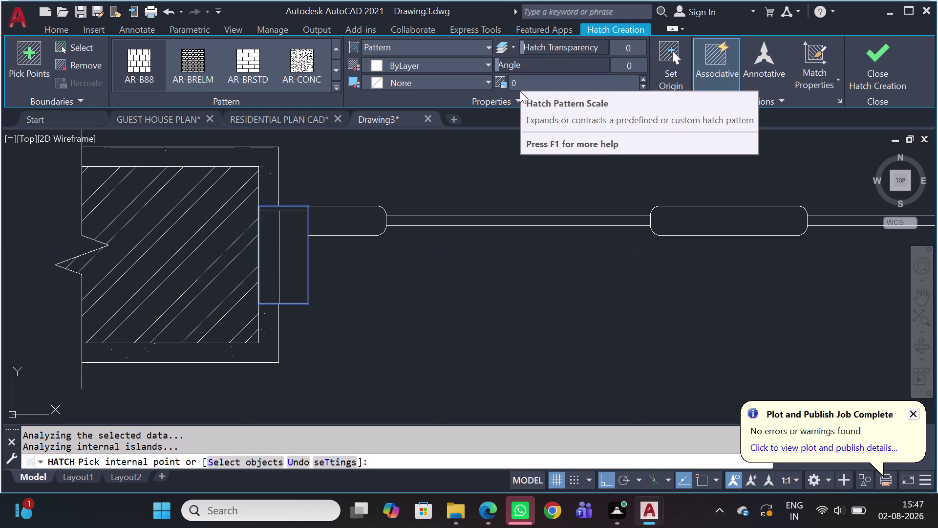
scroll(down, 3)
click(519, 86)
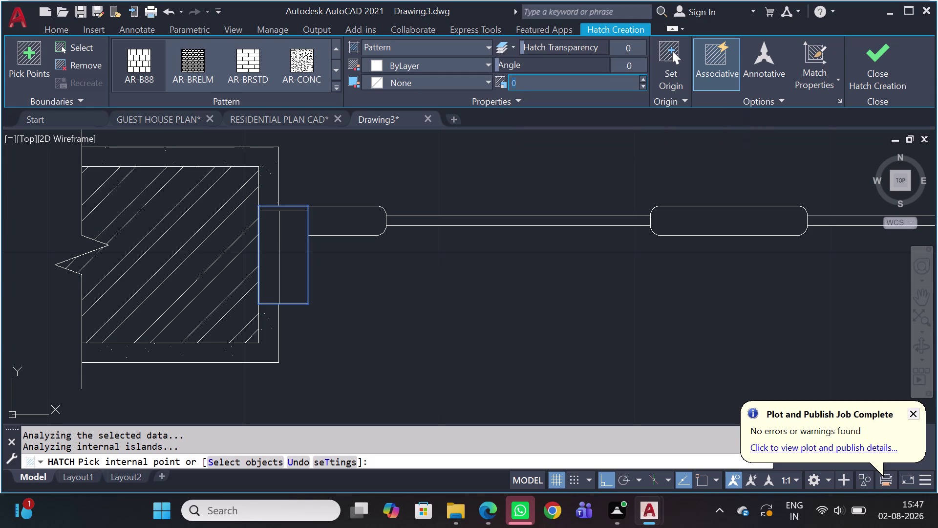
click(520, 86)
text(20)
key(Return)
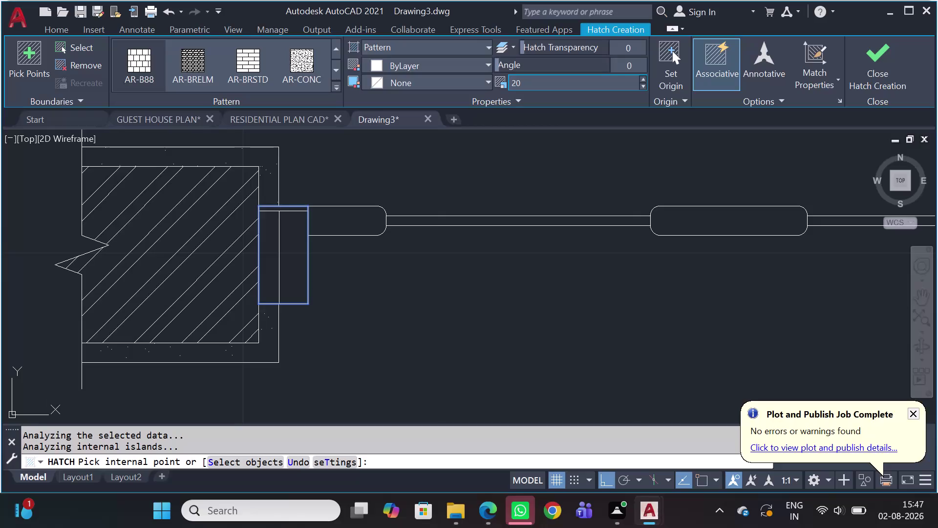
Re-pick the frame member area, inspect the result, and cancel the hatch.
click(521, 81)
scroll(down, 3)
scroll(down, 3)
click(284, 244)
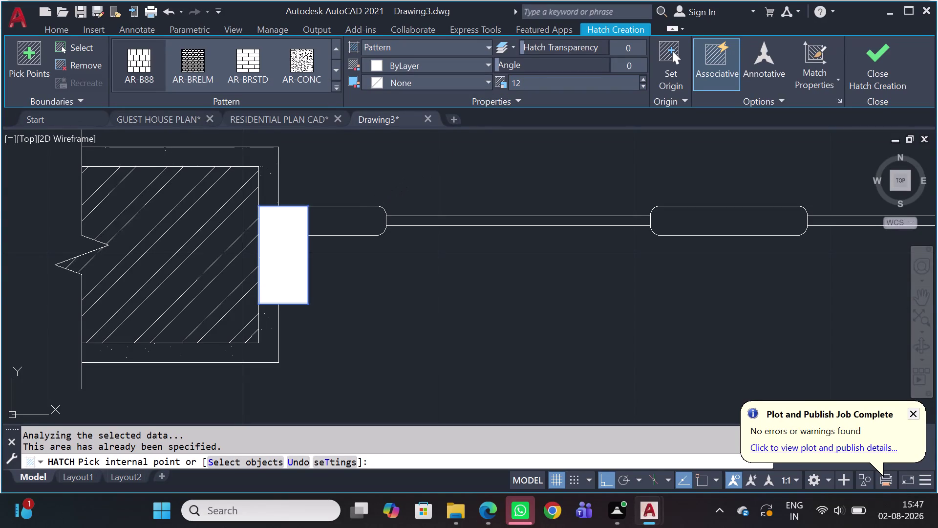
scroll(down, 3)
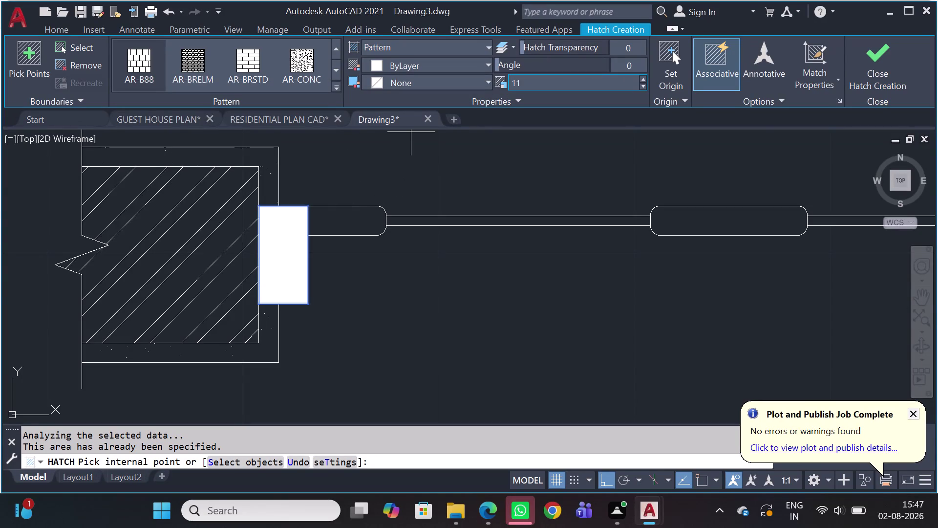
scroll(down, 3)
scroll(up, 3)
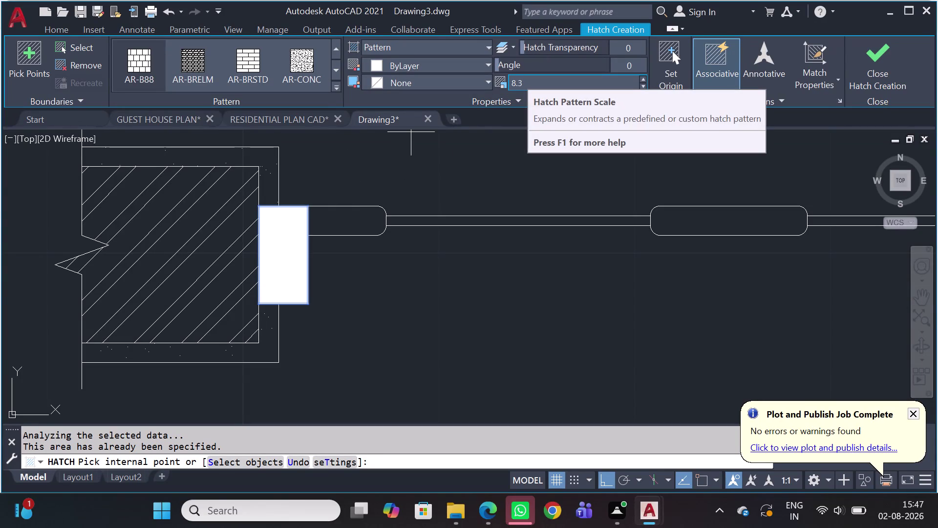
scroll(up, 3)
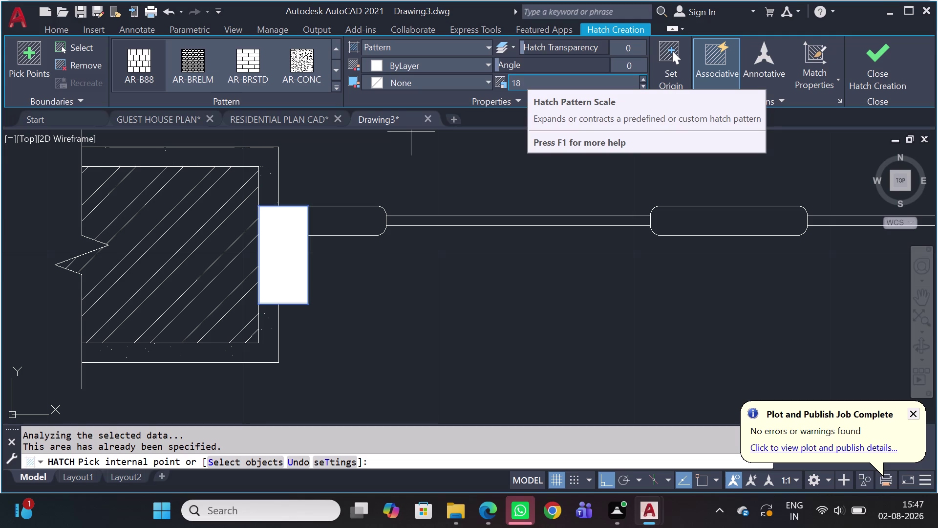
scroll(up, 3)
scroll(down, 3)
scroll(down, 3)
scroll(down, 3)
scroll(down, 3)
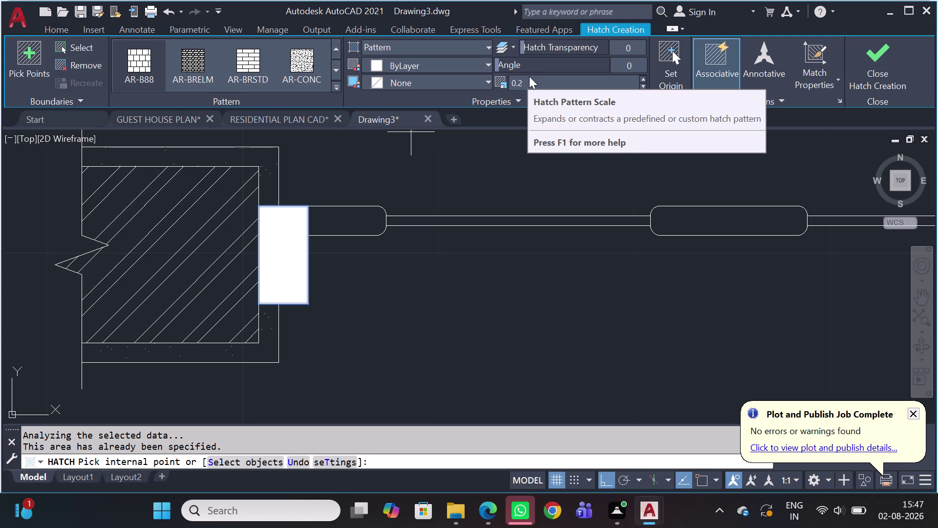
scroll(down, 3)
key(Escape)
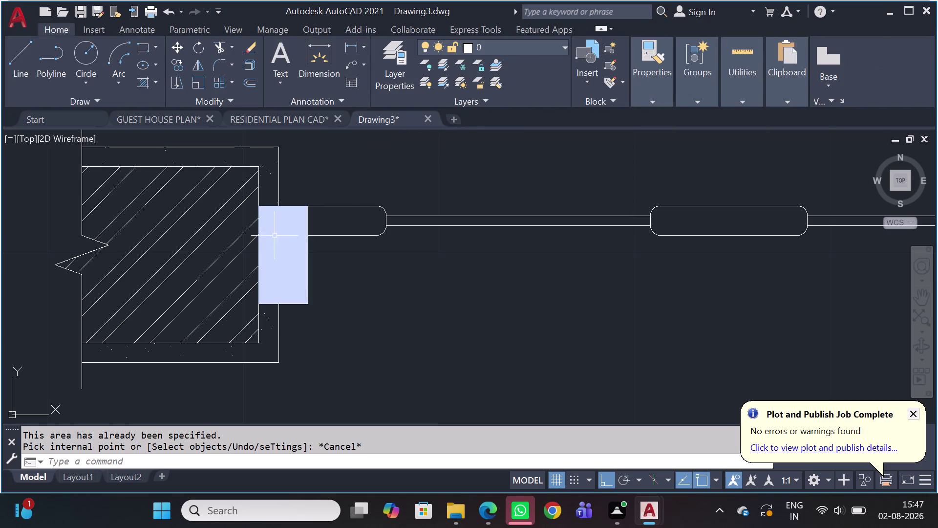
Delete the dense hatch inside the left frame member, then start and cancel a new hatch.
click(274, 236)
key(Delete)
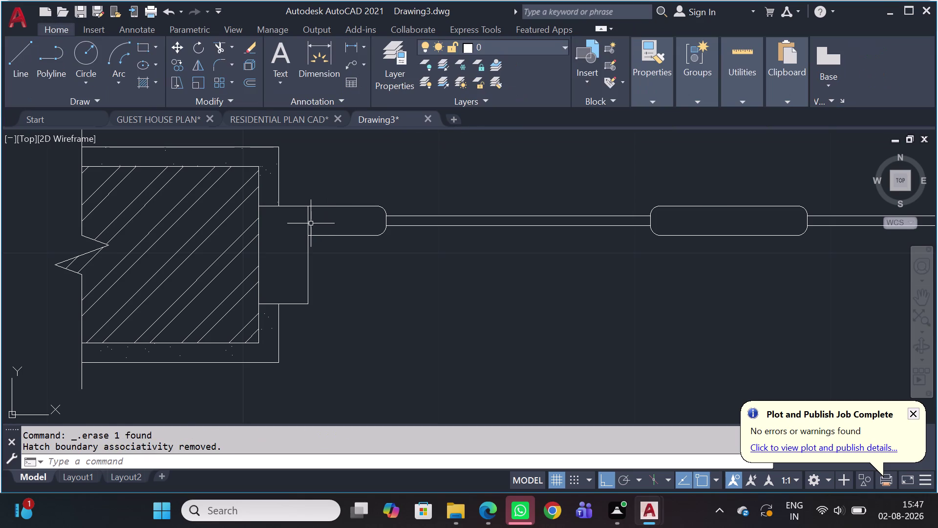
key(h)
key(space)
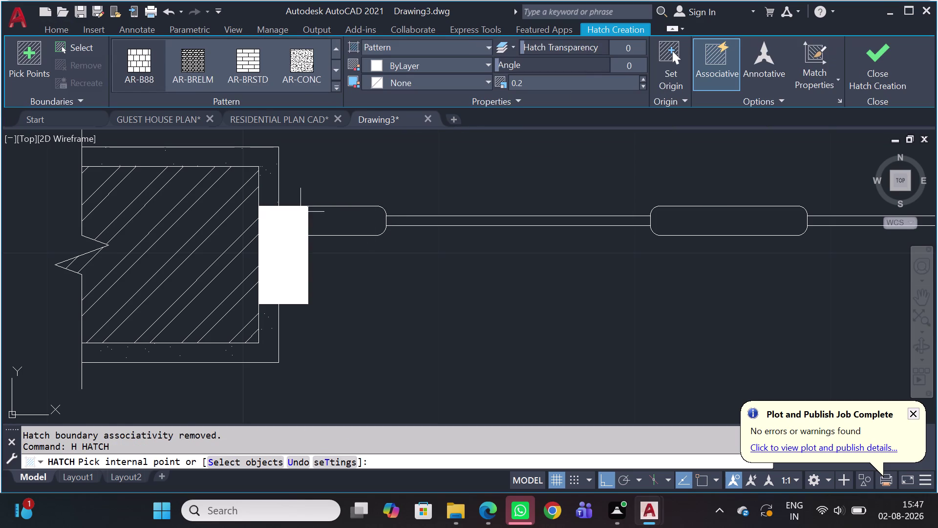
click(143, 53)
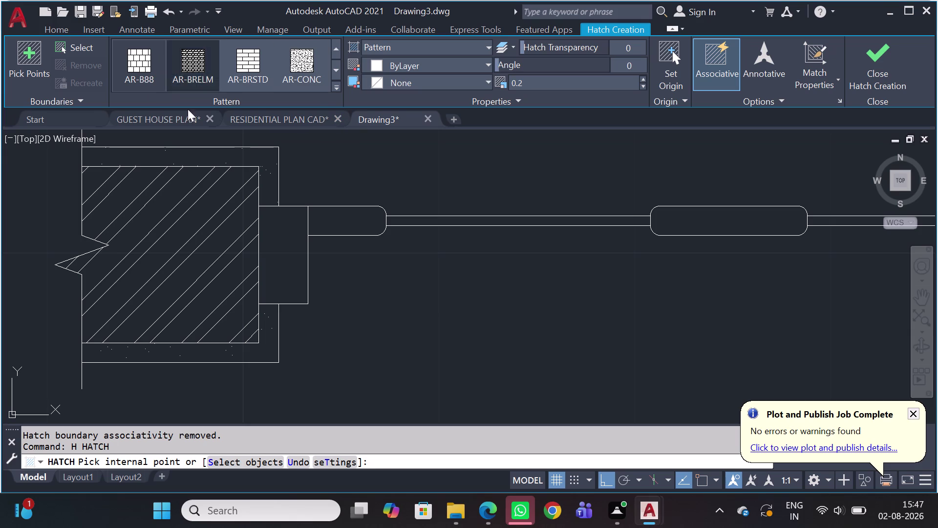
scroll(down, 3)
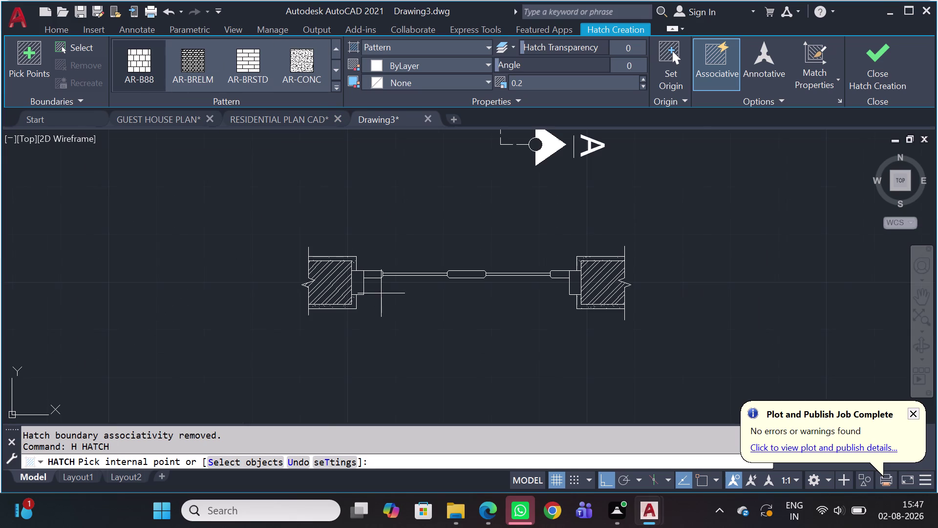
key(Escape)
Draw a small test square with REC below the window plan.
key(r)
key(e)
key(c)
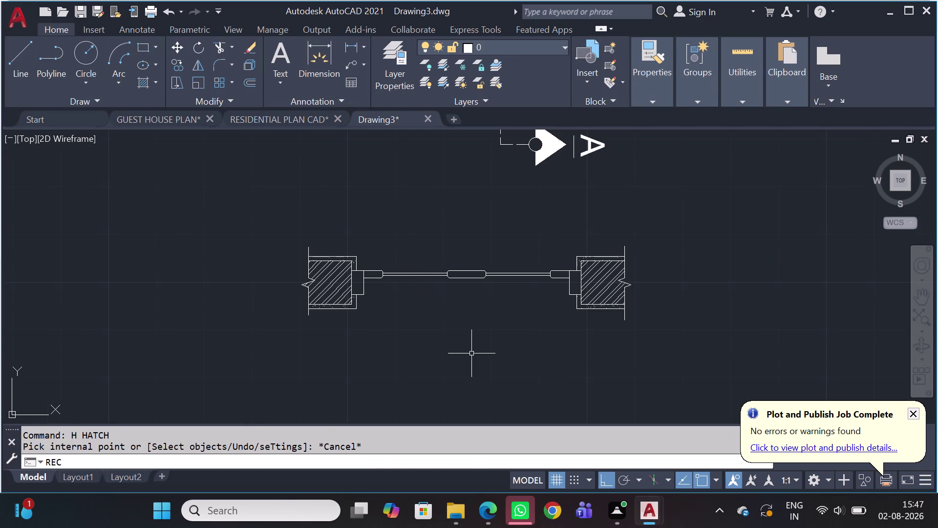
key(space)
click(430, 327)
drag(486, 385, 492, 384)
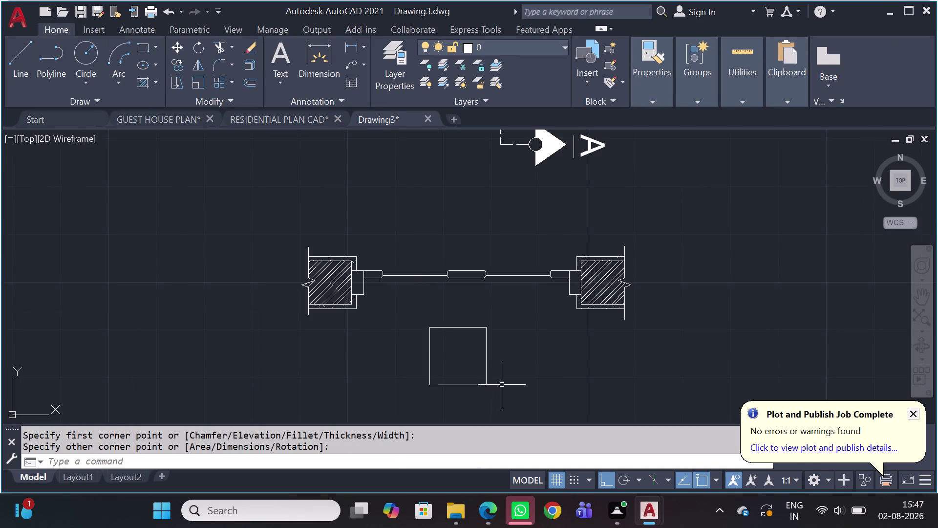
Hatch the inside of the test square, adjusting the pattern scale before exiting.
key(h)
key(space)
click(459, 356)
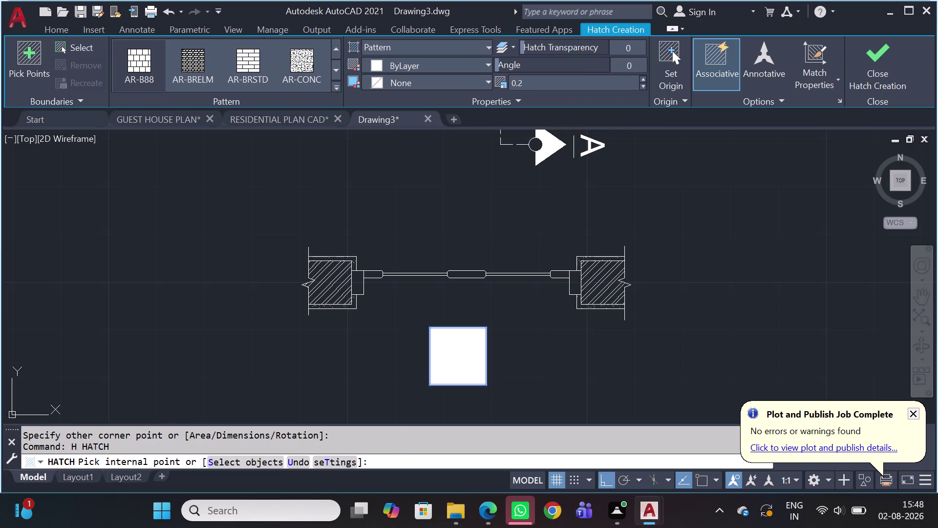
scroll(down, 3)
scroll(down, 3)
scroll(down, 3)
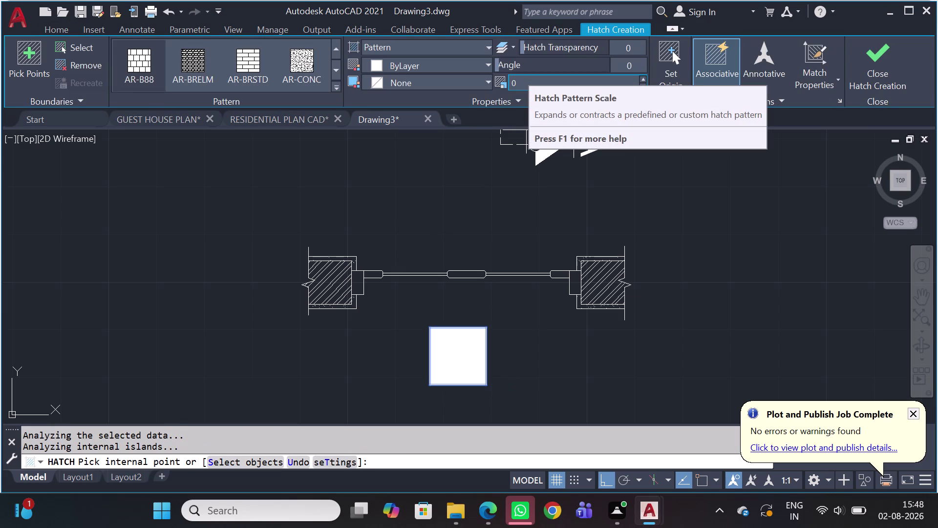
scroll(up, 3)
scroll(up, 3)
scroll(up, 3)
scroll(up, 3)
scroll(up, 3)
scroll(up, 3)
scroll(up, 3)
scroll(up, 3)
scroll(up, 3)
scroll(up, 3)
scroll(up, 3)
scroll(up, 3)
key(Escape)
key(Escape)
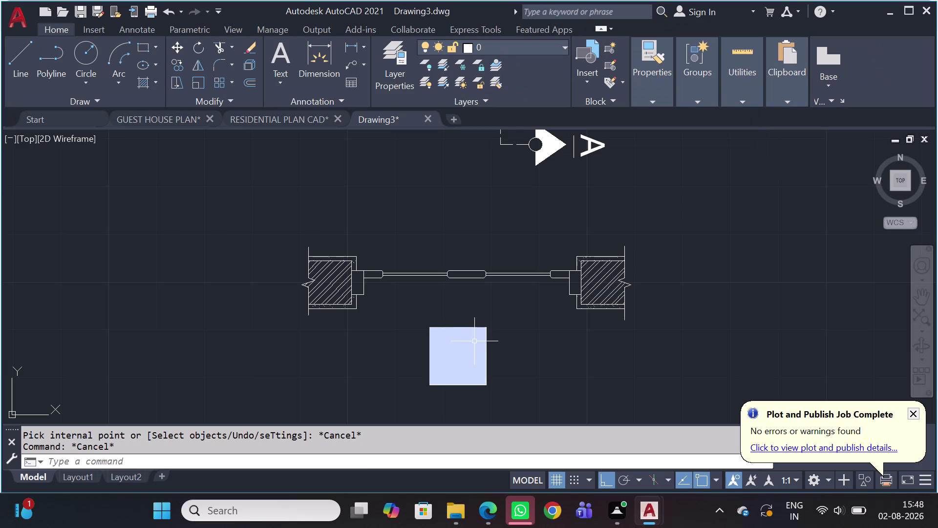
Set the test square's hatch scale to 30.
click(462, 338)
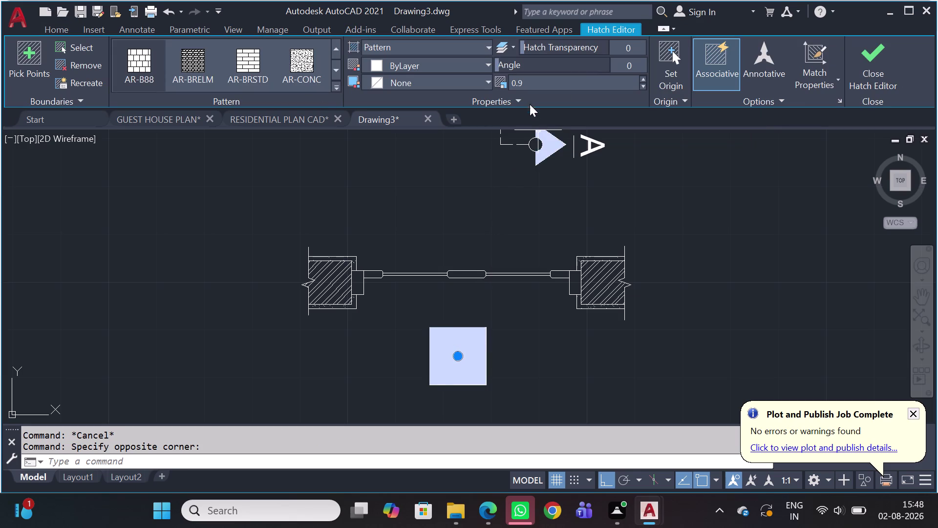
scroll(up, 3)
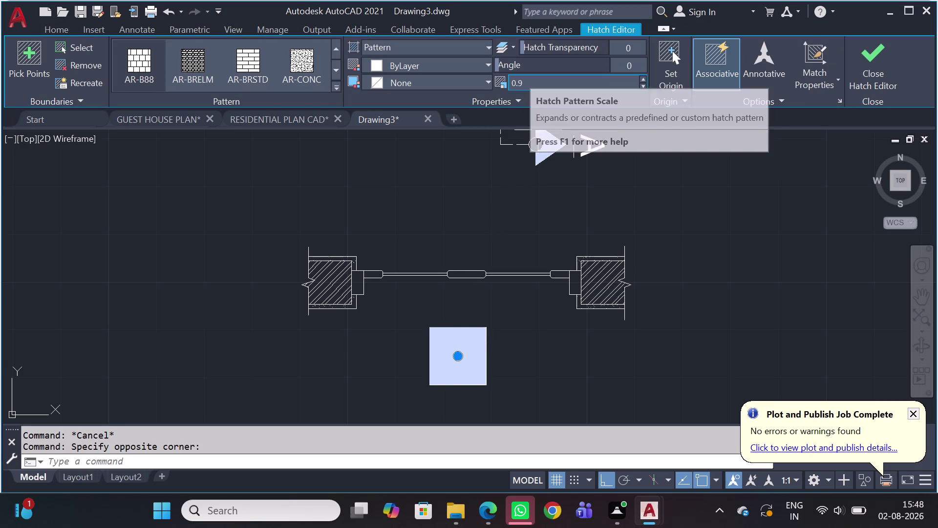
scroll(up, 3)
scroll(up, 3)
scroll(up, 3)
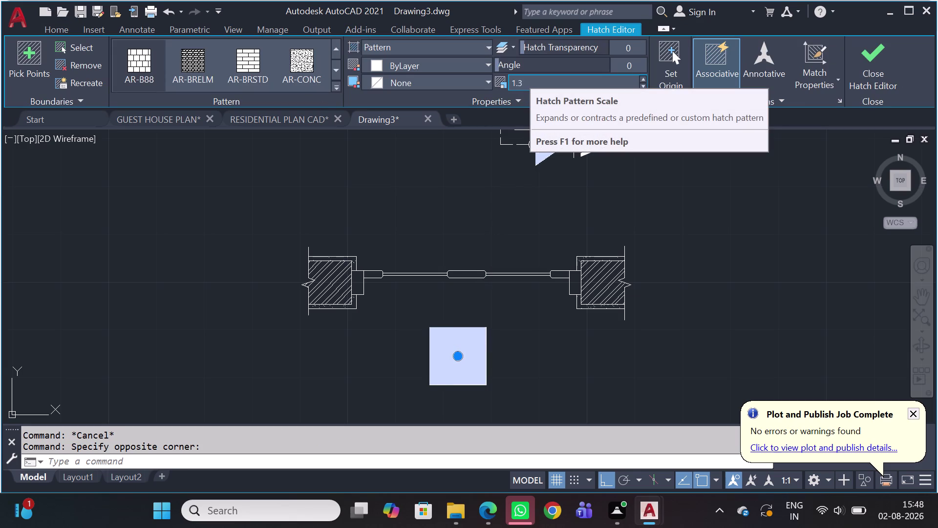
scroll(up, 3)
scroll(up, 3)
scroll(up, 3)
scroll(up, 3)
scroll(up, 3)
scroll(up, 3)
scroll(up, 3)
scroll(up, 3)
scroll(up, 3)
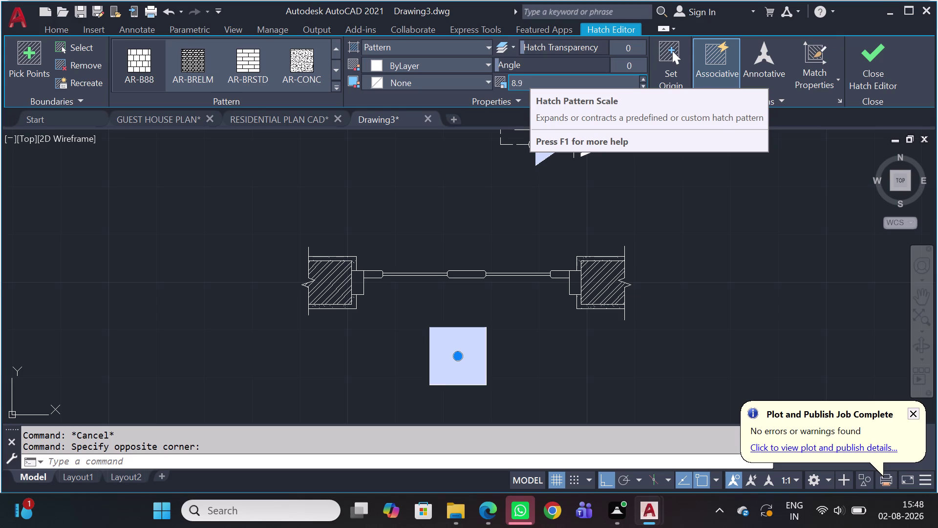
scroll(up, 3)
scroll(up, 3)
click(522, 78)
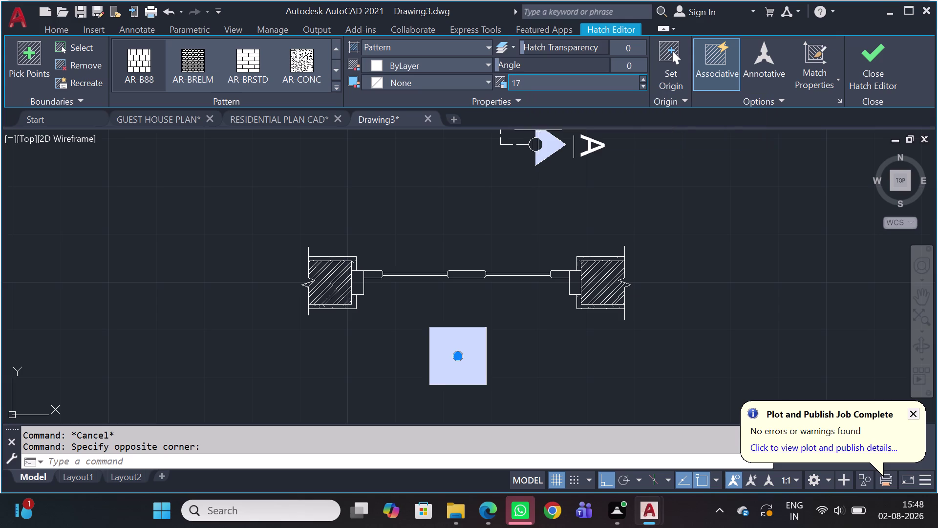
click(522, 77)
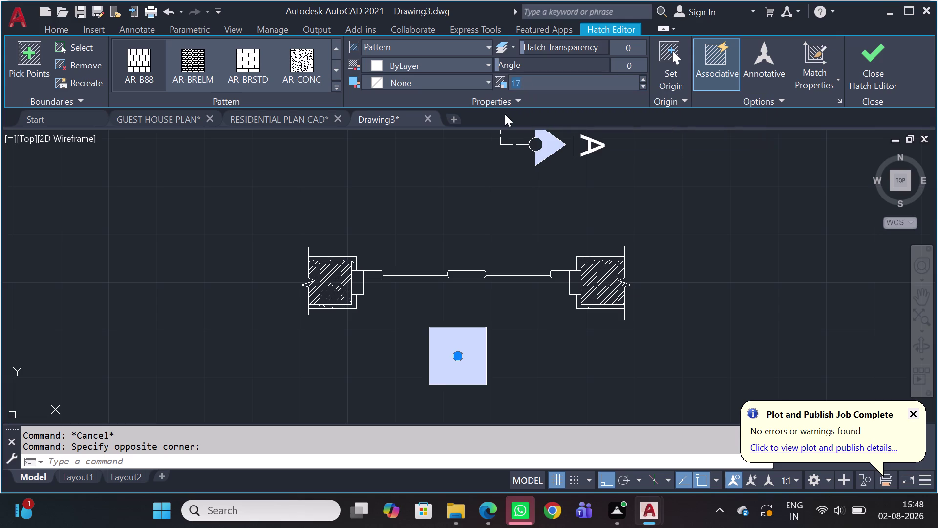
text(30)
key(Return)
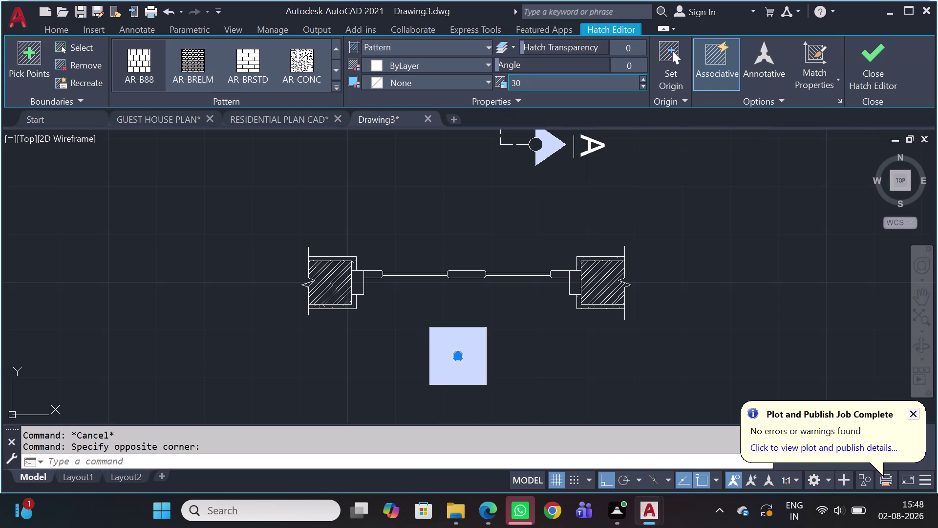
Delete the trial hatch from the square, leaving only its outline.
key(Escape)
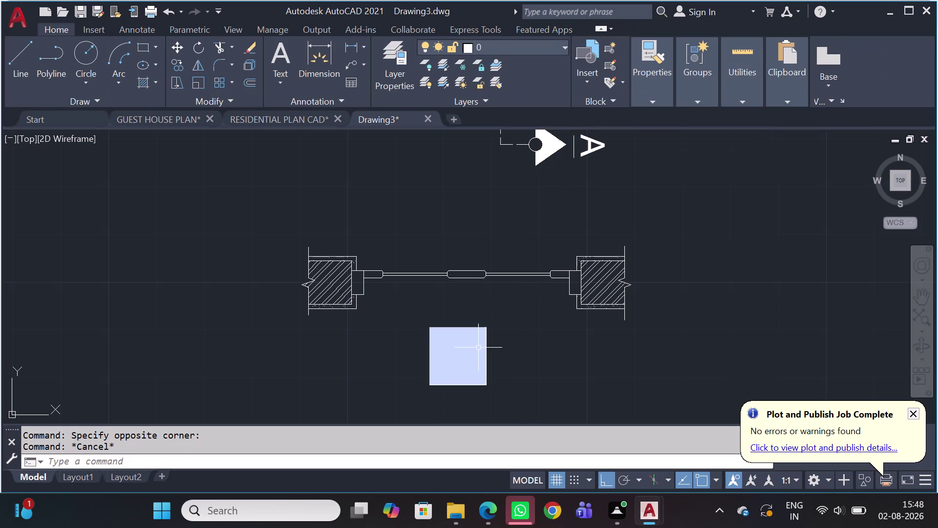
click(476, 352)
click(455, 357)
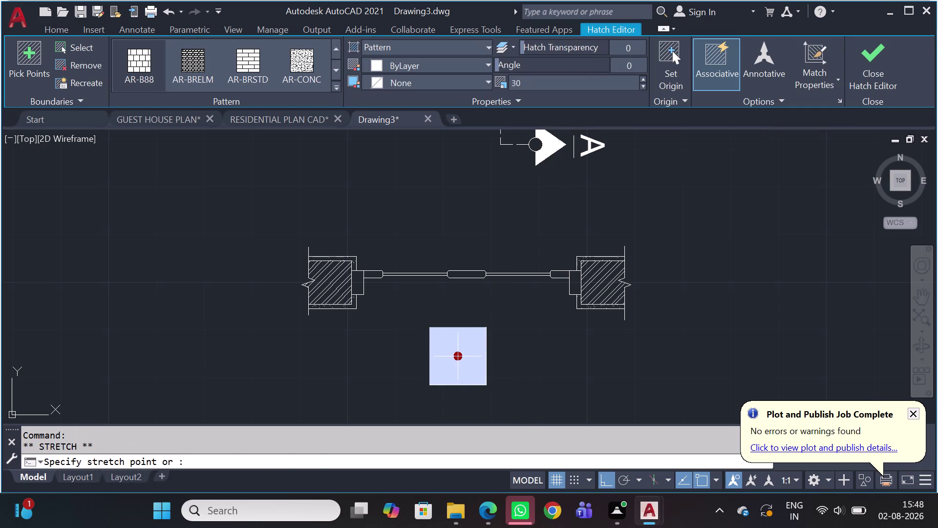
key(Escape)
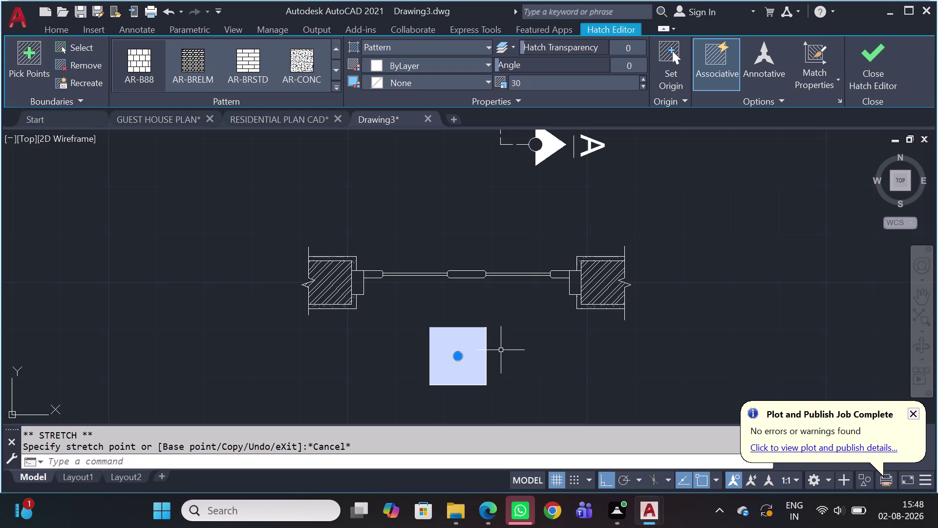
key(Delete)
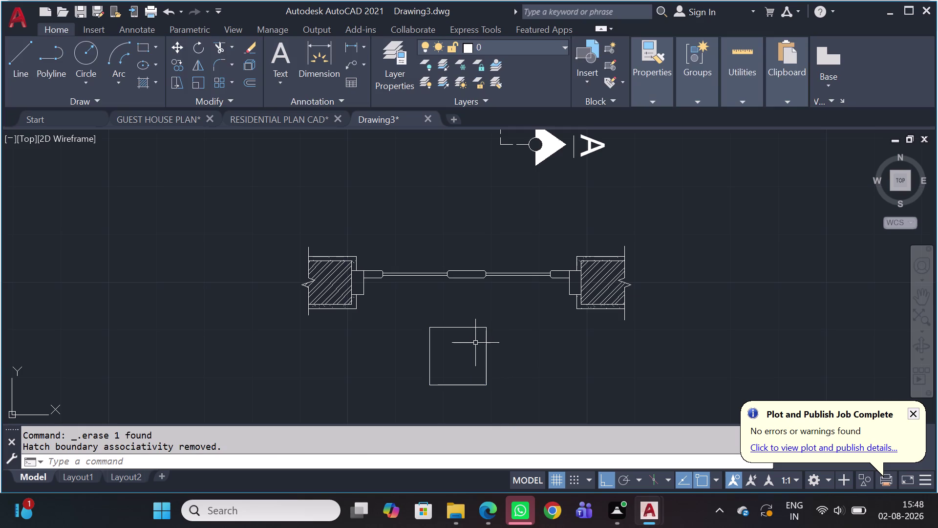
text(H)
key(space)
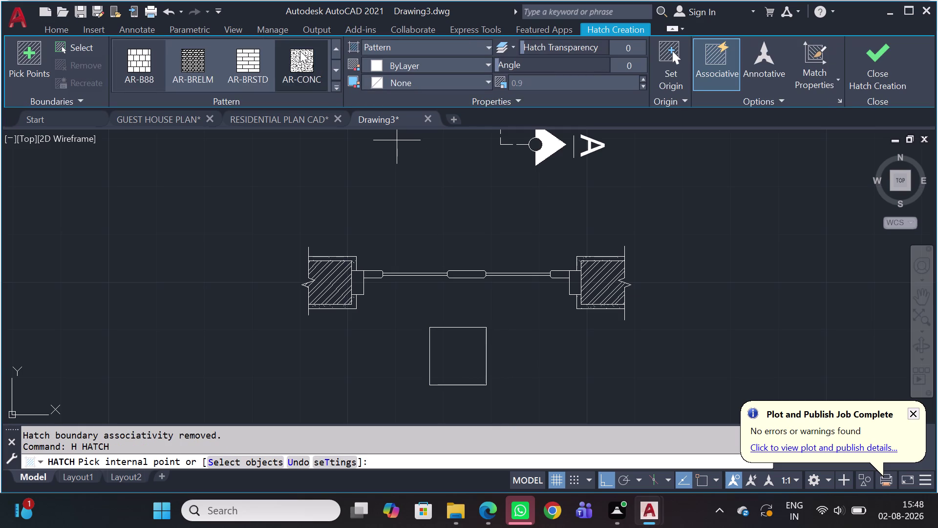
click(300, 63)
click(459, 356)
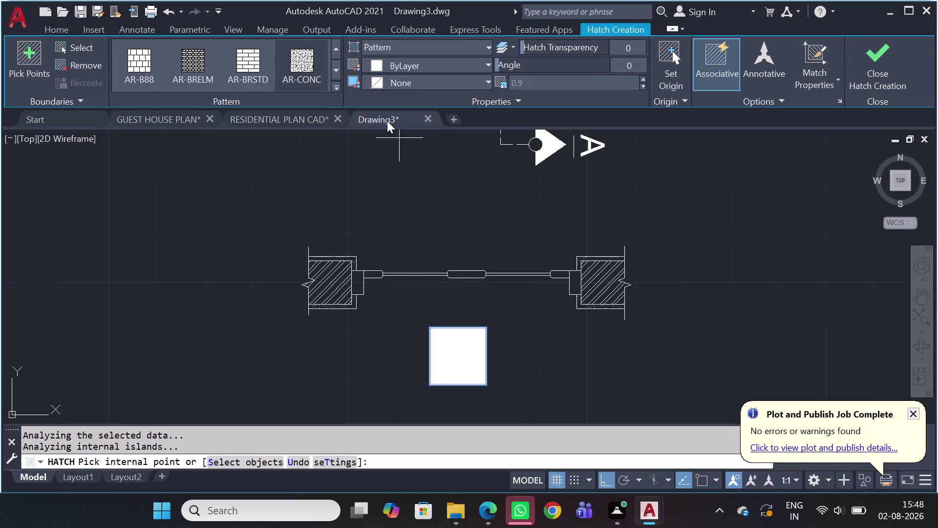
scroll(down, 3)
scroll(down, 3)
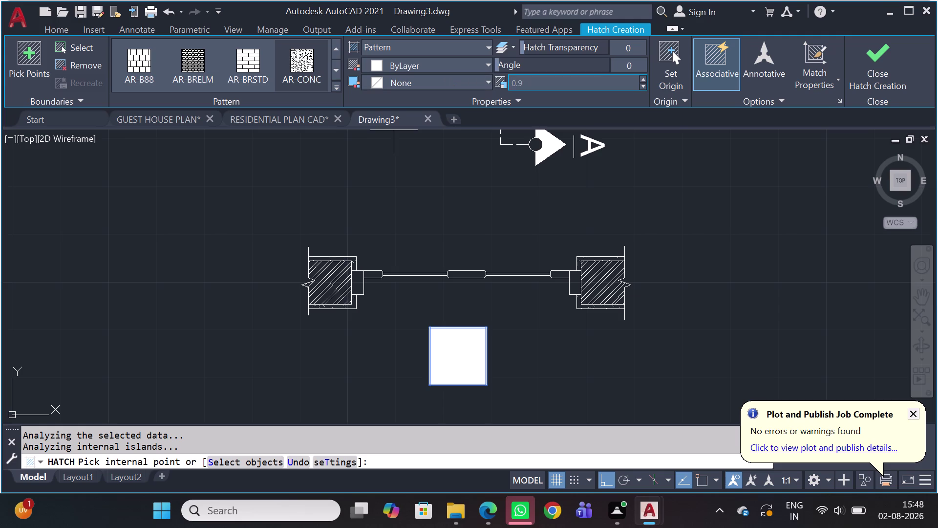
scroll(down, 3)
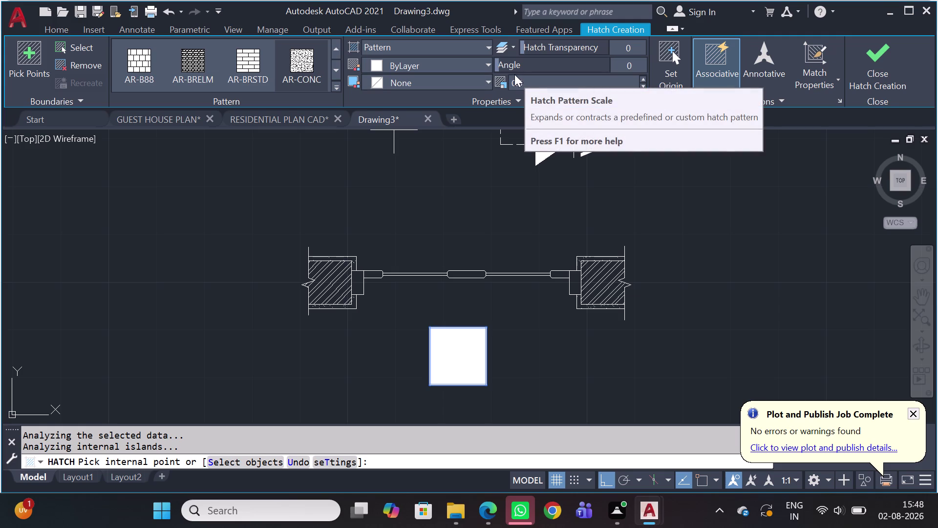
scroll(down, 3)
key(Escape)
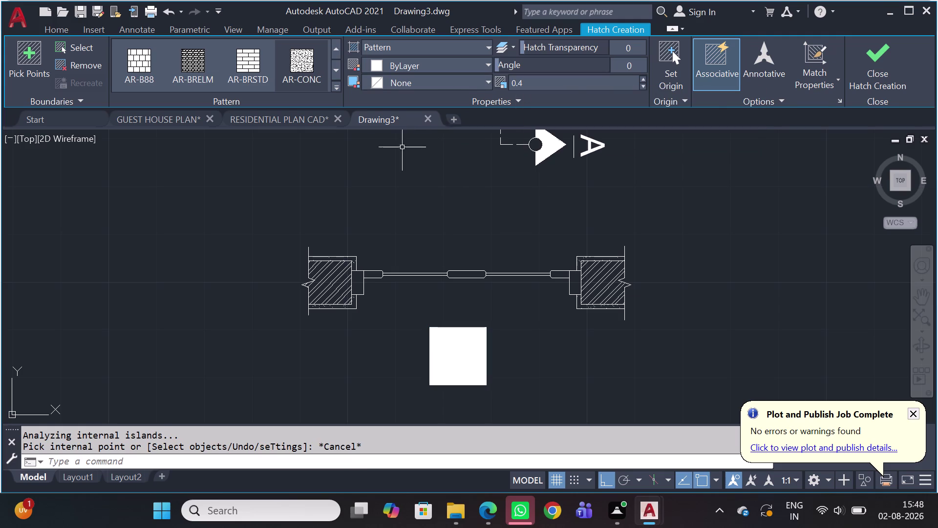
click(344, 284)
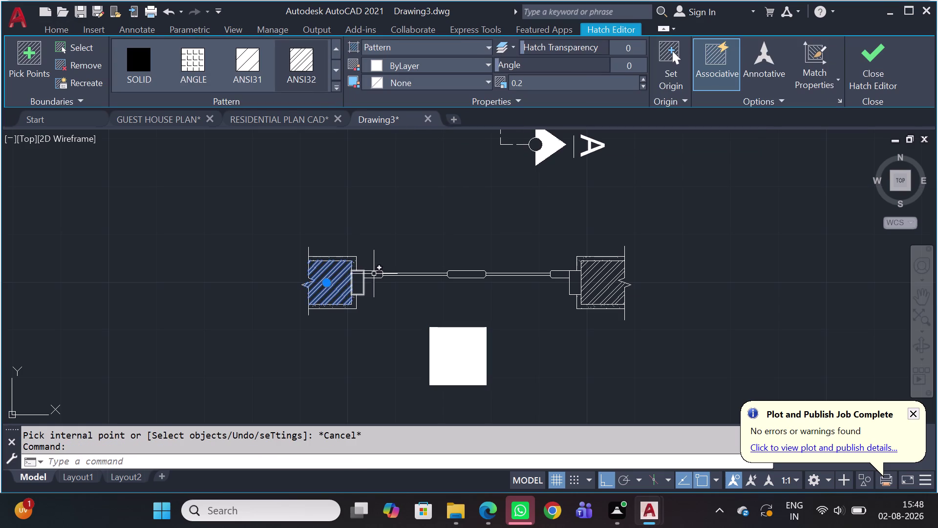
key(Escape)
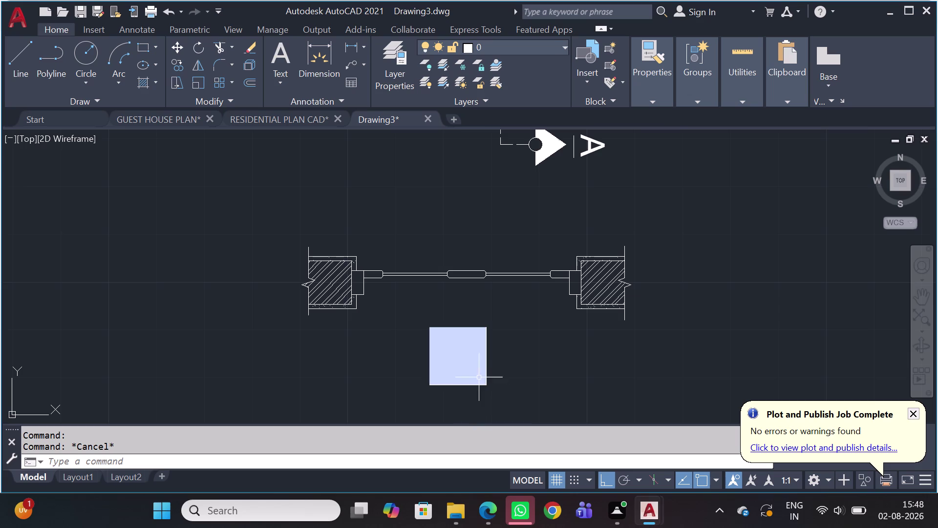
click(465, 368)
key(Delete)
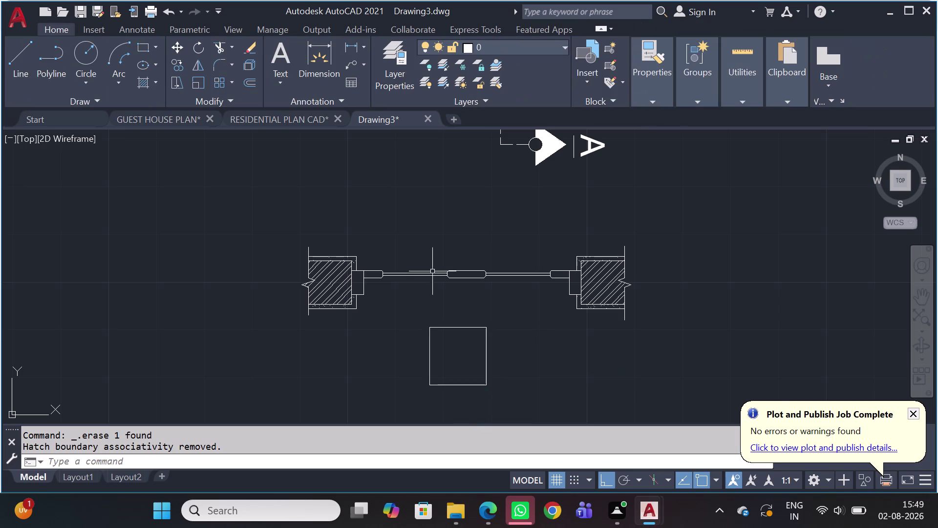
Hatch the test square with the AR-BRELM brick pattern at scale 0.2.
key(h)
key(space)
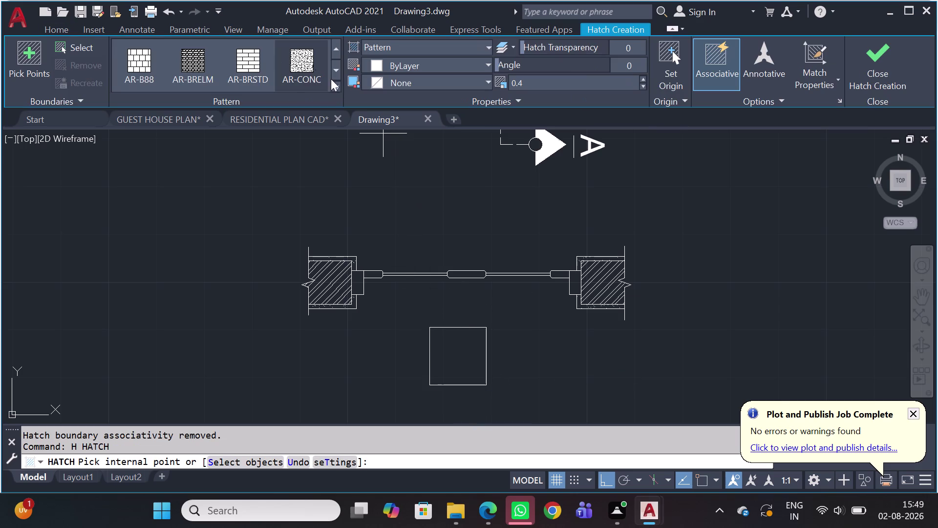
click(139, 48)
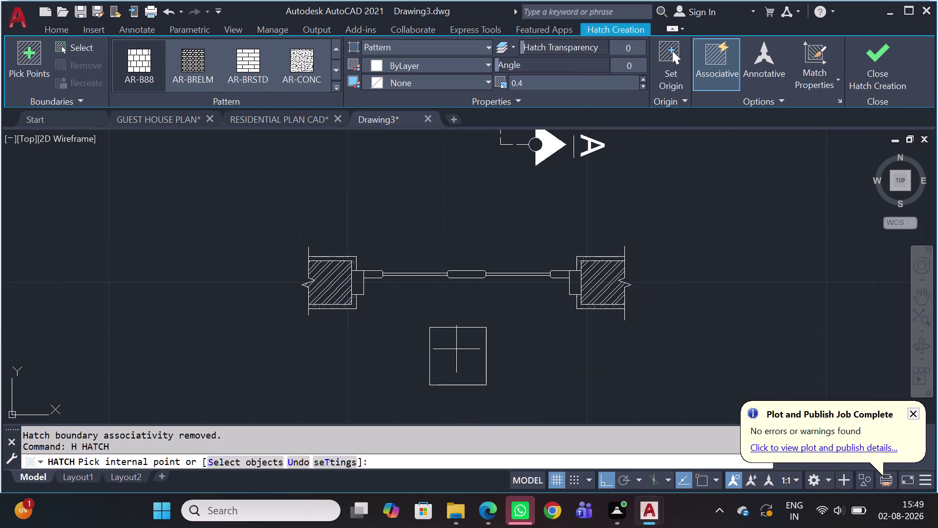
click(467, 349)
click(548, 84)
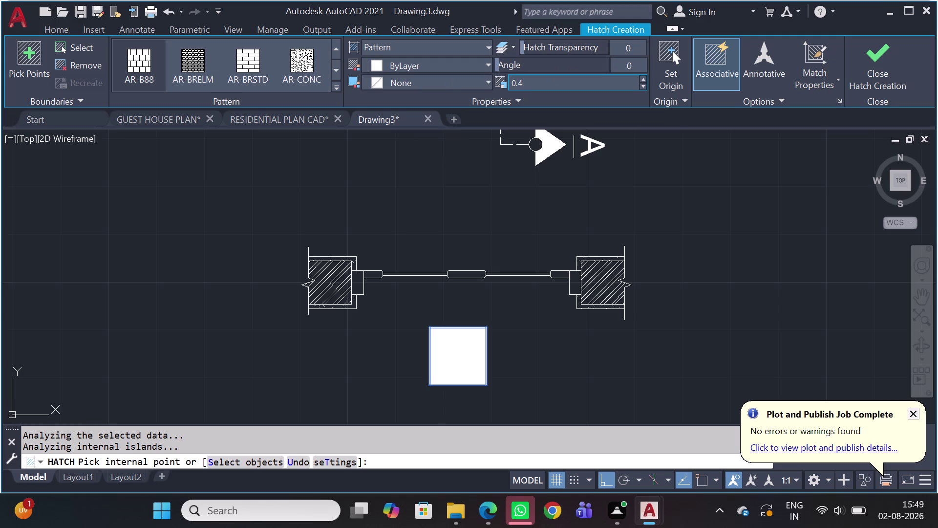
text(0)
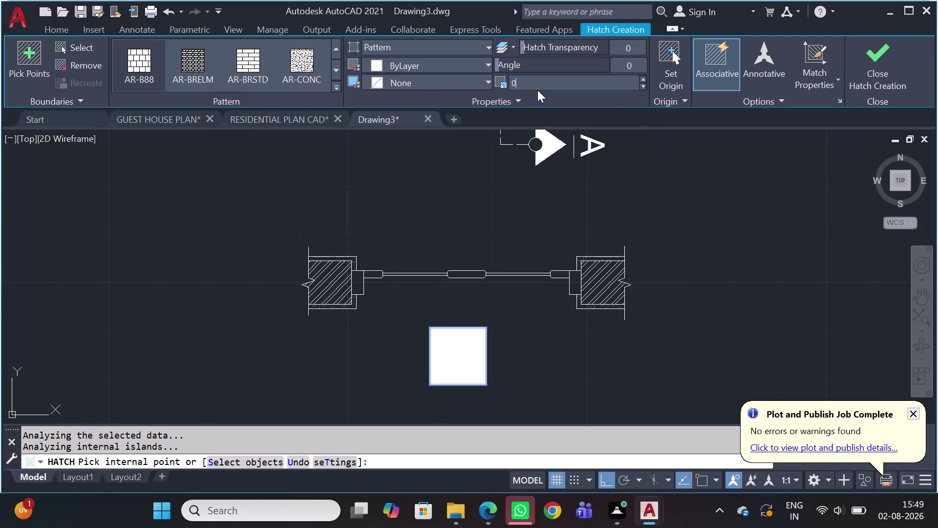
text(.)
key(2)
key(space)
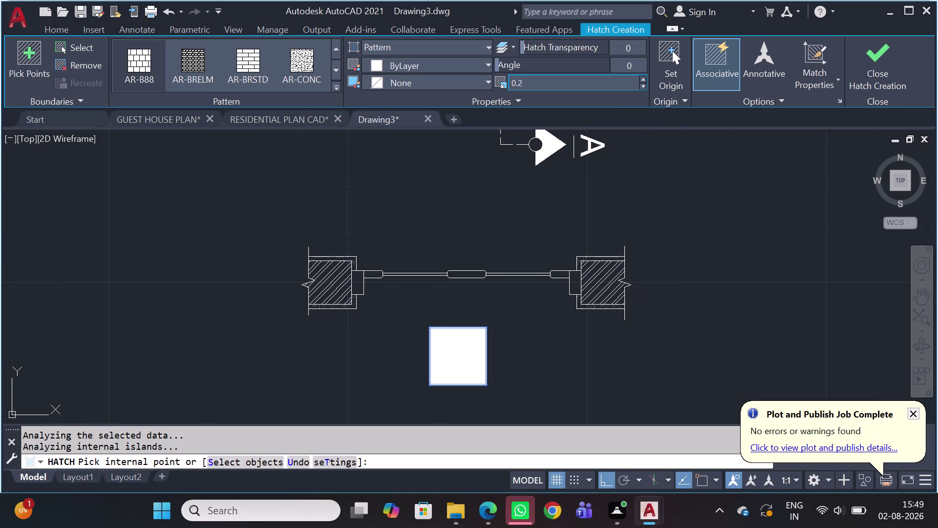
Retype the brick hatch scale value and close hatch creation.
double_click(547, 86)
click(548, 85)
key(BackSpace)
key(BackSpace)
key(BackSpace)
key(BackSpace)
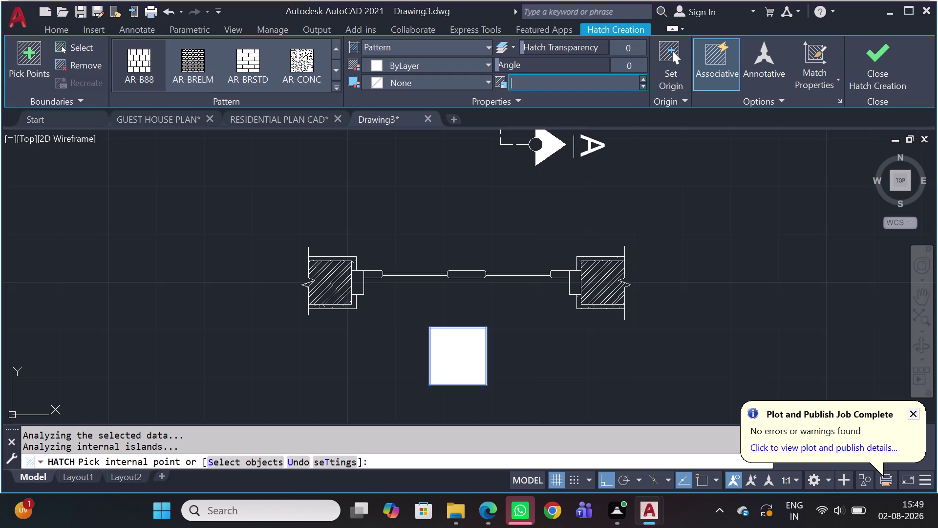
key(2)
key(BackSpace)
text(0,)
key(BackSpace)
text(.0)
key(2)
key(Return)
scroll(down, 3)
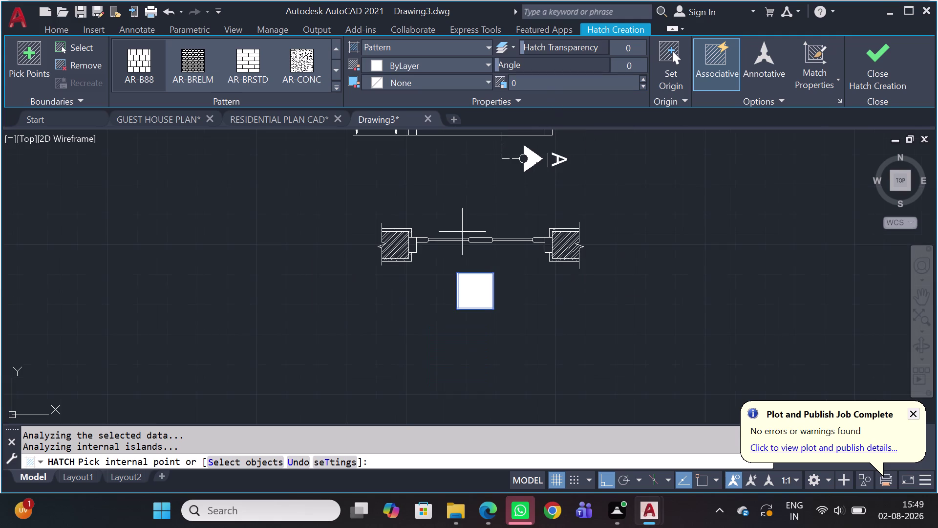
key(Escape)
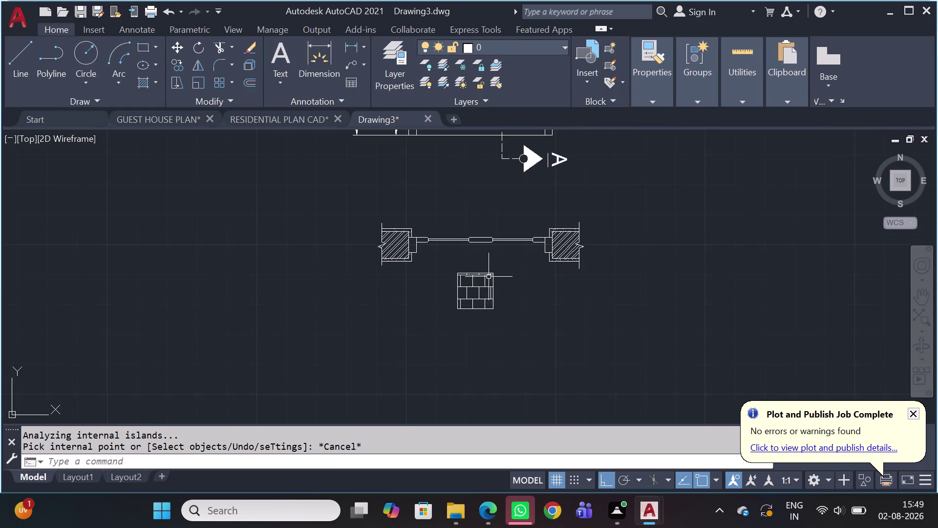
scroll(up, 3)
scroll(up, 3)
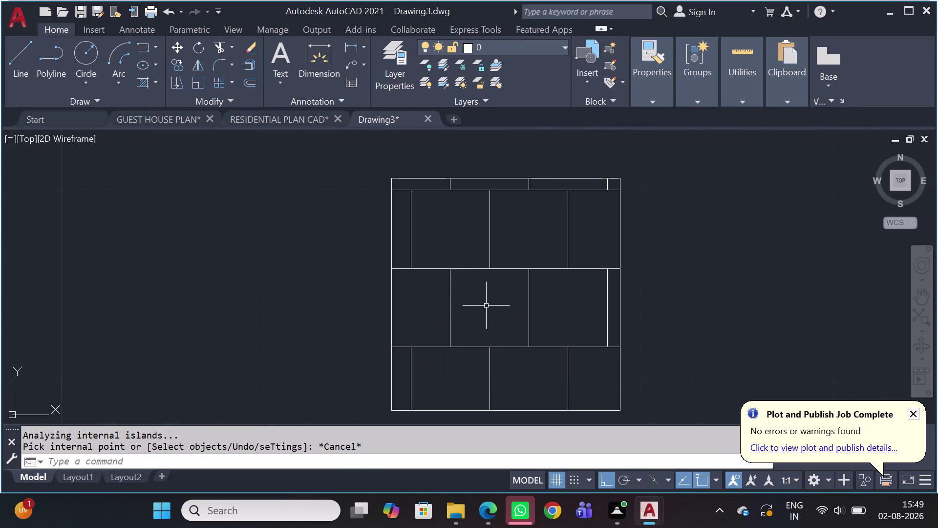
Hatch the small frame piece beside the left wall, adjusting the pattern scale.
scroll(down, 3)
key(h)
key(space)
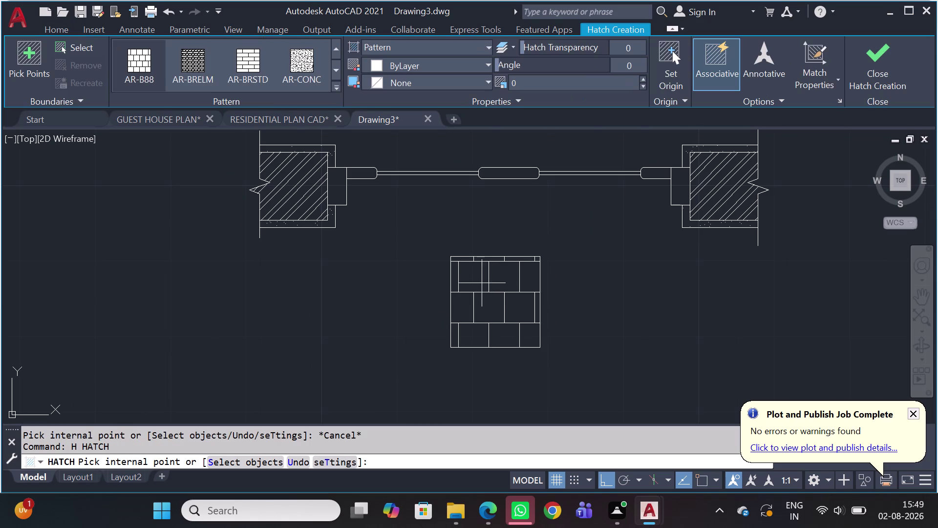
click(336, 183)
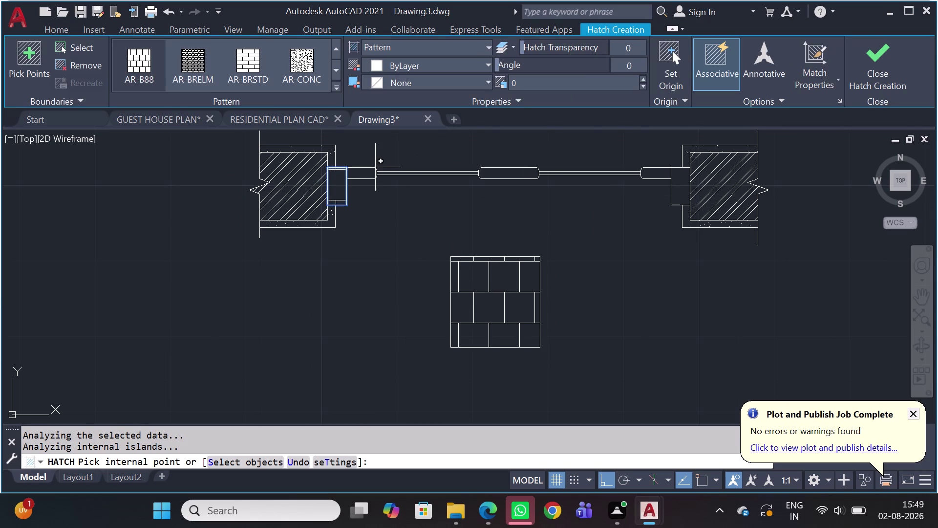
scroll(down, 3)
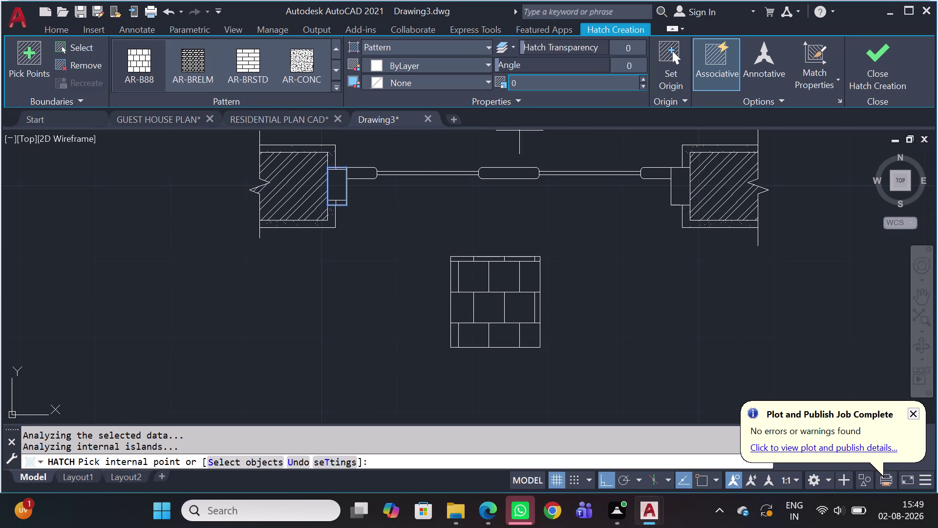
scroll(down, 3)
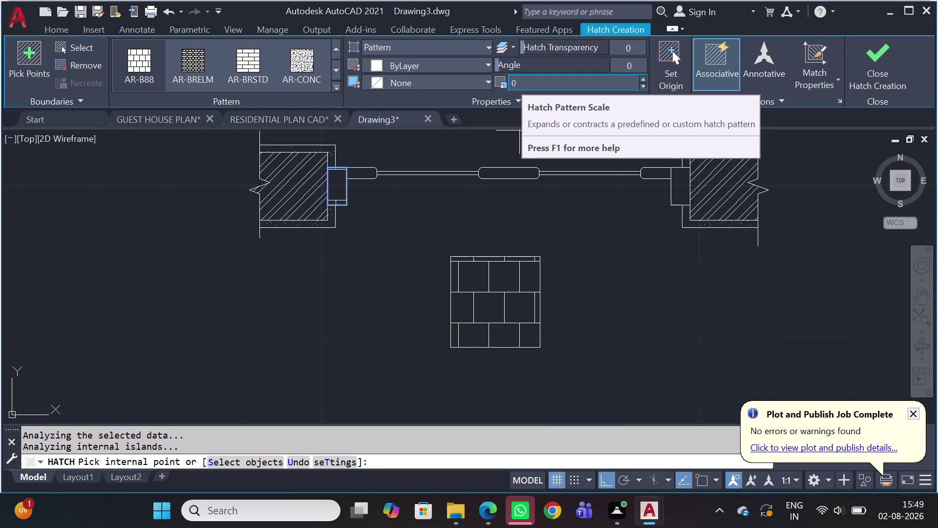
text(0.)
key(period)
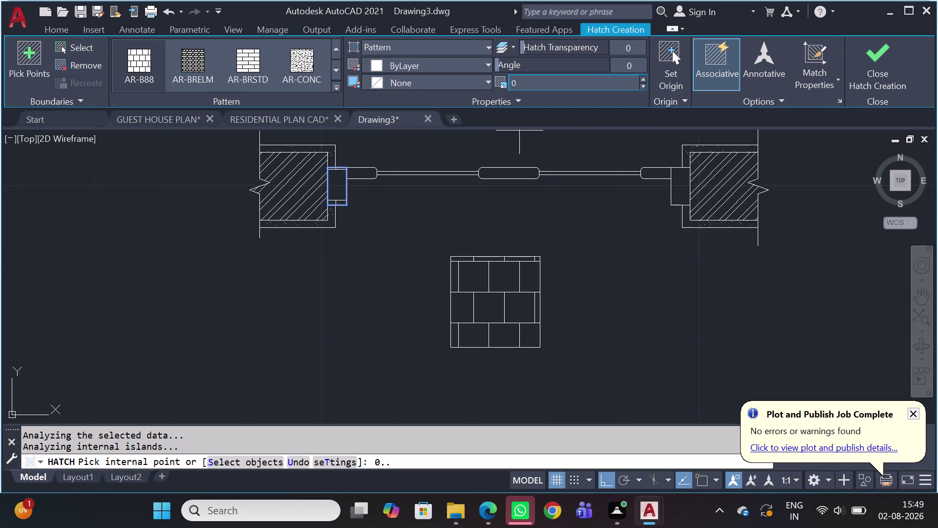
click(529, 88)
text(0.)
text(20)
key(Return)
click(539, 78)
key(0)
key(Return)
key(Return)
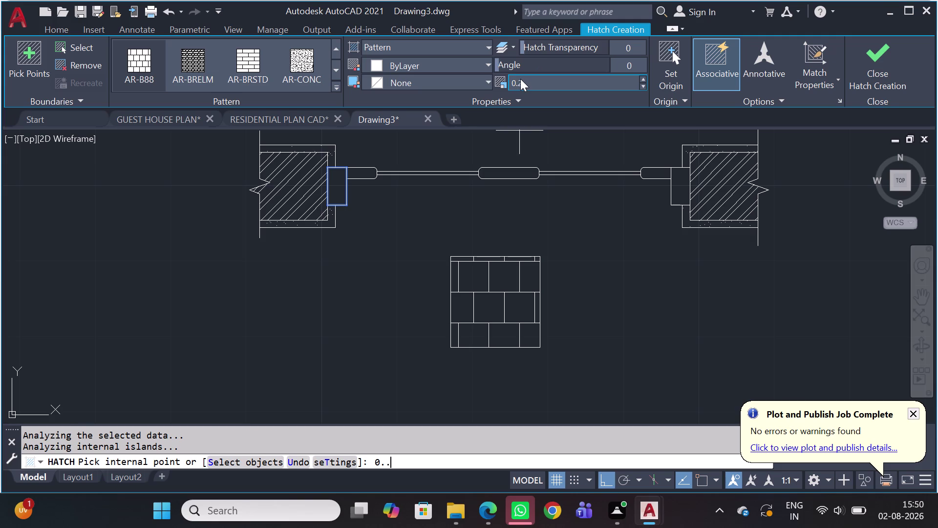
Exit the hatch editor and select the brick sample square's hatch.
key(Escape)
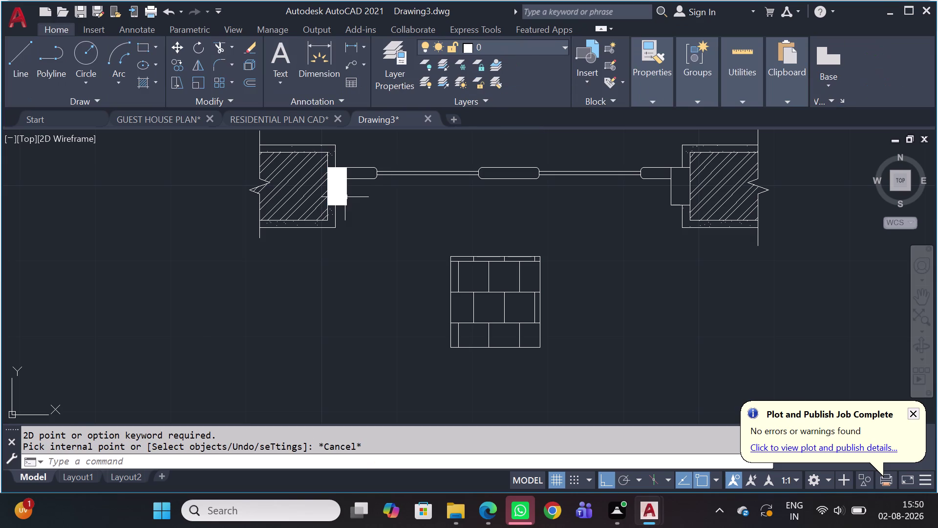
click(333, 188)
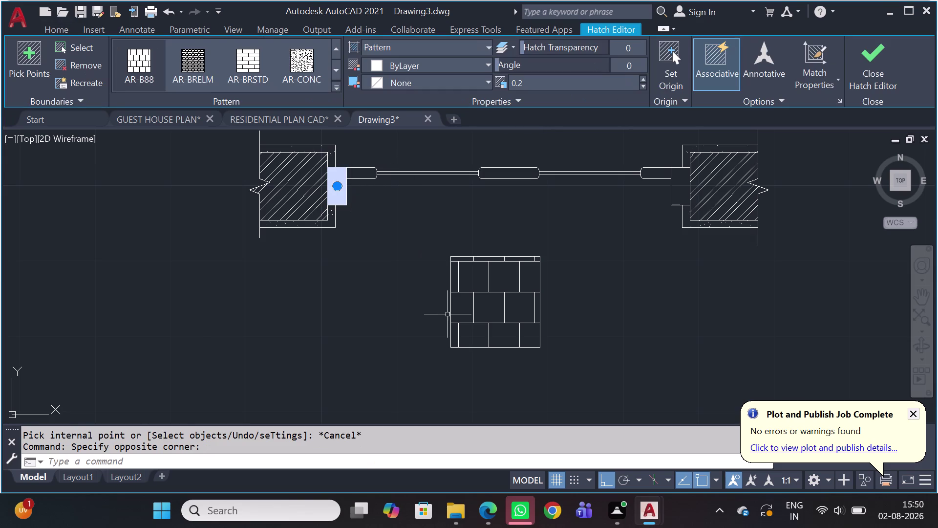
key(Escape)
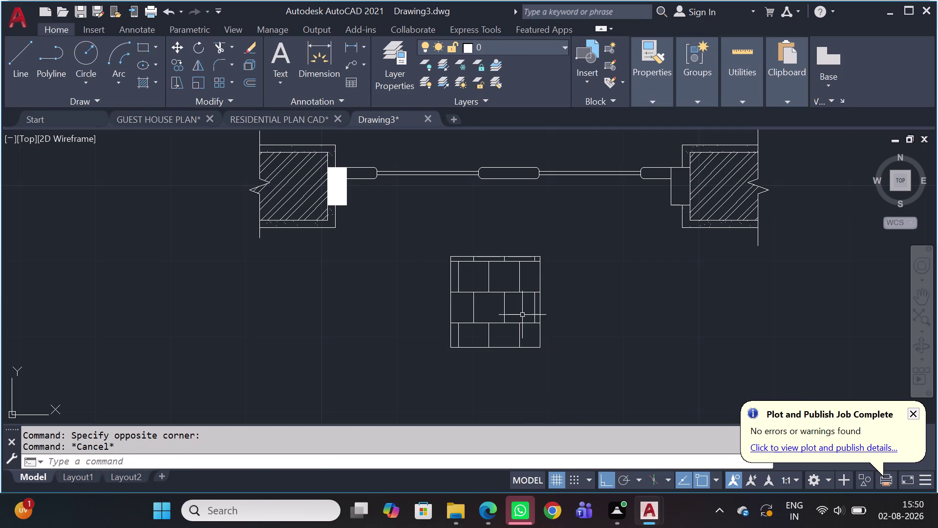
click(521, 311)
click(504, 288)
Copy the brick sample's hatch properties onto the left frame piece with MA, then restart HATCH.
key(m)
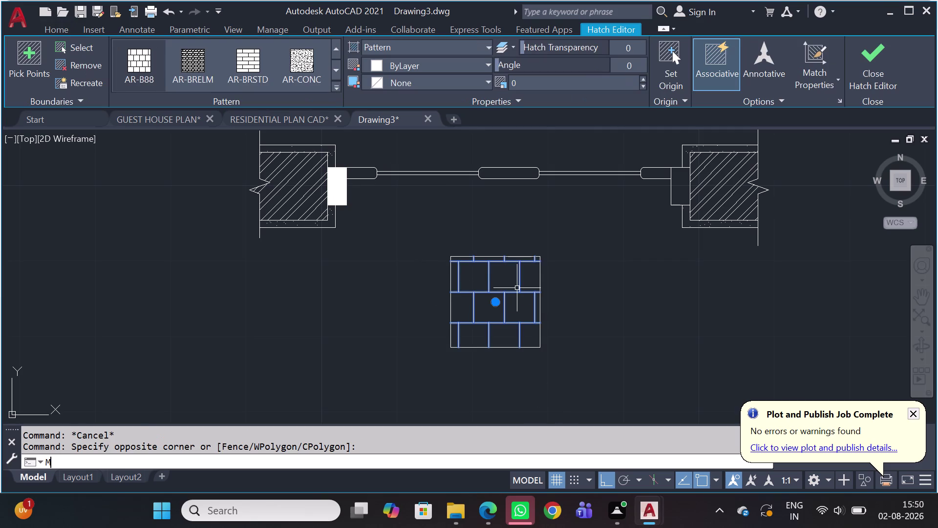
key(q)
key(BackSpace)
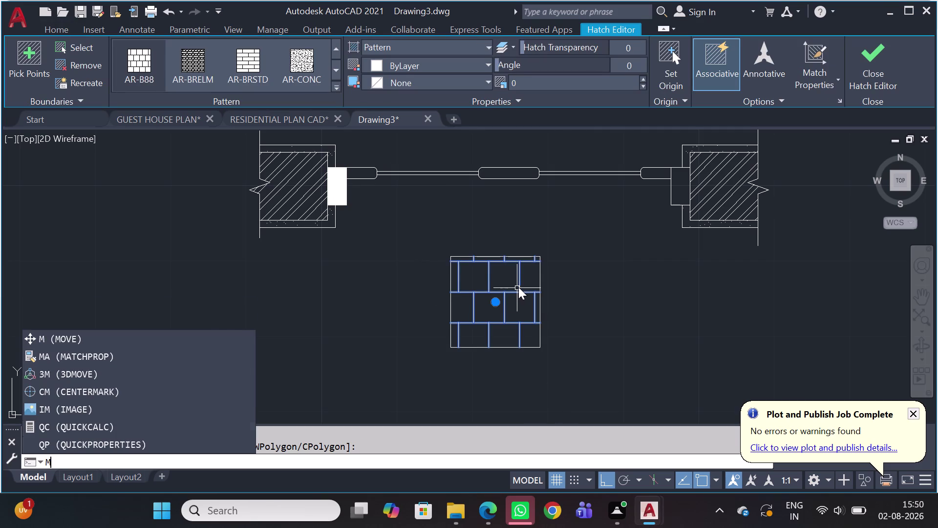
key(a)
key(space)
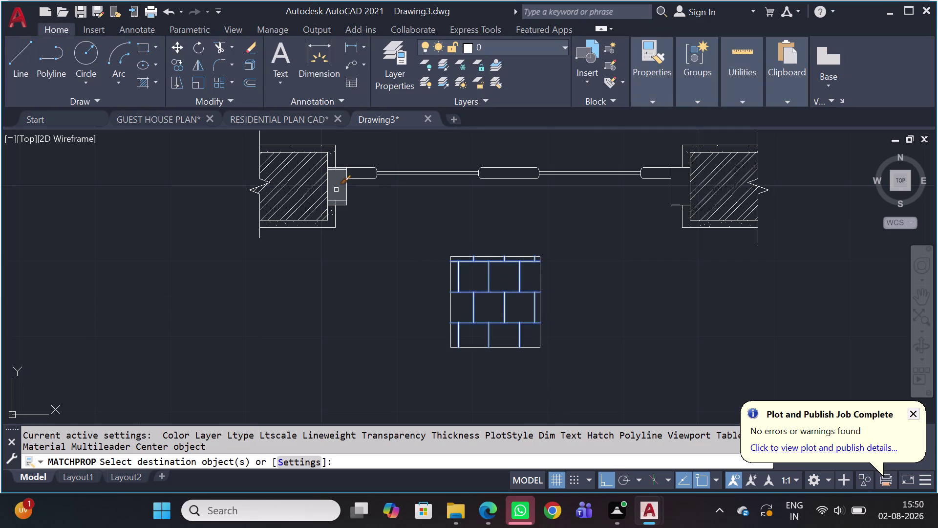
click(336, 190)
key(Escape)
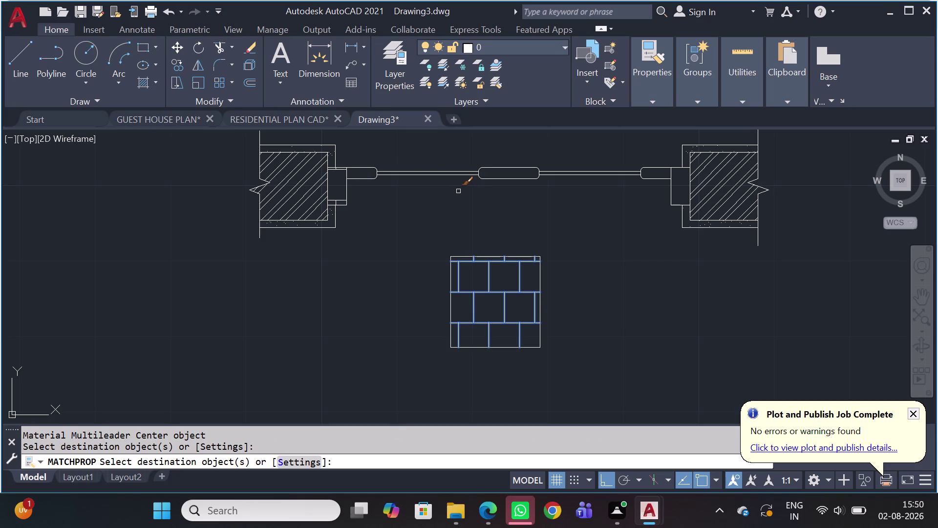
text(H)
key(space)
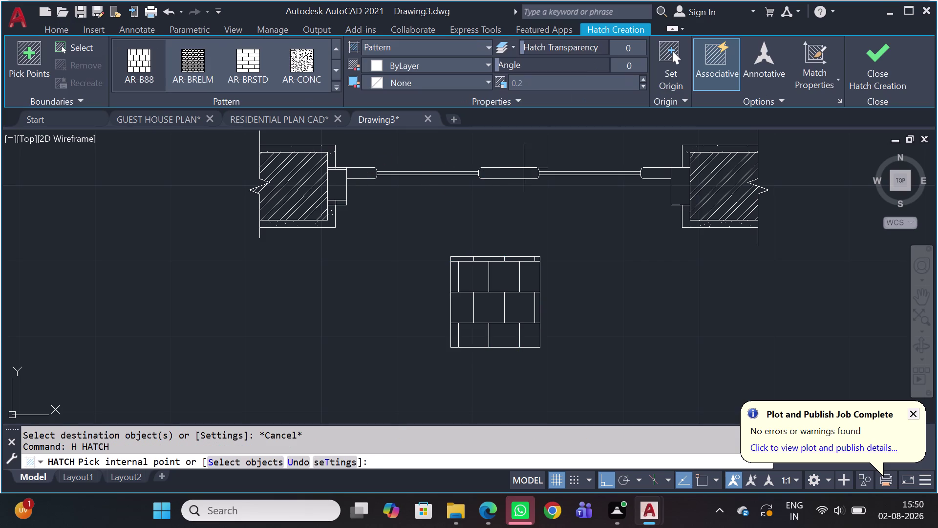
Pick the three rounded frame members, both connecting rods and the right jamb for hatching.
scroll(up, 3)
click(509, 171)
scroll(down, 3)
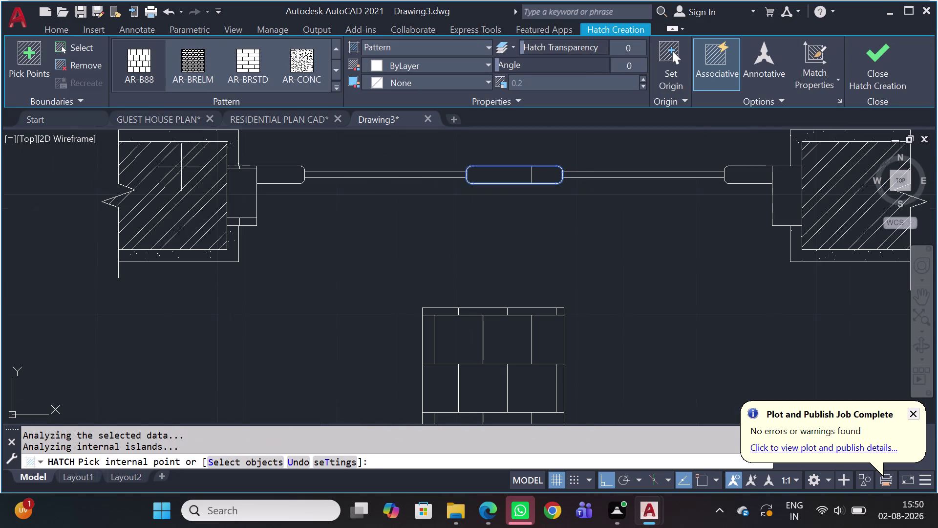
click(271, 172)
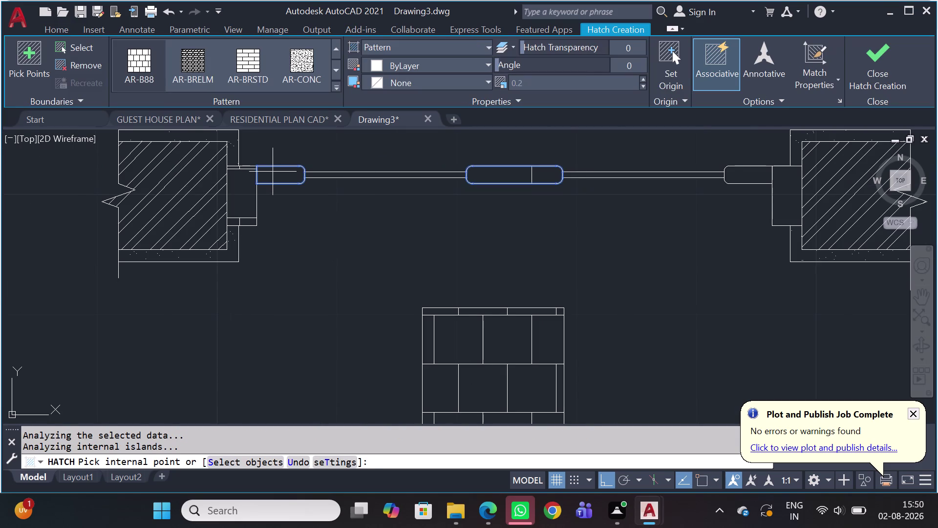
scroll(up, 3)
click(395, 172)
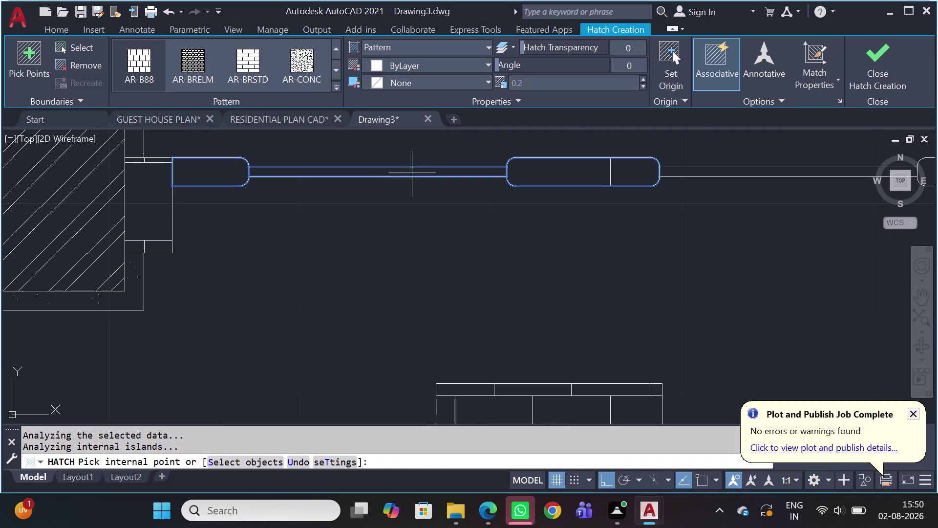
middle_drag(611, 202, 266, 250)
click(395, 224)
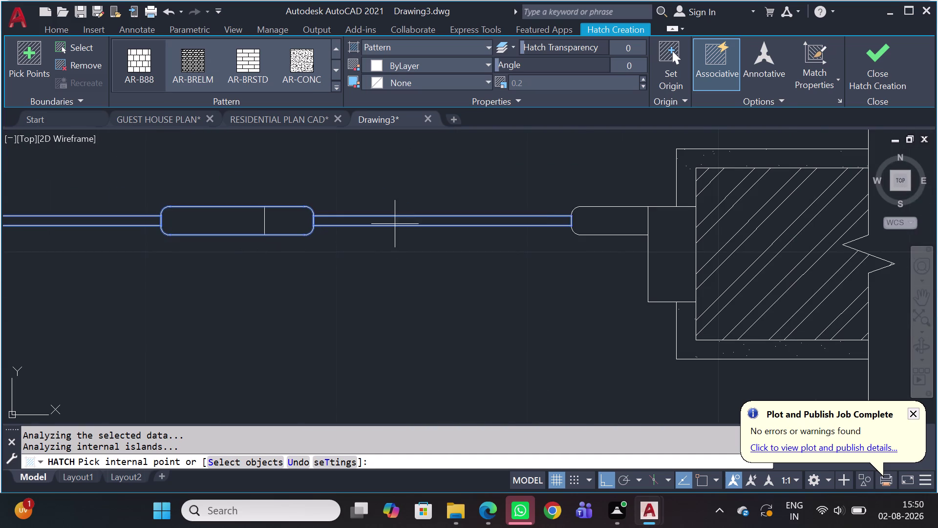
click(588, 226)
click(667, 243)
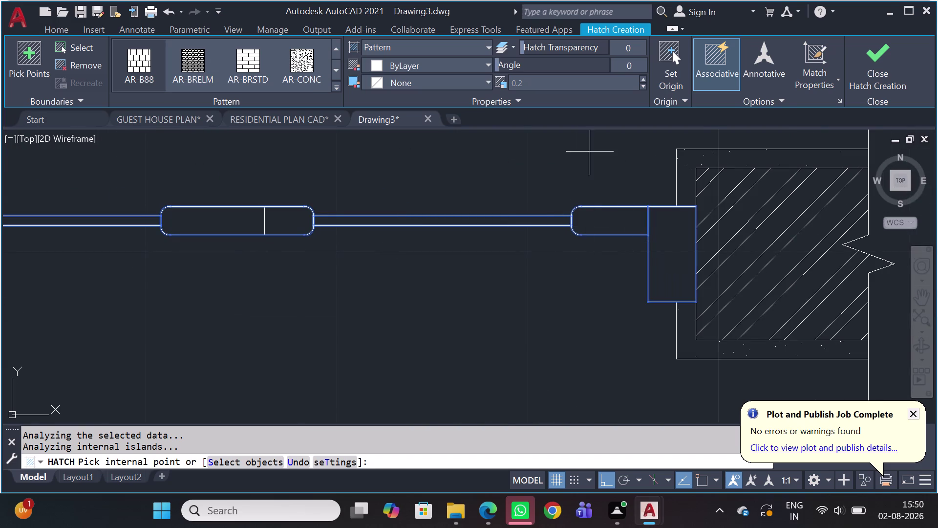
scroll(down, 3)
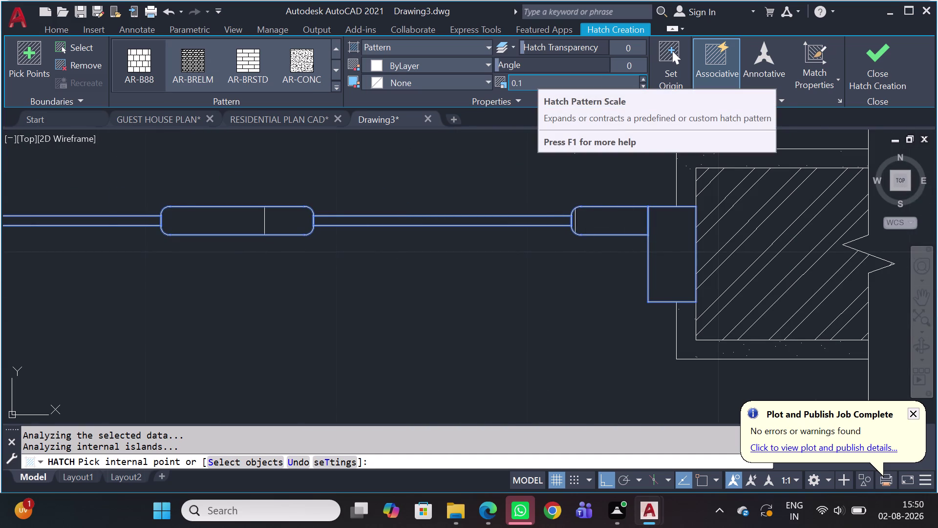
scroll(down, 3)
scroll(down, 3)
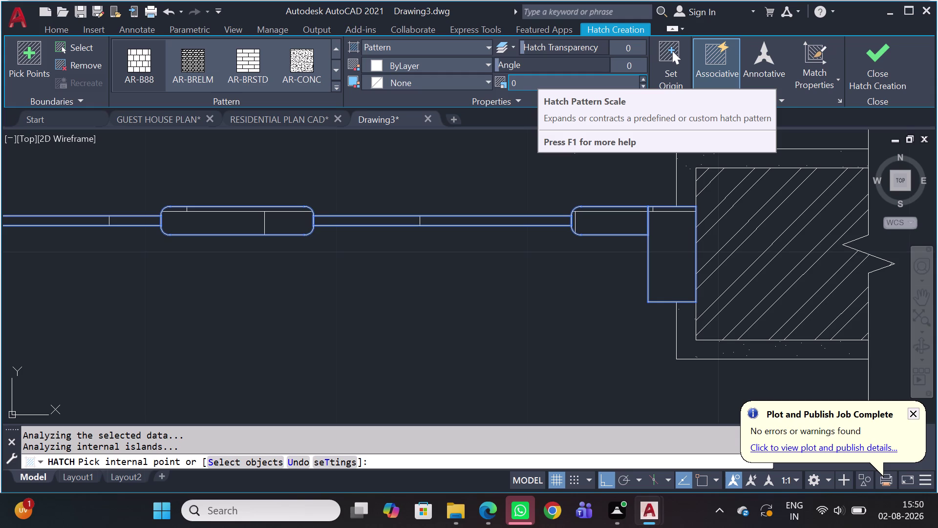
Try hatch scales 0.05 and 10 on the picked areas, then cancel the hatch.
click(528, 81)
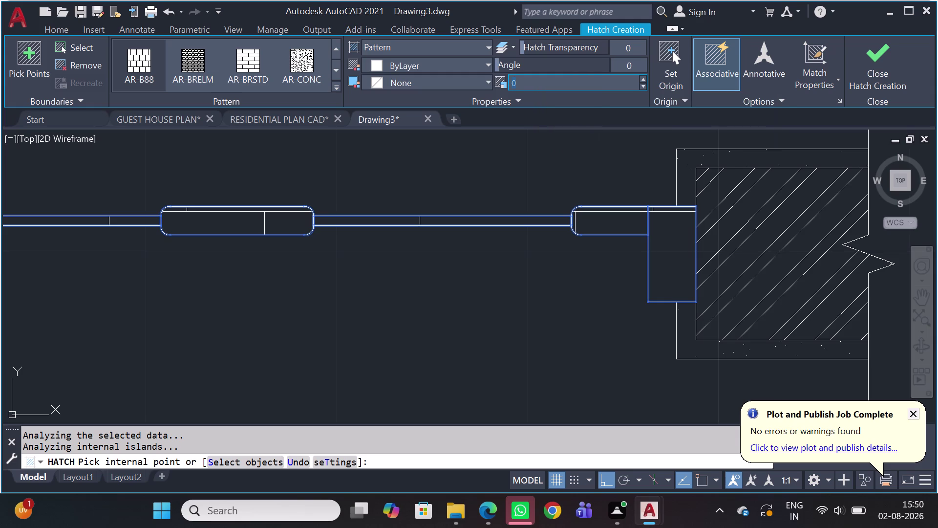
key(0)
text(.0)
text(5)
key(space)
key(Return)
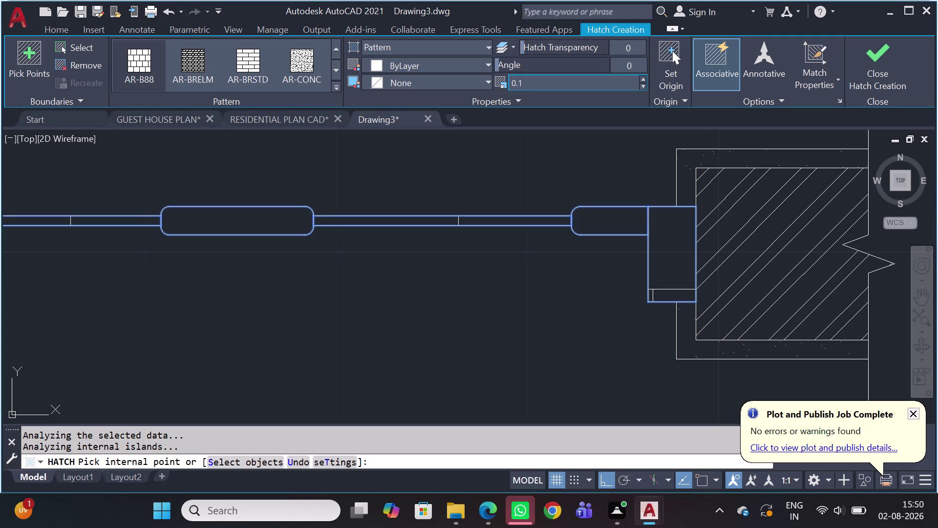
click(528, 76)
click(526, 86)
key(0)
key(BackSpace)
text(10)
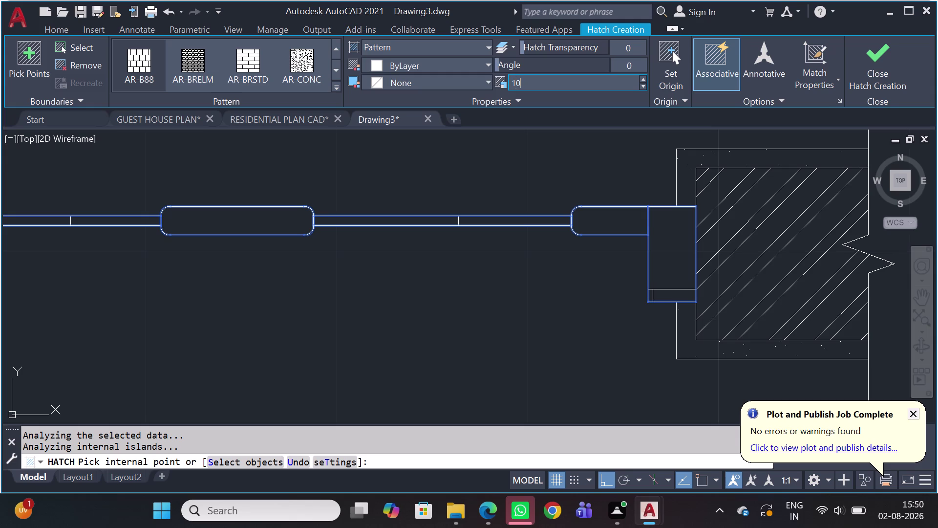
key(Return)
scroll(down, 3)
scroll(down, 3)
scroll(down, 3)
scroll(down, 3)
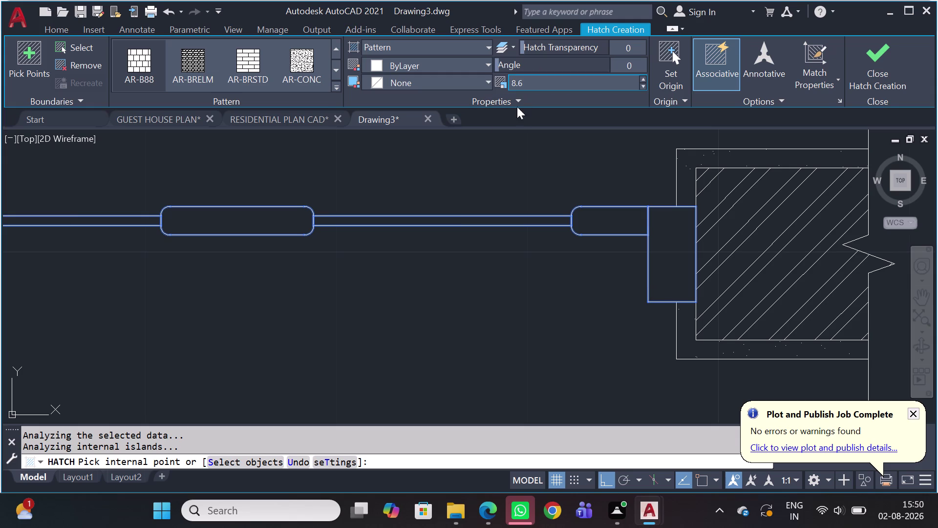
scroll(down, 3)
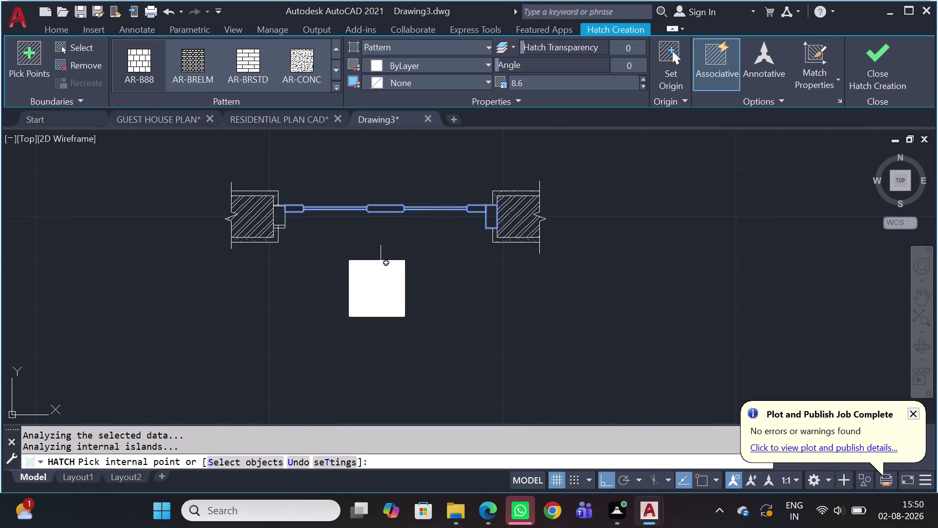
key(Escape)
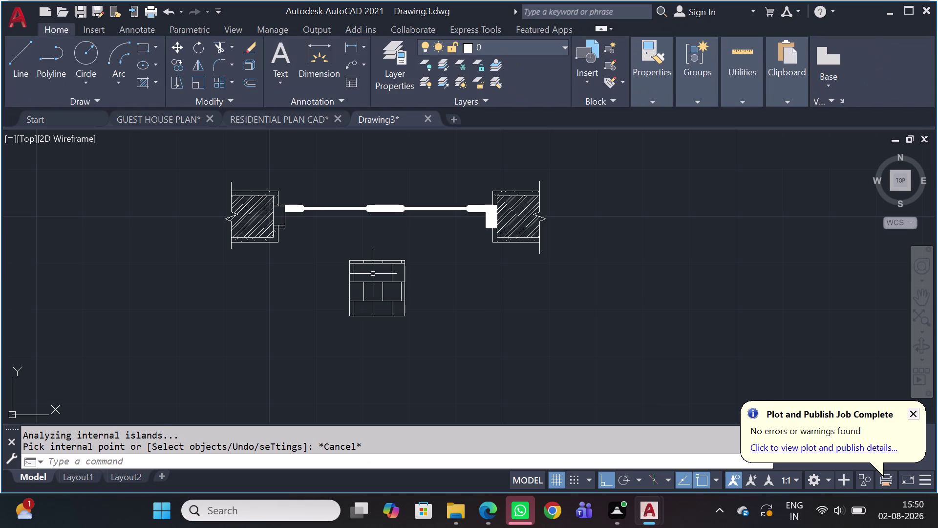
Use MA to copy the brick sample's hatch onto the frame members, then select that hatch.
key(Escape)
scroll(up, 3)
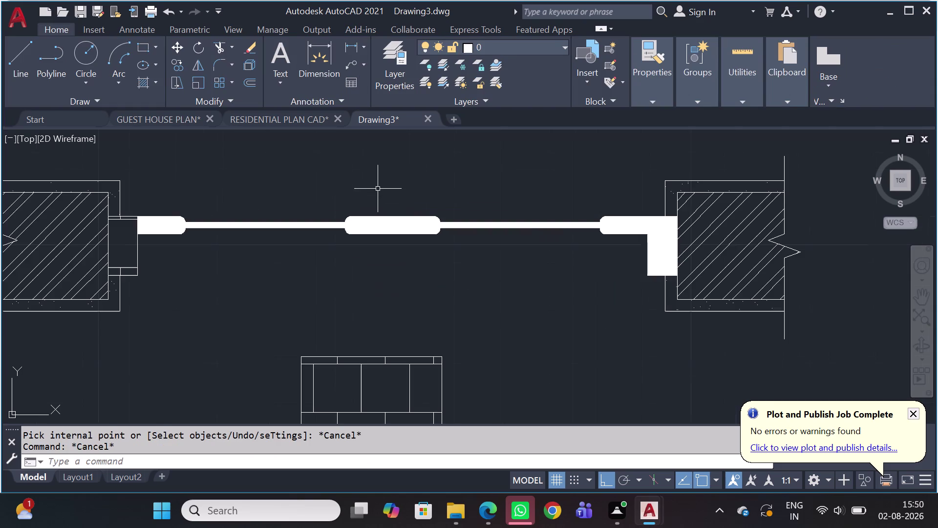
scroll(down, 3)
key(m)
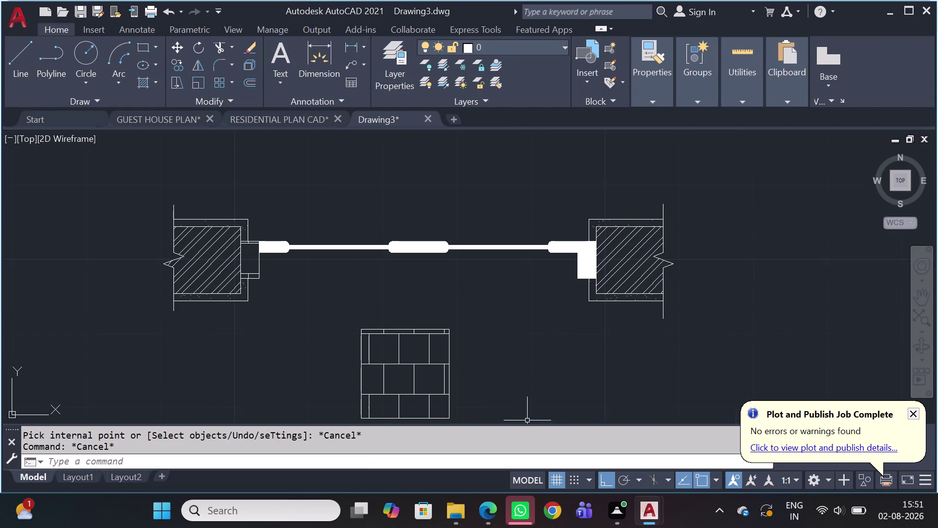
key(a)
key(space)
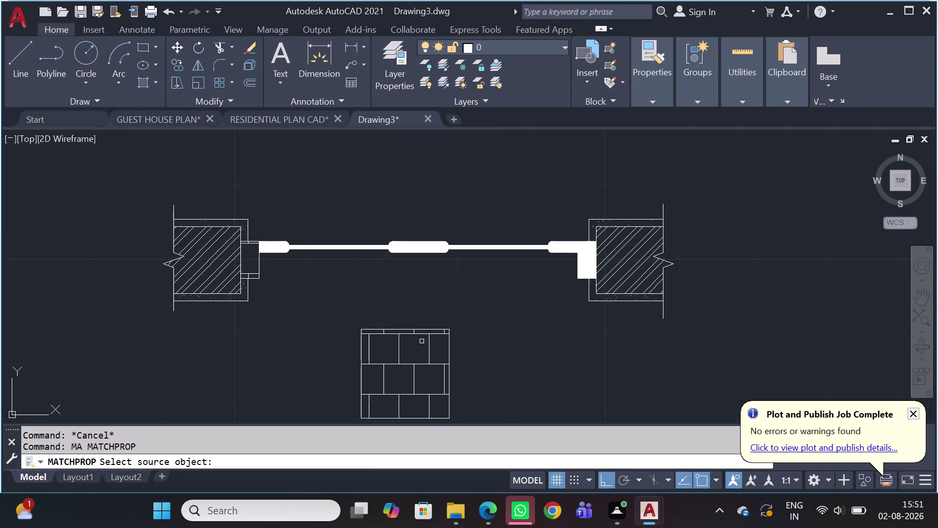
click(409, 364)
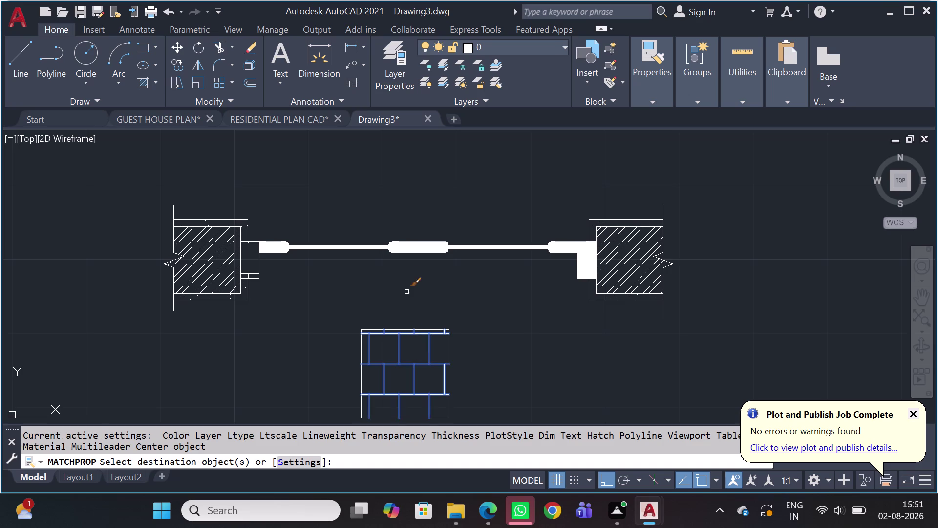
click(412, 246)
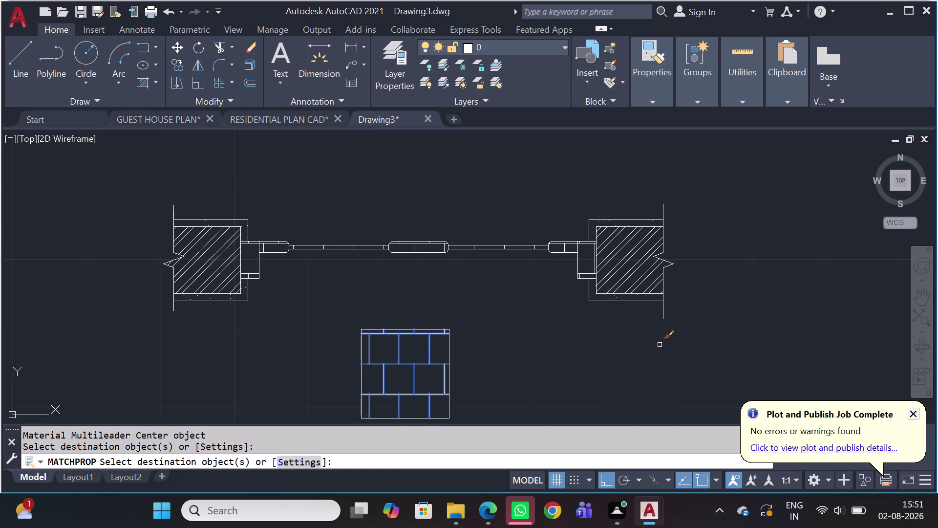
key(Escape)
scroll(up, 3)
click(422, 262)
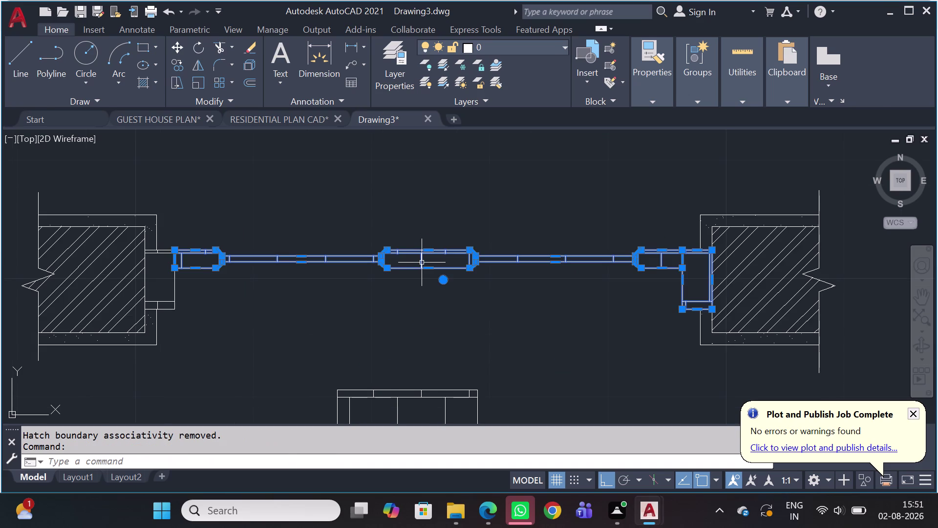
Scroll through hatch pattern scale values to compare brick patterns on the frame members.
scroll(down, 3)
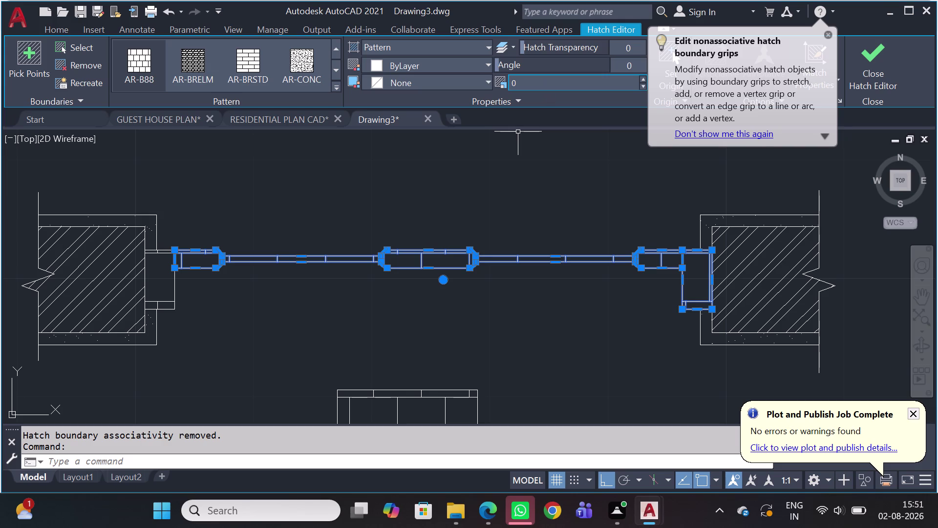
scroll(down, 3)
scroll(down, 3)
scroll(down, 3)
scroll(down, 3)
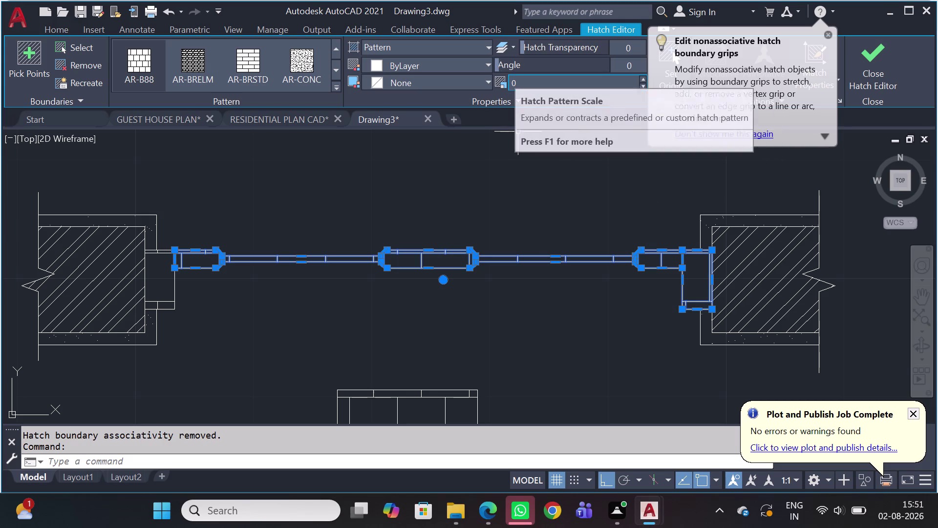
scroll(down, 3)
scroll(up, 3)
scroll(down, 3)
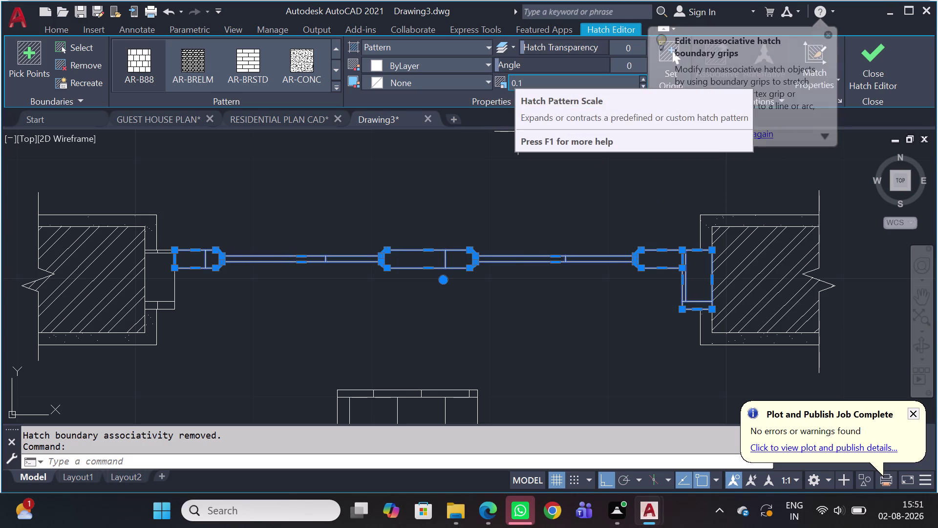
scroll(down, 3)
scroll(down, 3)
scroll(up, 3)
scroll(down, 3)
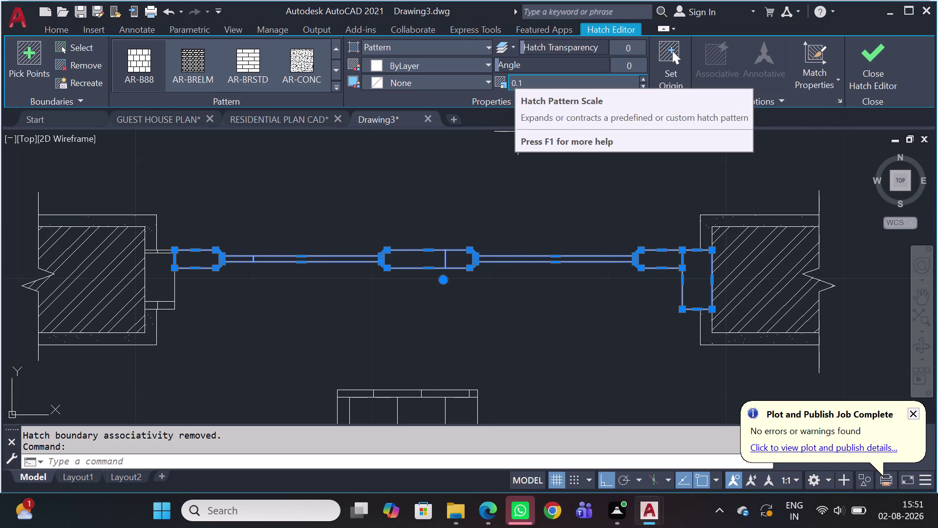
scroll(down, 3)
scroll(up, 3)
scroll(down, 3)
scroll(down, 3)
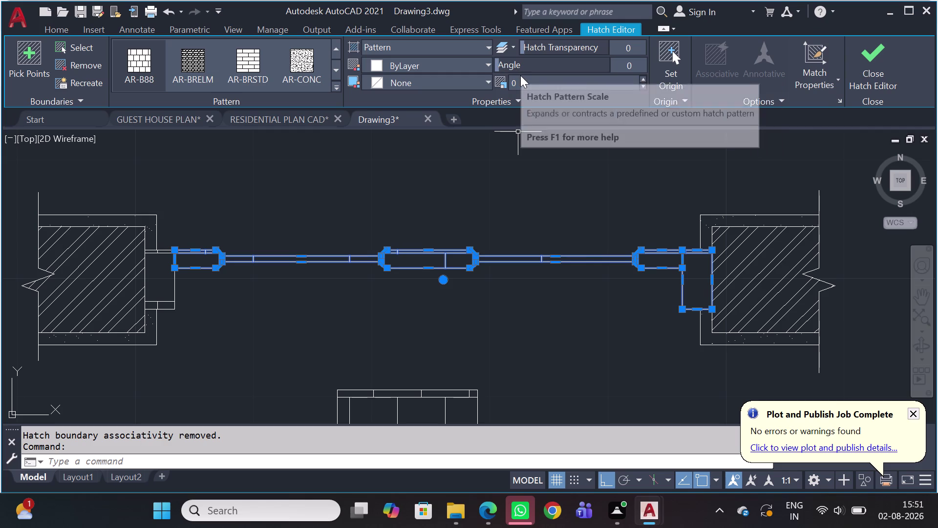
scroll(down, 3)
scroll(down, 3)
scroll(down, 3)
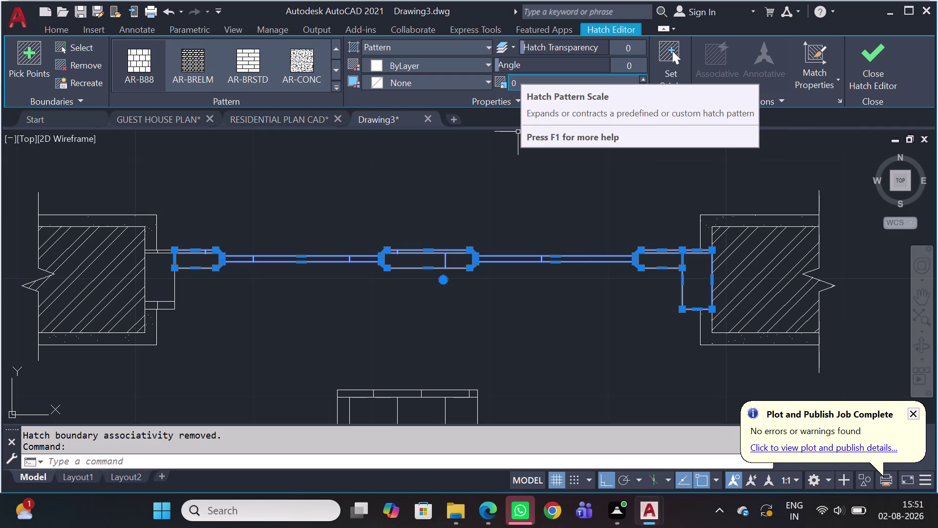
scroll(down, 3)
scroll(down, 3)
scroll(up, 3)
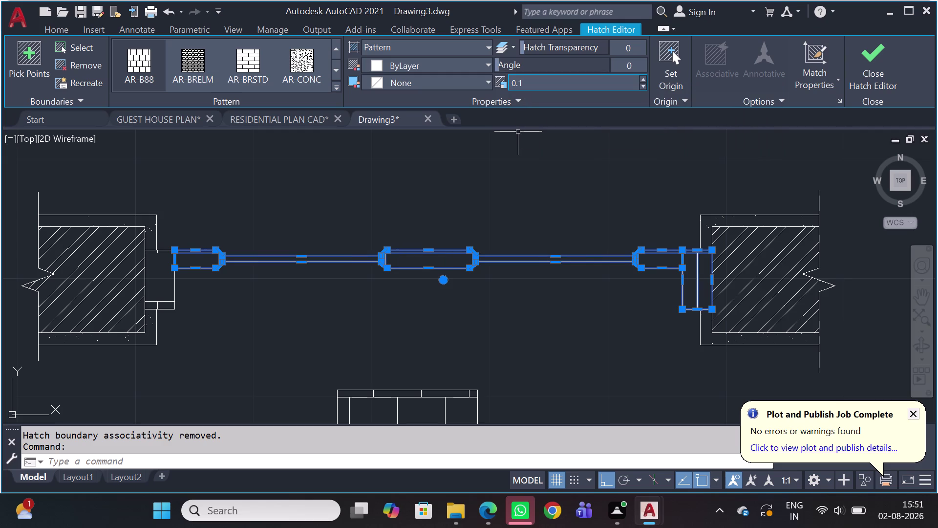
scroll(up, 3)
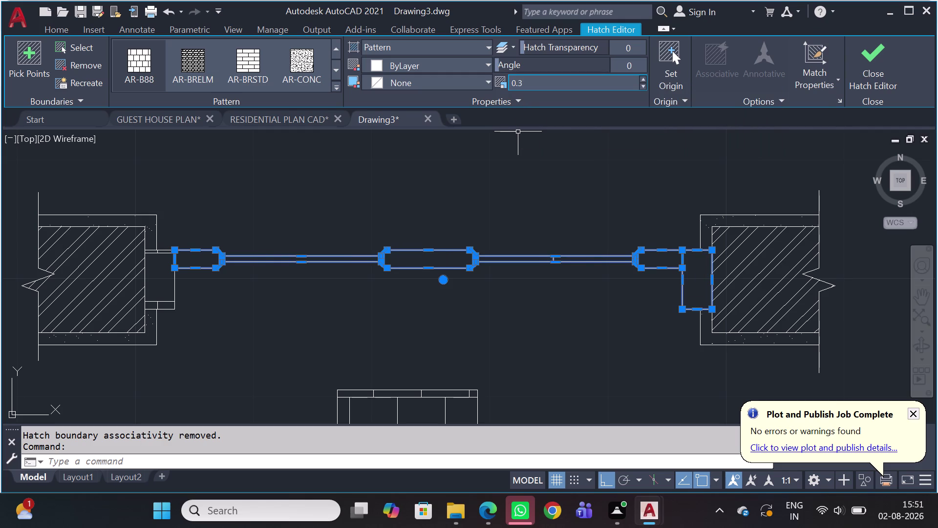
scroll(up, 3)
scroll(up, 3)
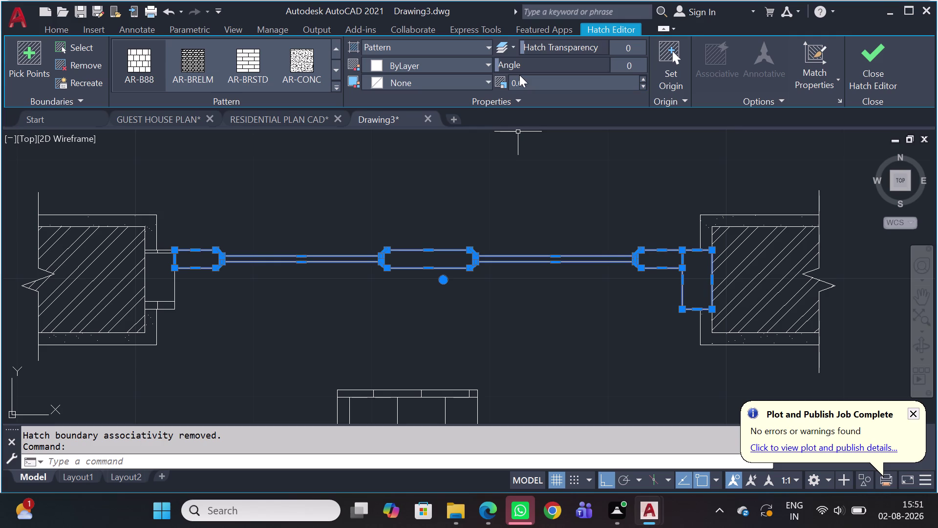
scroll(up, 3)
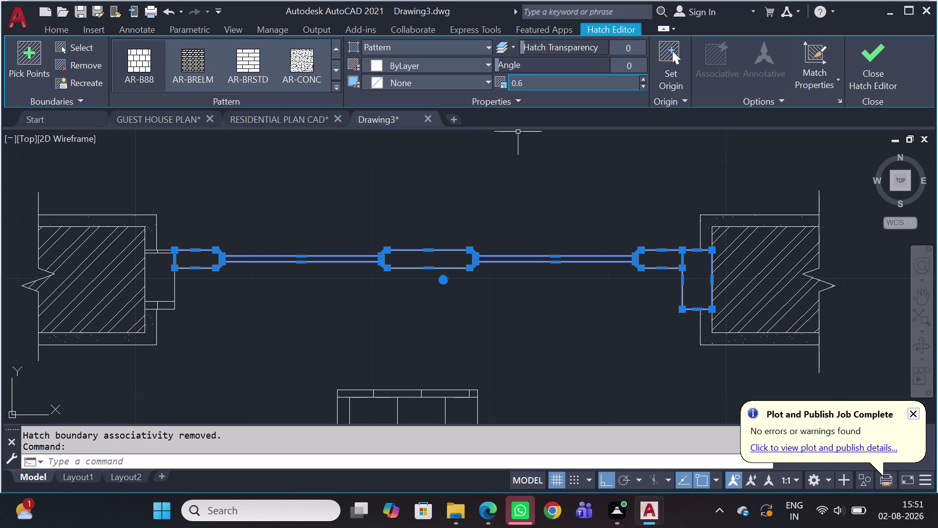
scroll(up, 3)
scroll(down, 3)
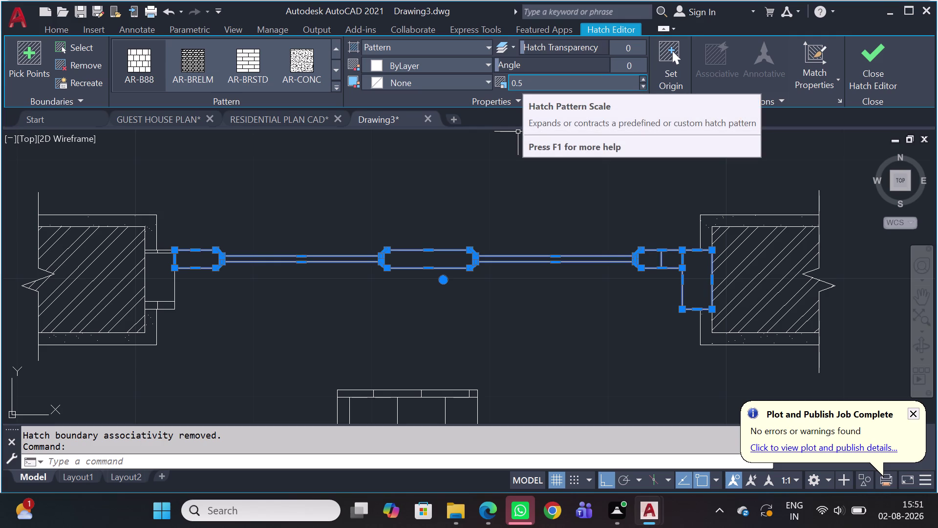
scroll(down, 3)
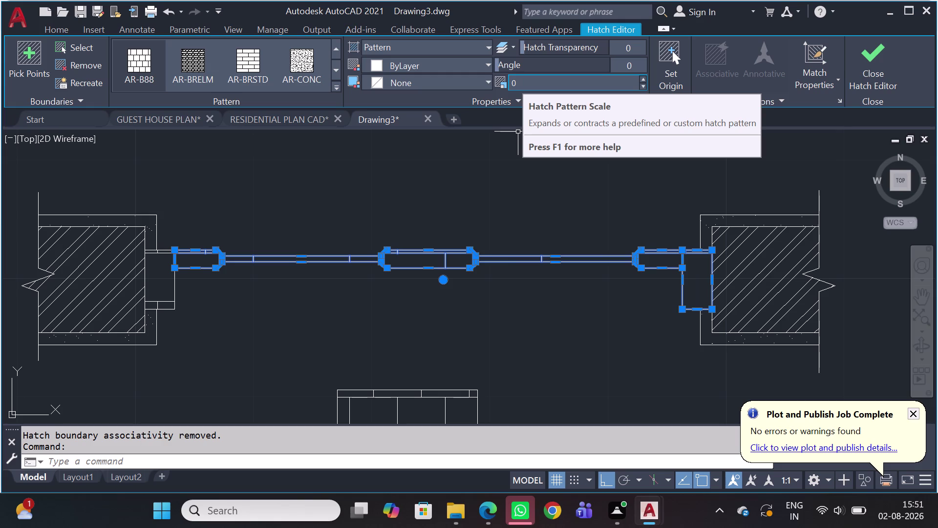
scroll(down, 3)
Set the frame-member hatch scale to 0.01 and leave the Hatch Editor.
key(0)
text(.0)
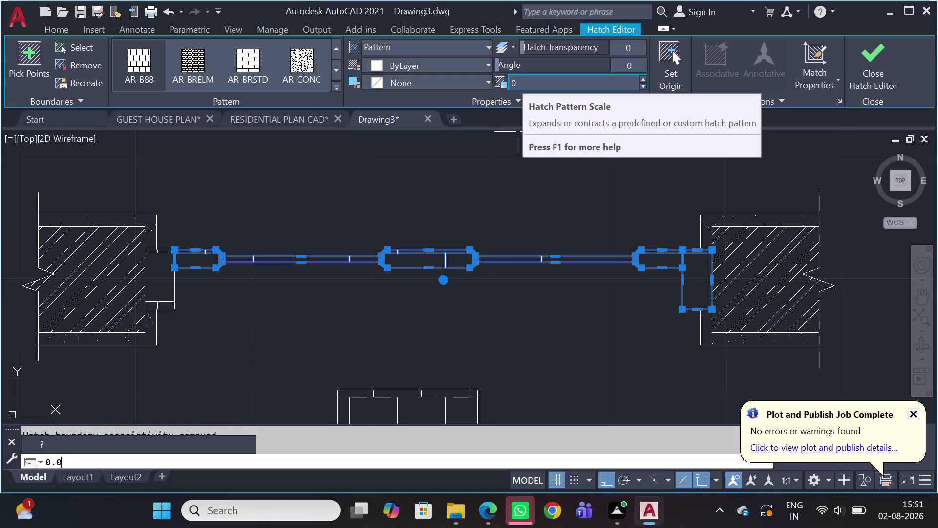
key(1)
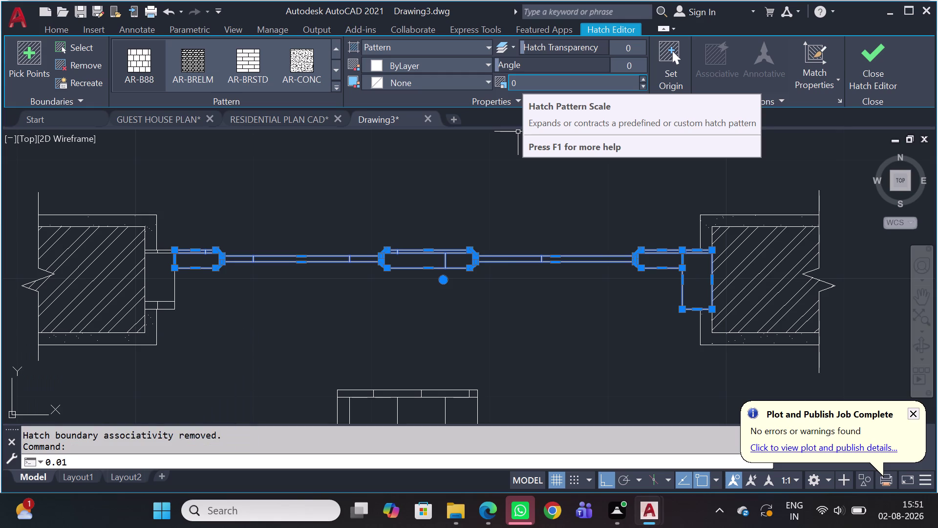
key(Return)
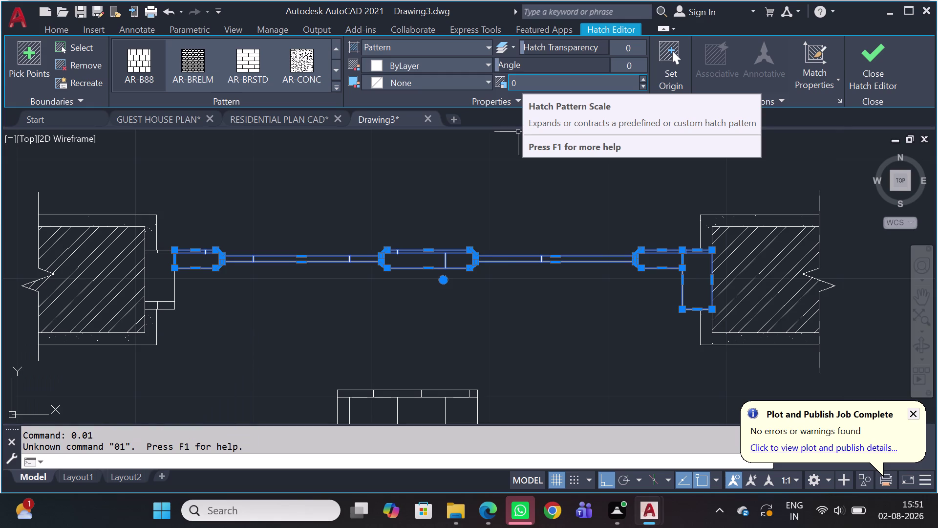
key(Escape)
scroll(down, 3)
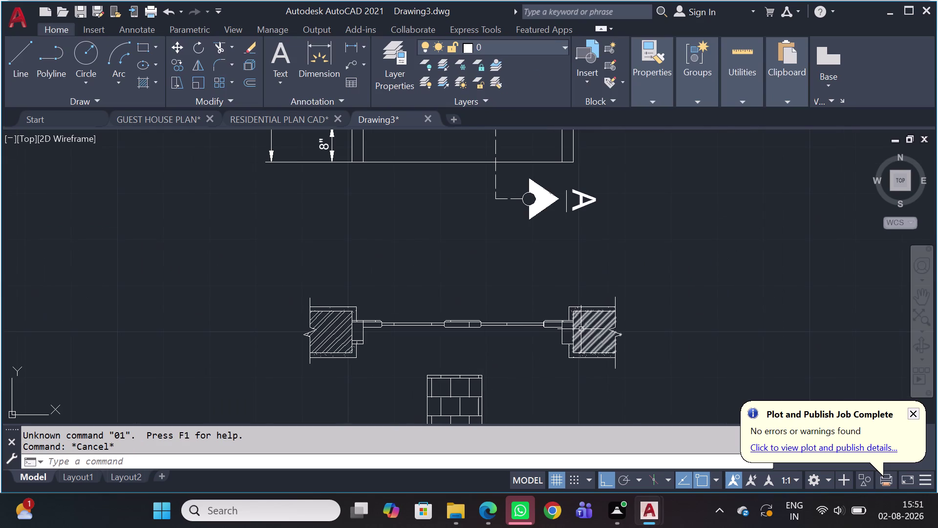
Select the frame member hatch to inspect it, then deselect it.
scroll(up, 3)
scroll(up, 3)
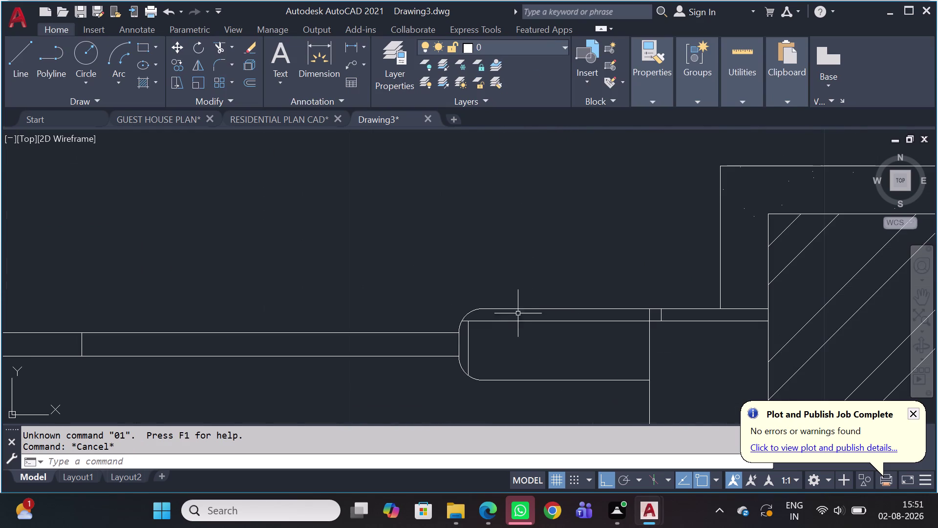
click(519, 320)
scroll(down, 3)
scroll(down, 3)
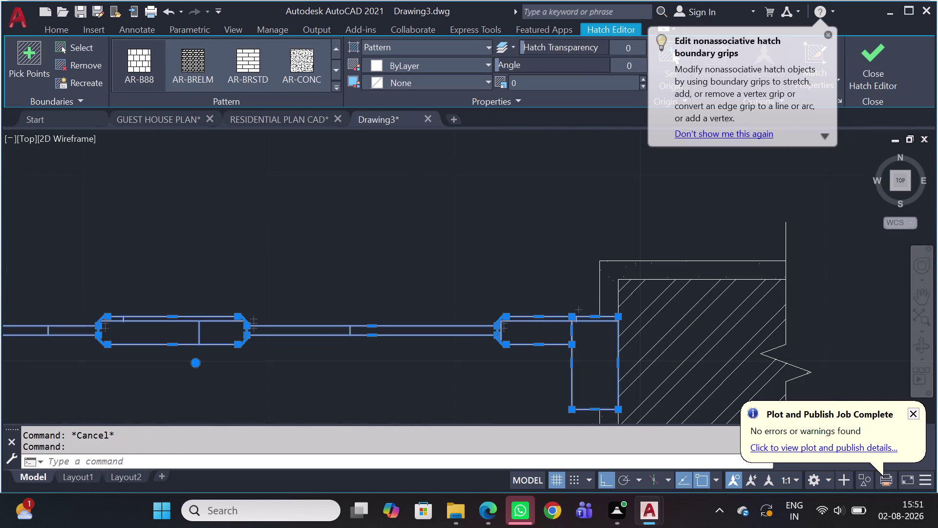
key(Escape)
Window-select the brick sample square below the window and delete it.
scroll(down, 3)
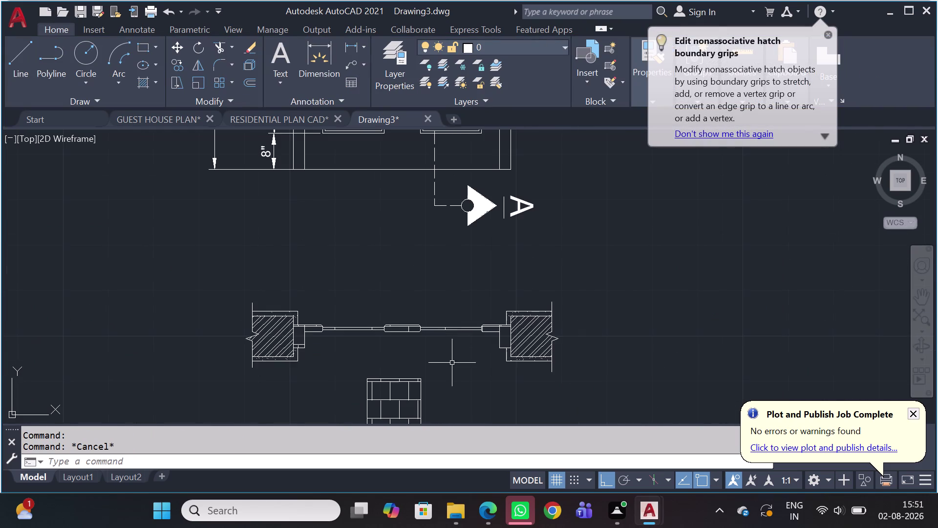
middle_drag(450, 366, 432, 295)
click(406, 295)
click(295, 383)
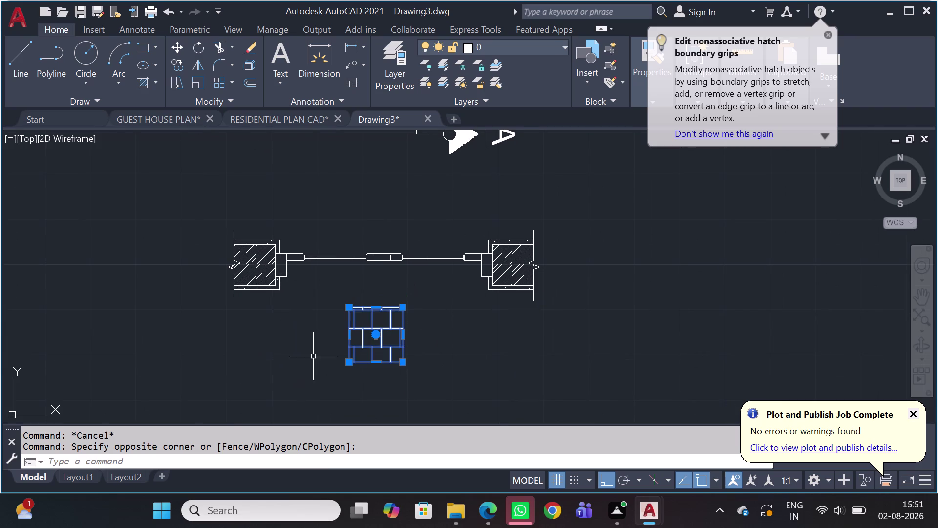
key(Delete)
Check the middle frame member's hatch, then pan to view the whole window detail.
scroll(down, 3)
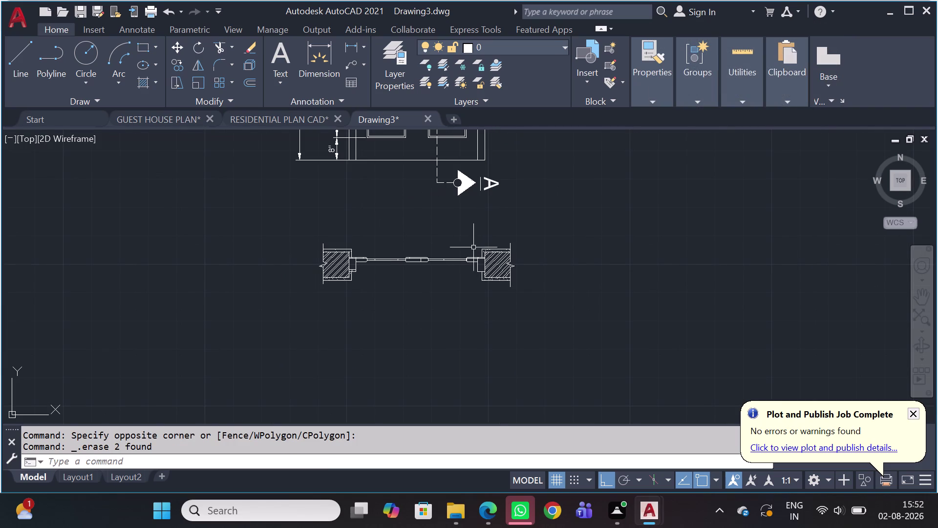
scroll(up, 3)
scroll(up, 3)
scroll(up, 3)
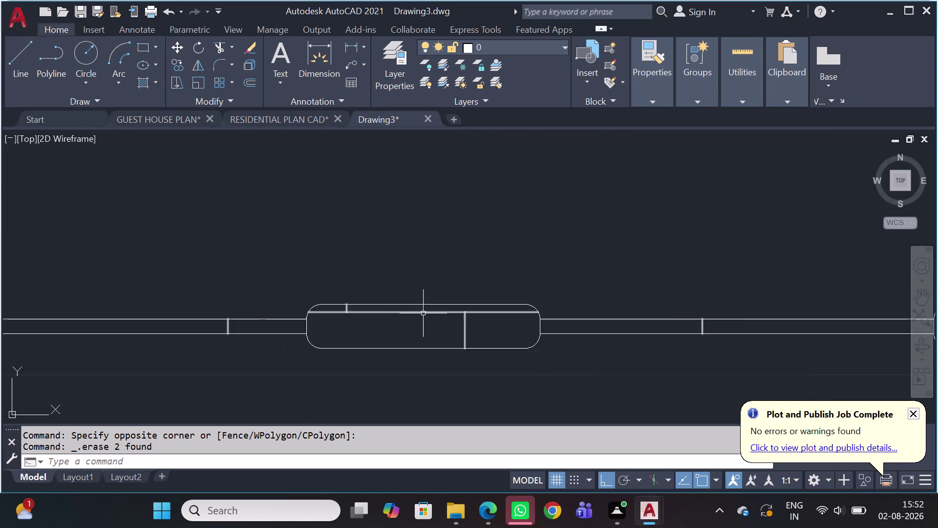
scroll(up, 3)
click(428, 305)
click(411, 323)
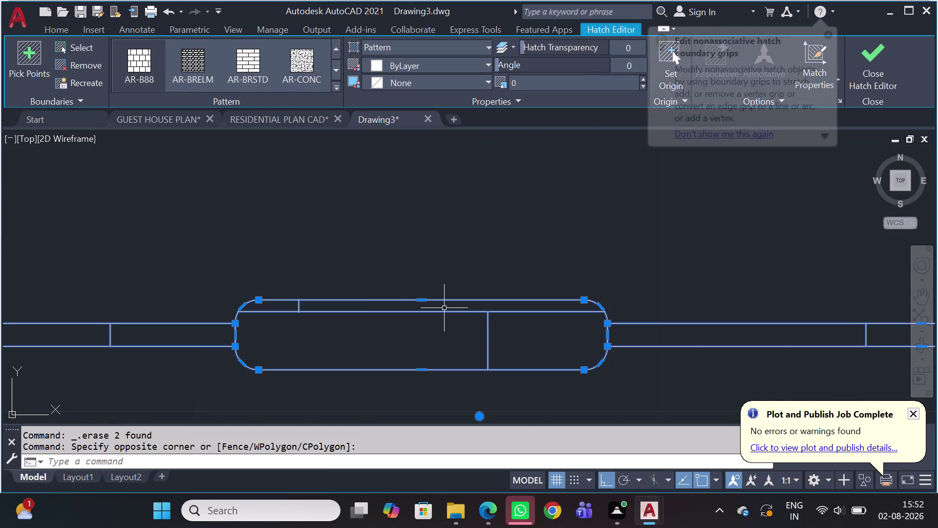
key(Escape)
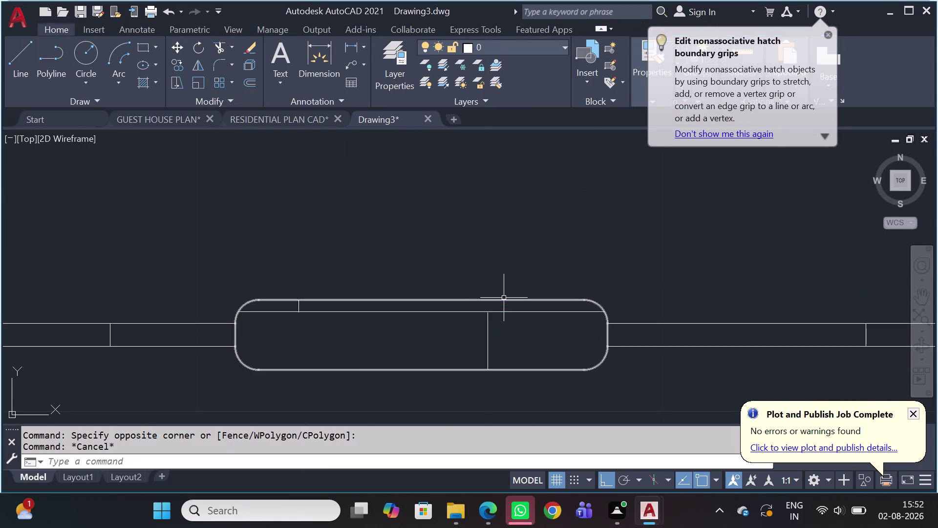
scroll(down, 3)
scroll(down, 3)
middle_drag(615, 326, 522, 249)
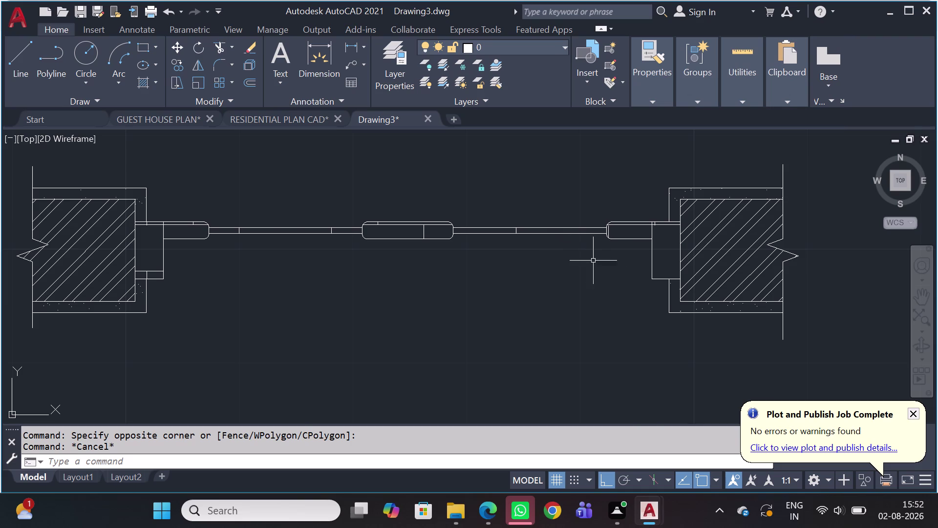
scroll(down, 3)
scroll(up, 3)
scroll(up, 3)
scroll(up, 3)
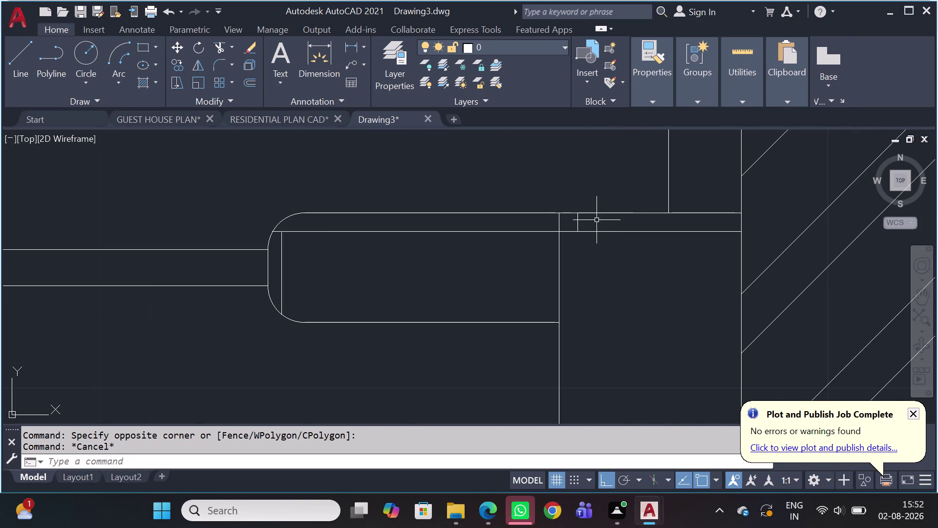